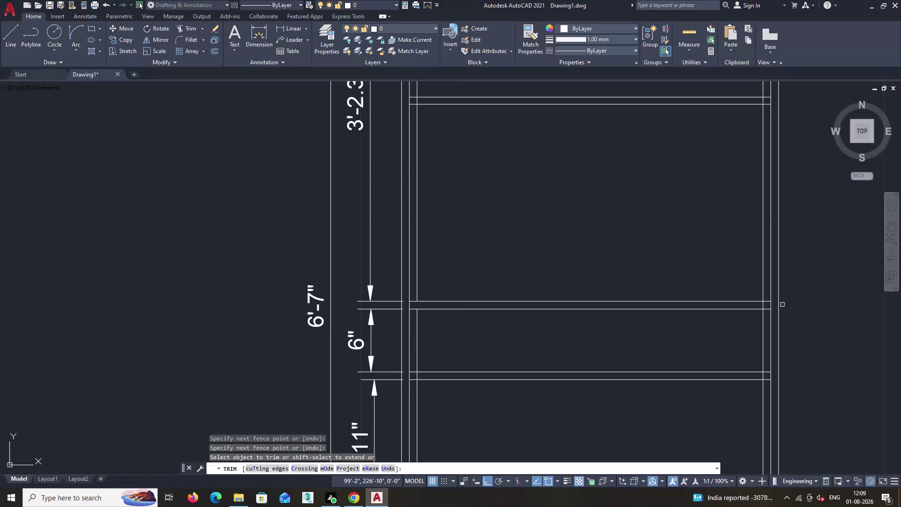
Trim the overshooting shelf line ends inside the 6-inch band.
scroll(up, 3)
click(758, 295)
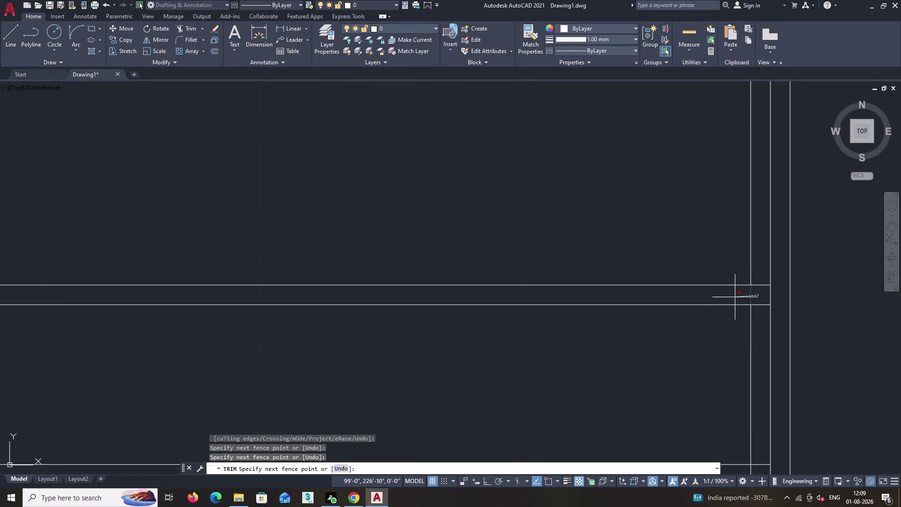
click(734, 297)
scroll(down, 3)
middle_drag(706, 394, 697, 298)
click(736, 335)
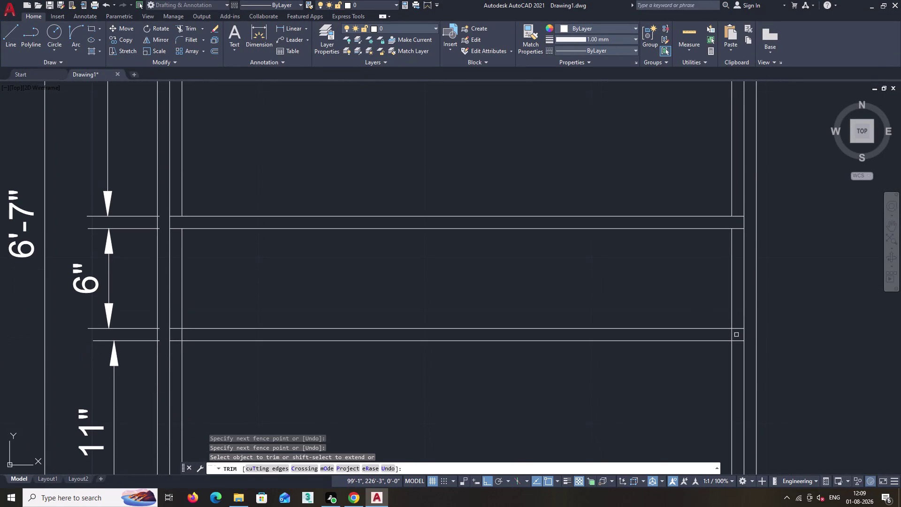
click(723, 335)
scroll(down, 3)
middle_drag(418, 365, 588, 356)
scroll(up, 3)
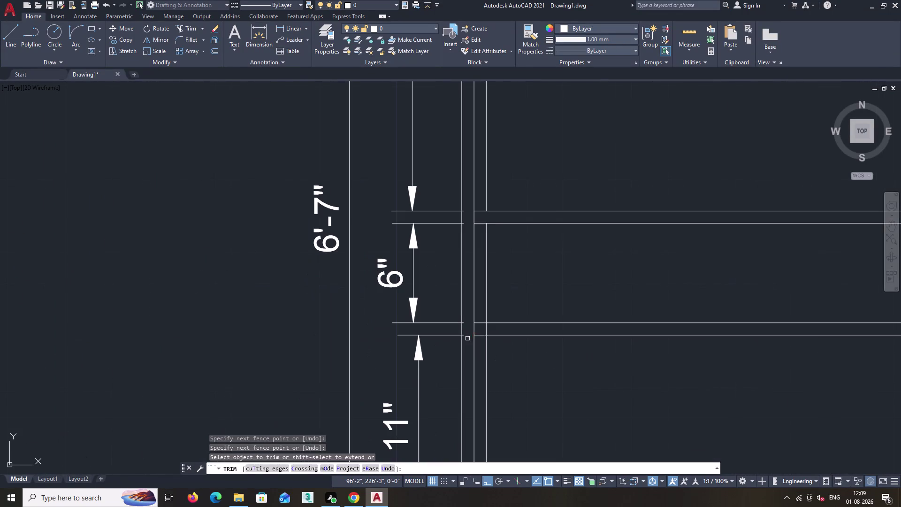
click(498, 327)
click(481, 328)
key(space)
Erase the four stray vertical line pieces left over around the band.
scroll(down, 3)
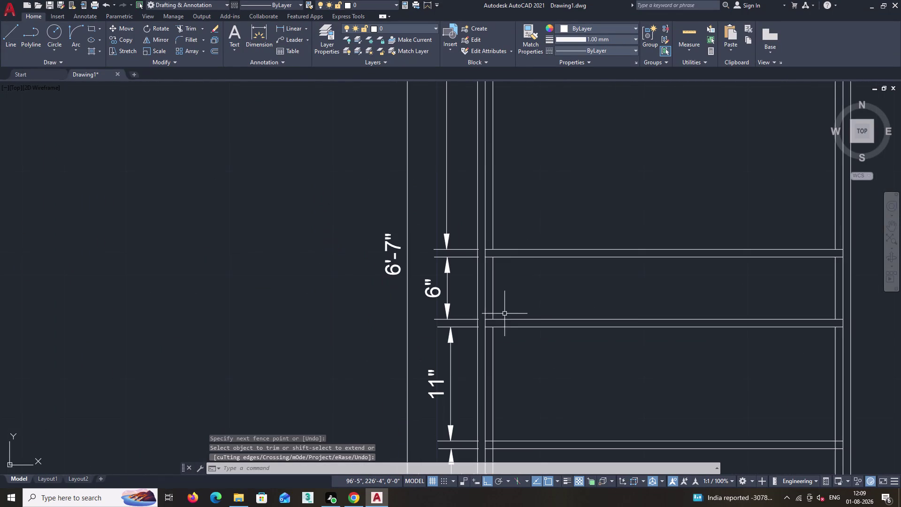
click(493, 231)
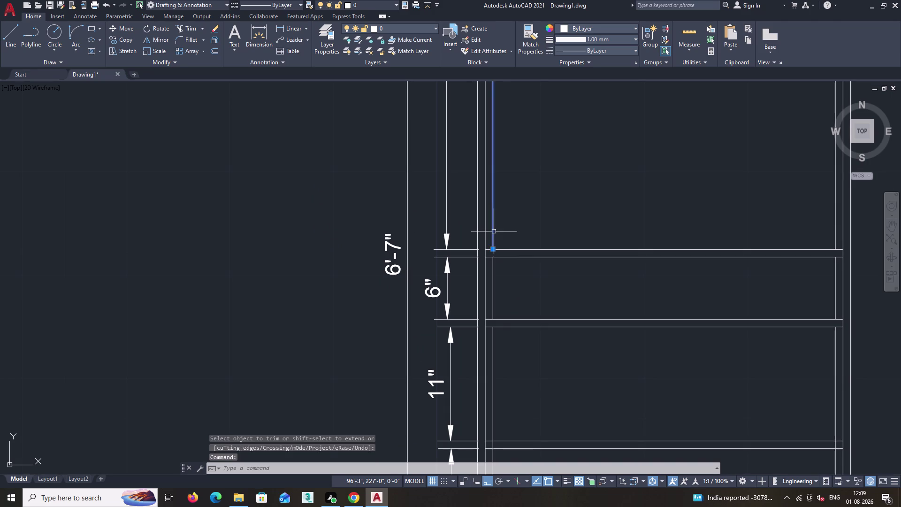
key(Delete)
click(492, 362)
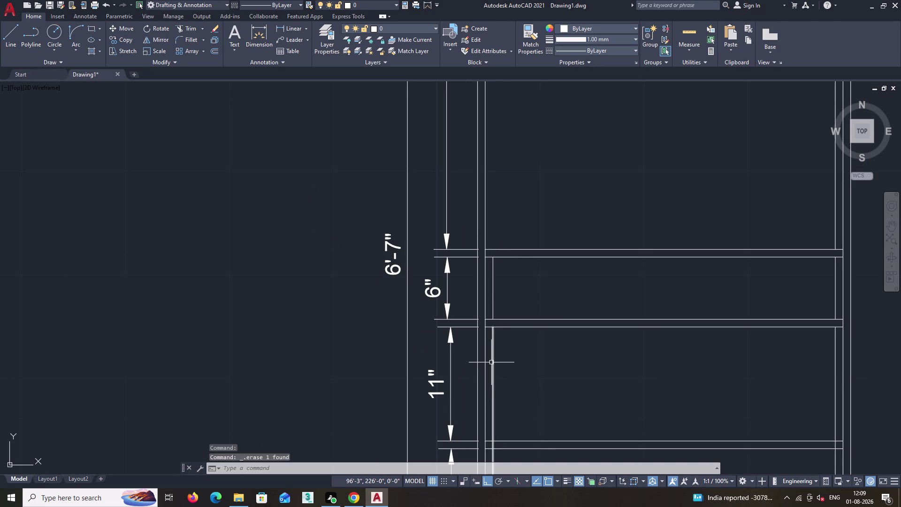
key(Delete)
click(834, 374)
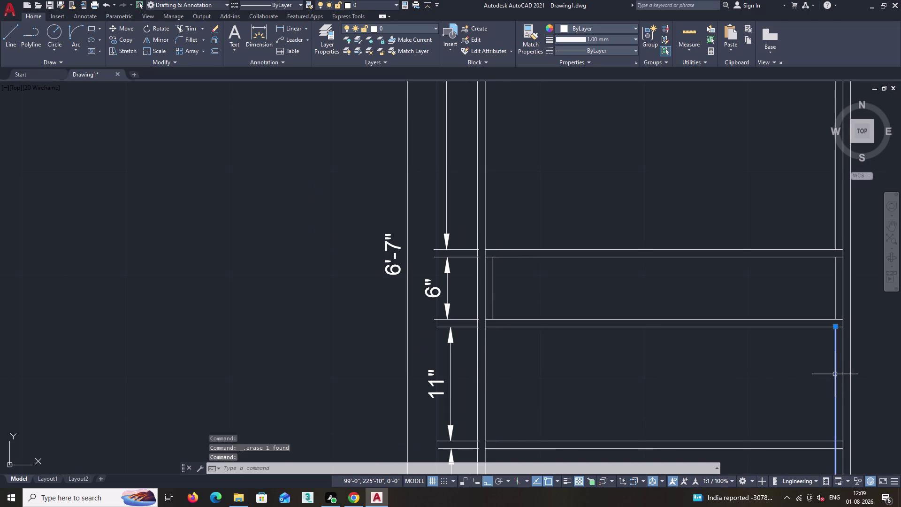
key(Delete)
click(836, 231)
key(Delete)
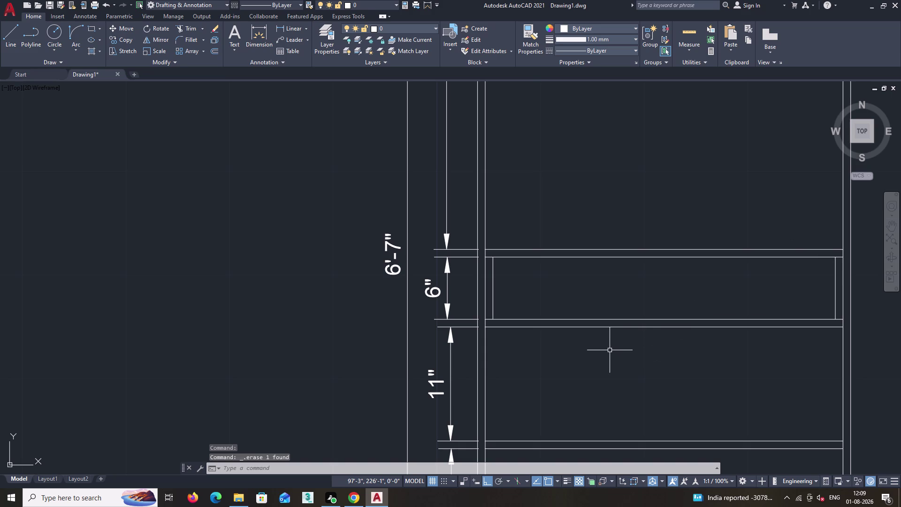
key(l)
key(Return)
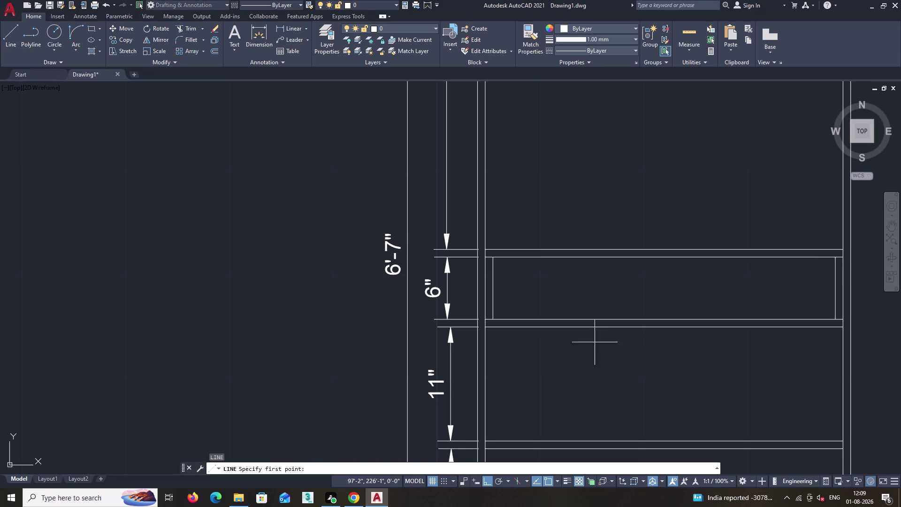
Draw a horizontal line across the band and a vertical divider at its midpoint.
click(493, 258)
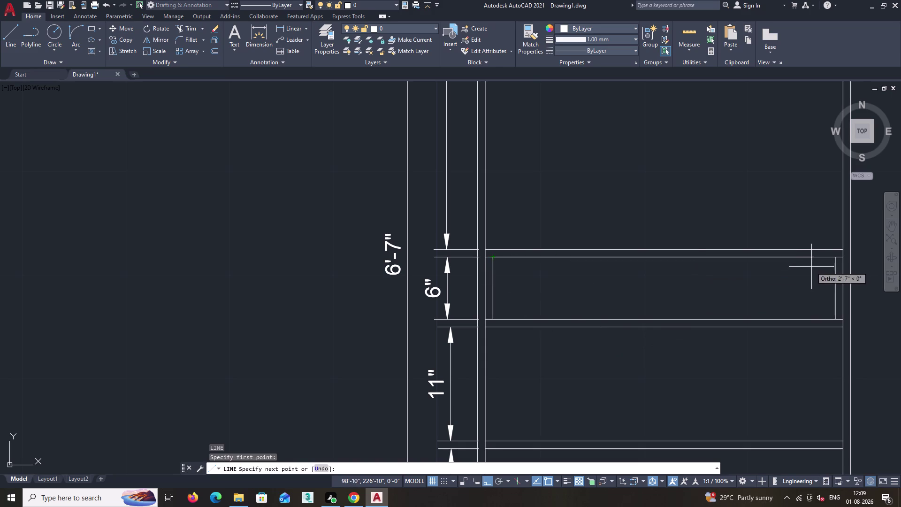
click(835, 258)
key(space)
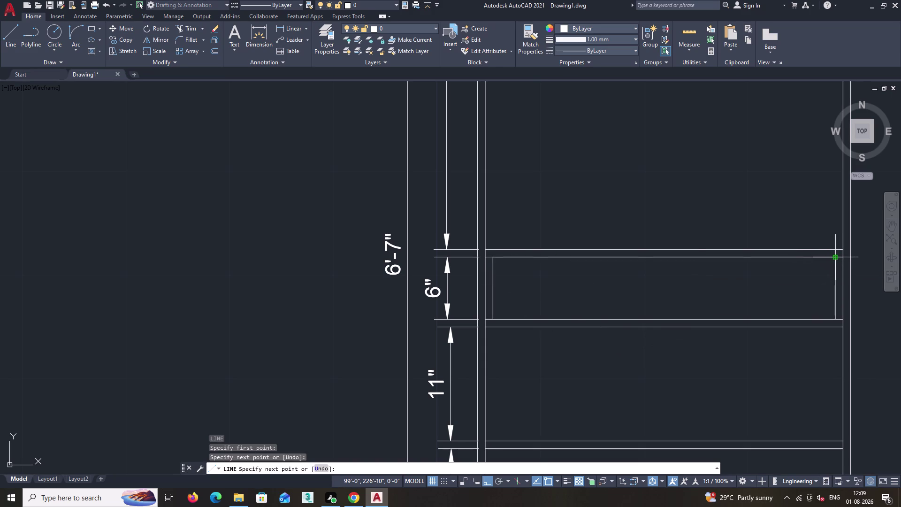
key(l)
key(Return)
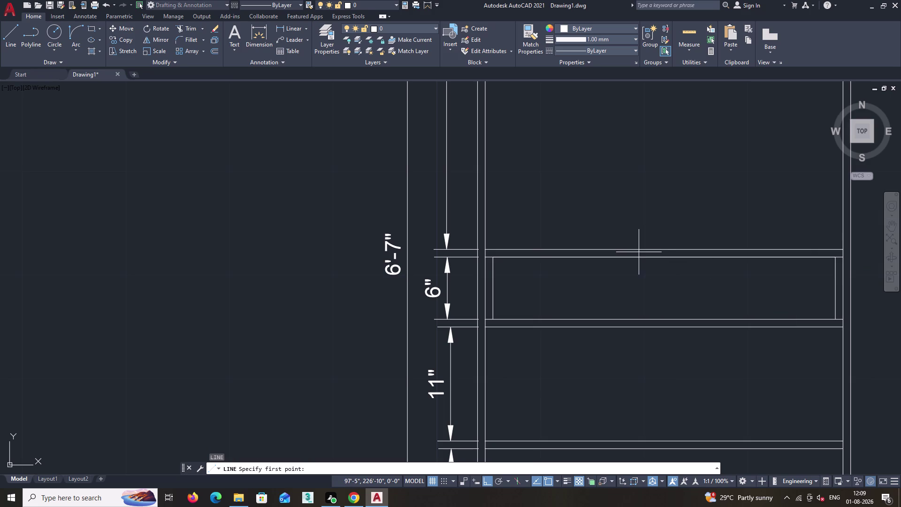
click(663, 256)
click(664, 319)
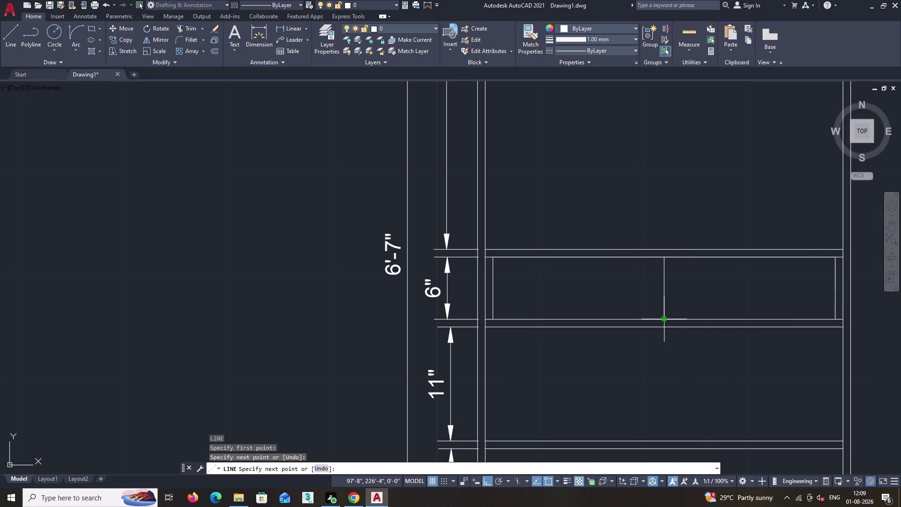
key(space)
Offset the vertical divider 0.34" to both sides.
text(o)
key(Return)
key(period)
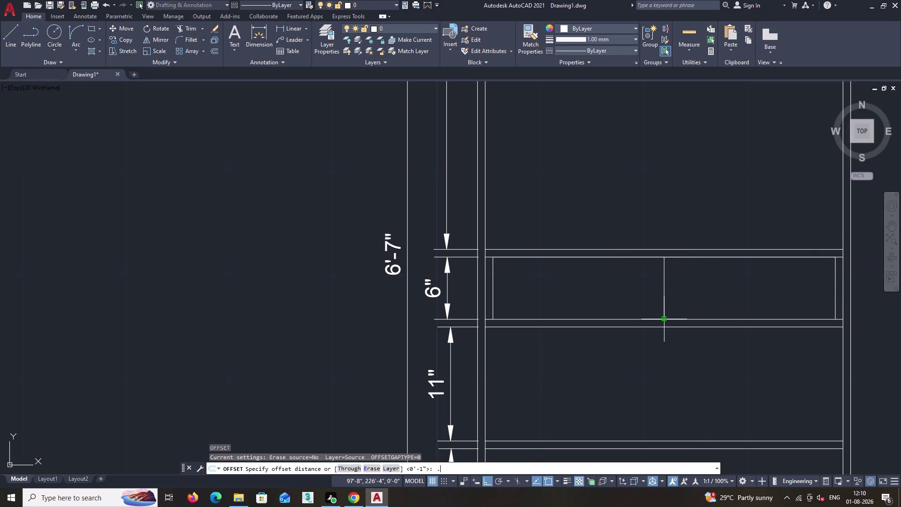
text(34)
text(")
key(Return)
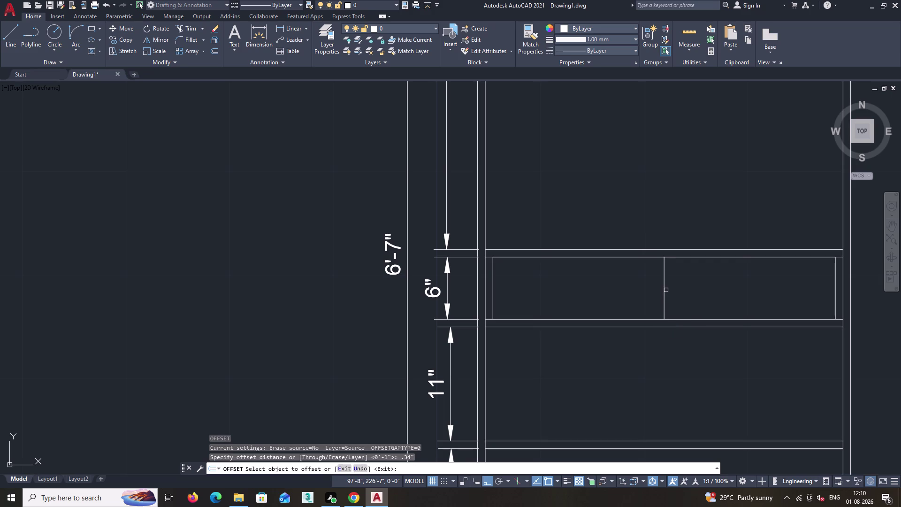
click(664, 289)
click(678, 290)
click(664, 286)
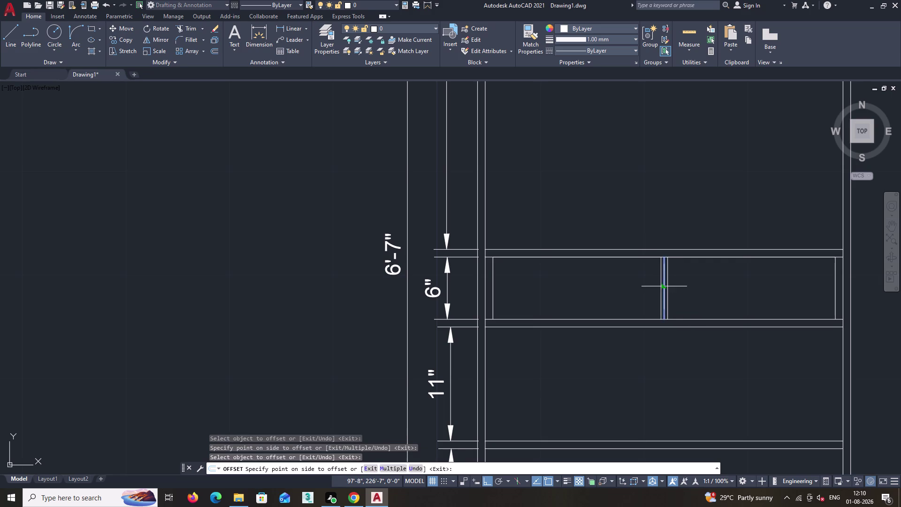
click(642, 286)
key(space)
Erase the original centre divider line, leaving the doubled divider.
scroll(up, 3)
click(664, 285)
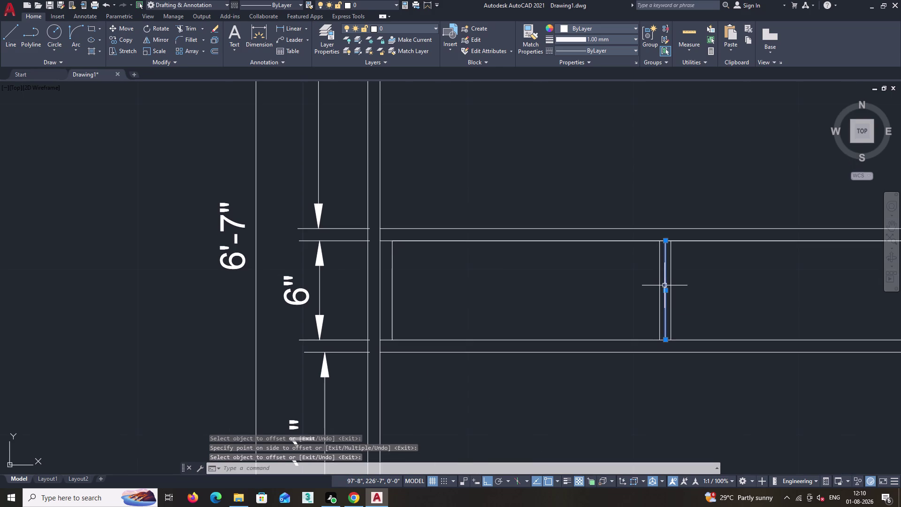
key(Delete)
scroll(down, 3)
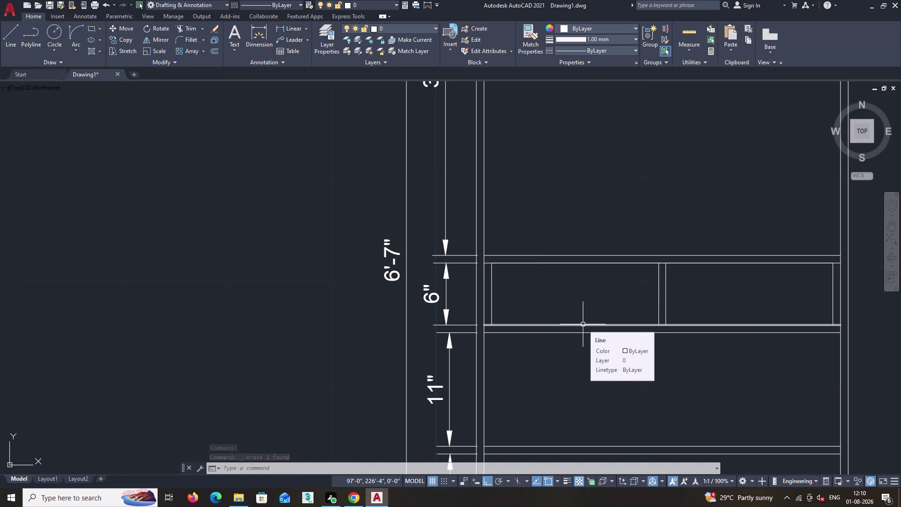
scroll(down, 3)
scroll(down, 3)
middle_drag(654, 240, 629, 249)
key(h)
key(Return)
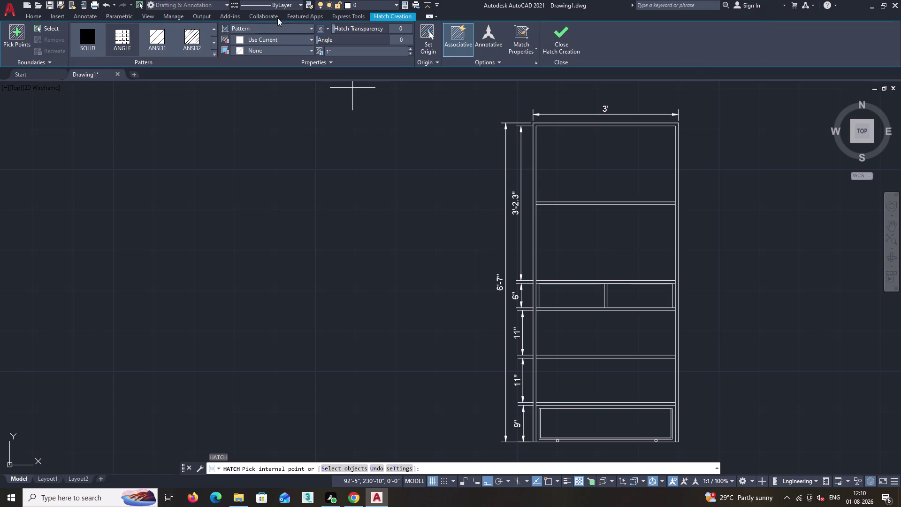
click(200, 40)
scroll(down, 3)
middle_drag(615, 434, 589, 390)
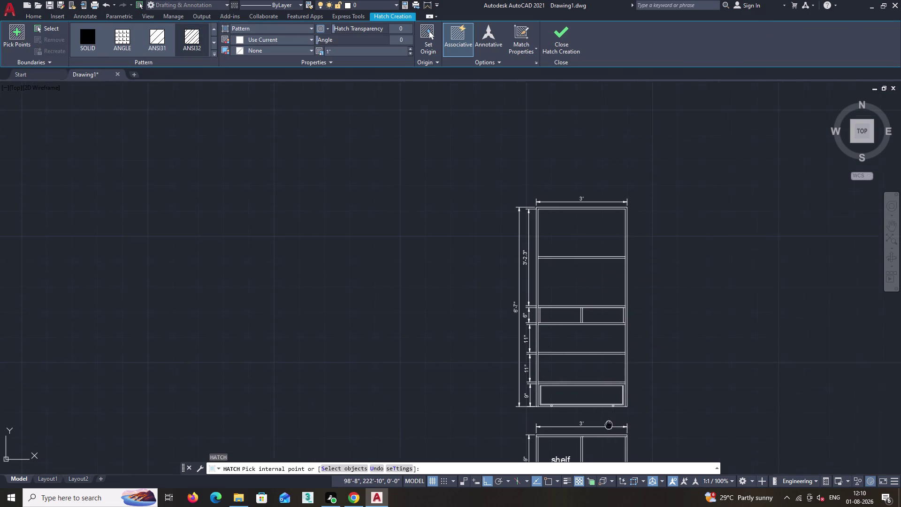
middle_drag(589, 390, 540, 269)
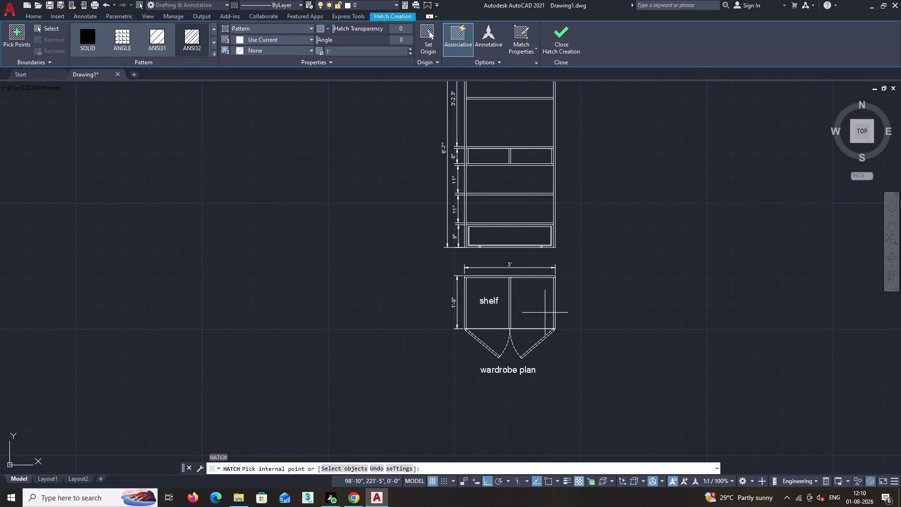
middle_drag(521, 281, 506, 337)
scroll(up, 3)
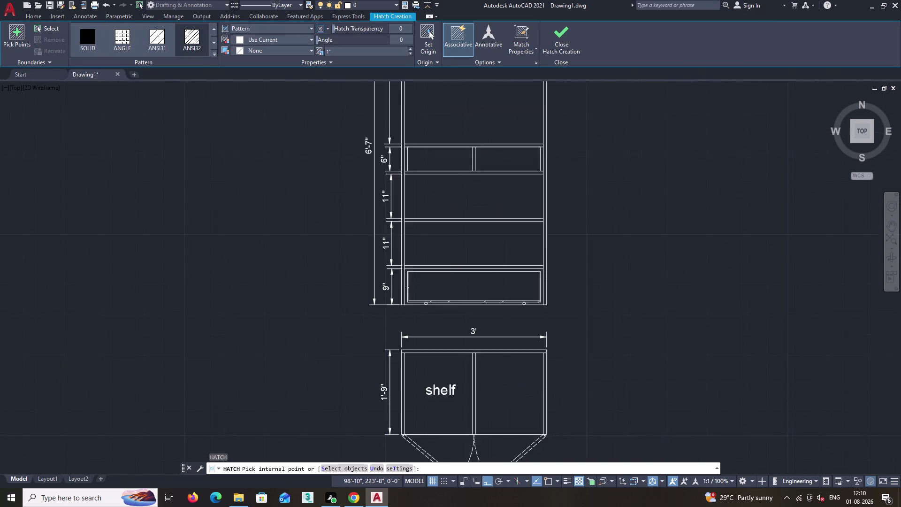
scroll(up, 3)
click(550, 283)
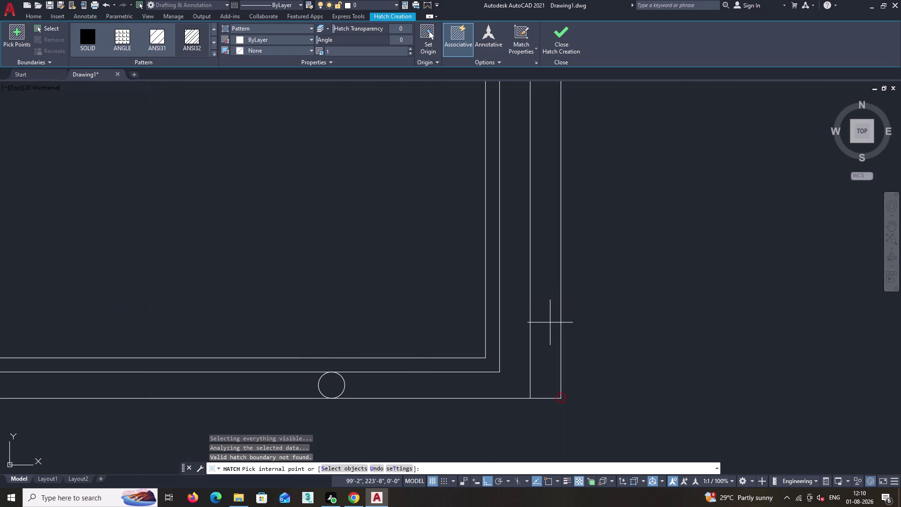
scroll(down, 3)
scroll(up, 3)
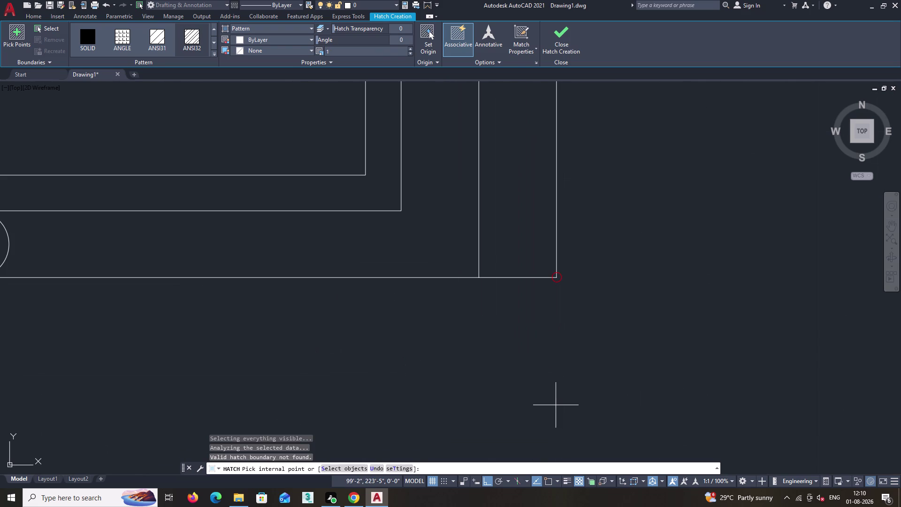
key(Escape)
text(bo)
key(Return)
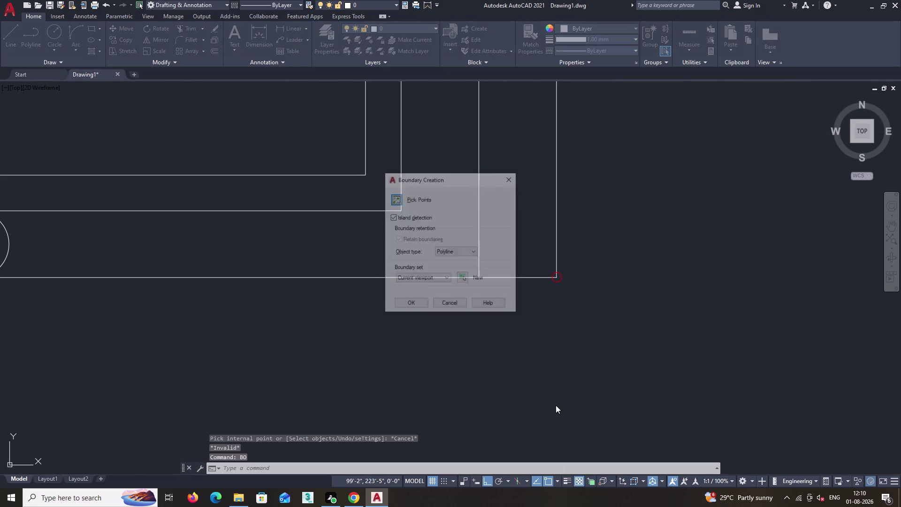
click(397, 200)
click(499, 194)
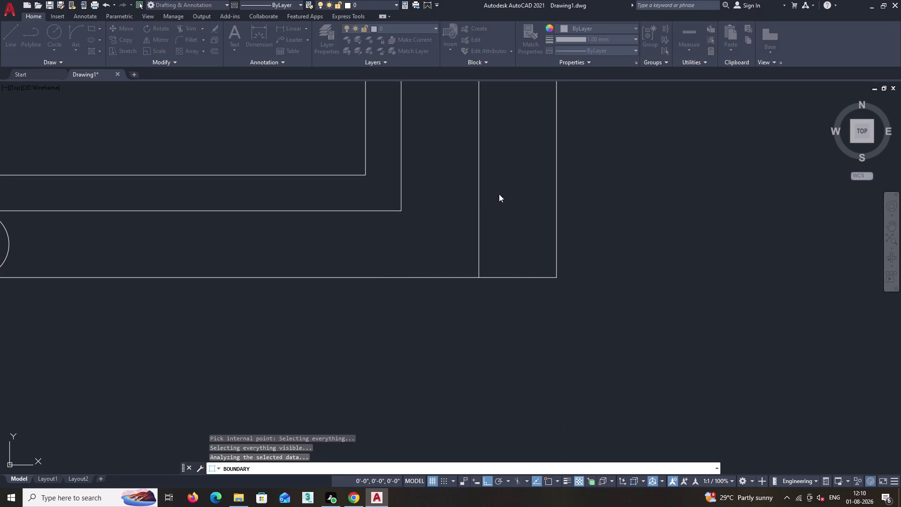
click(518, 255)
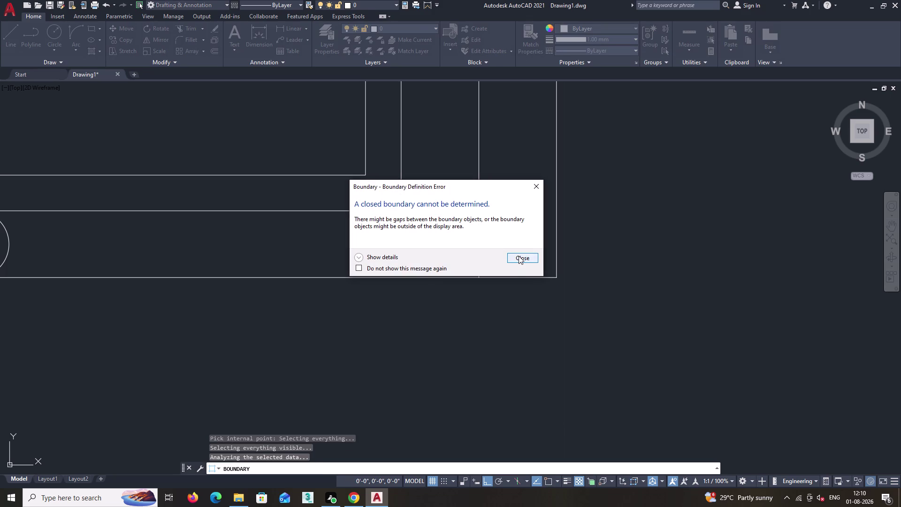
click(523, 220)
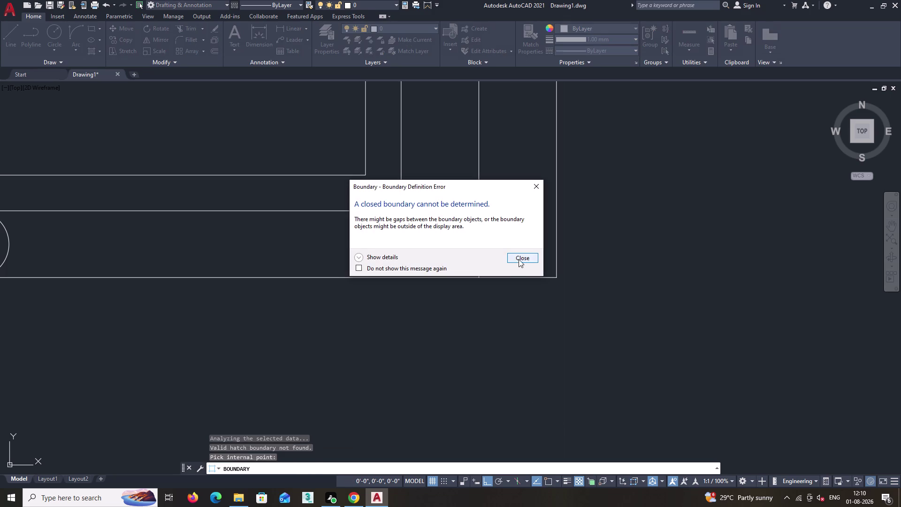
click(520, 258)
key(Escape)
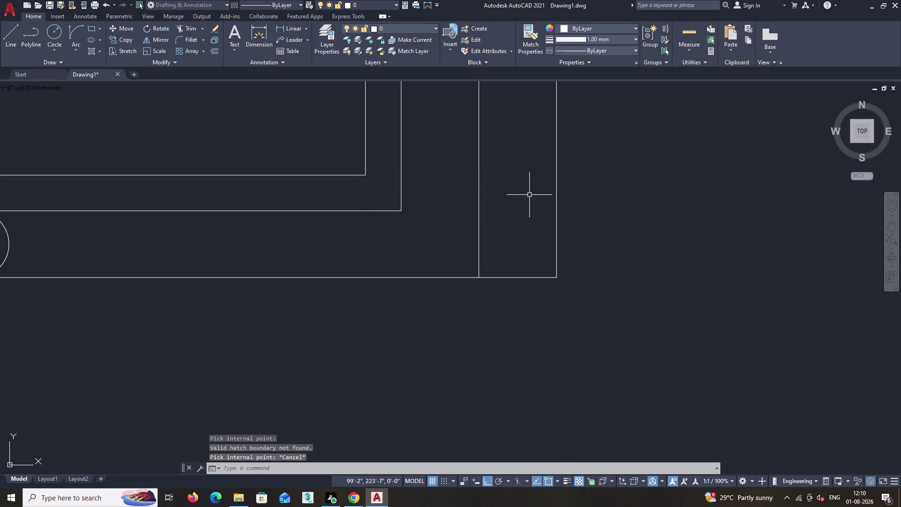
scroll(down, 3)
text(h)
Hatch the space inside the wardrobe elevation's outer frame boards.
key(space)
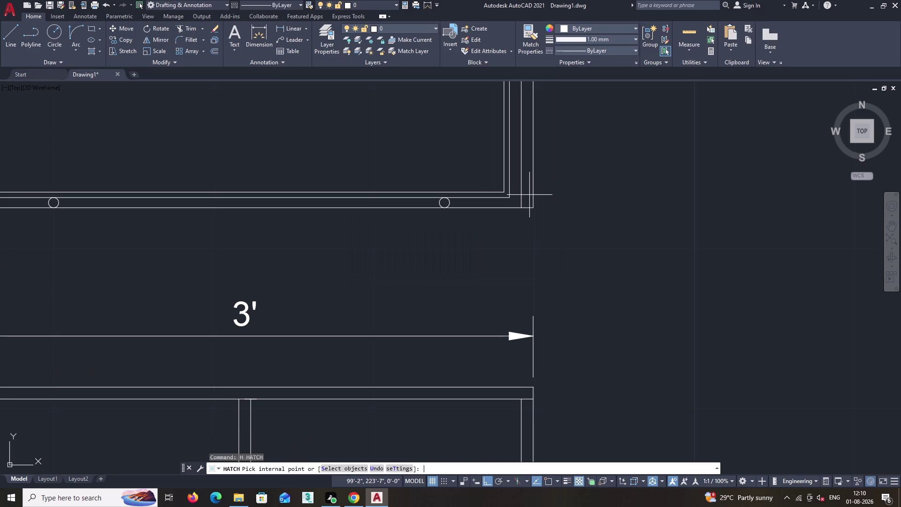
scroll(down, 3)
middle_drag(528, 183, 541, 368)
scroll(down, 3)
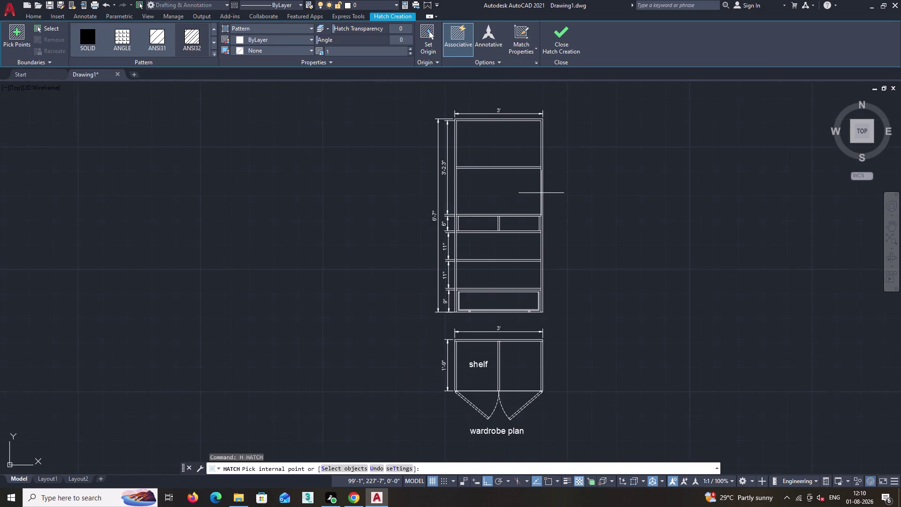
middle_drag(542, 189, 542, 220)
scroll(up, 3)
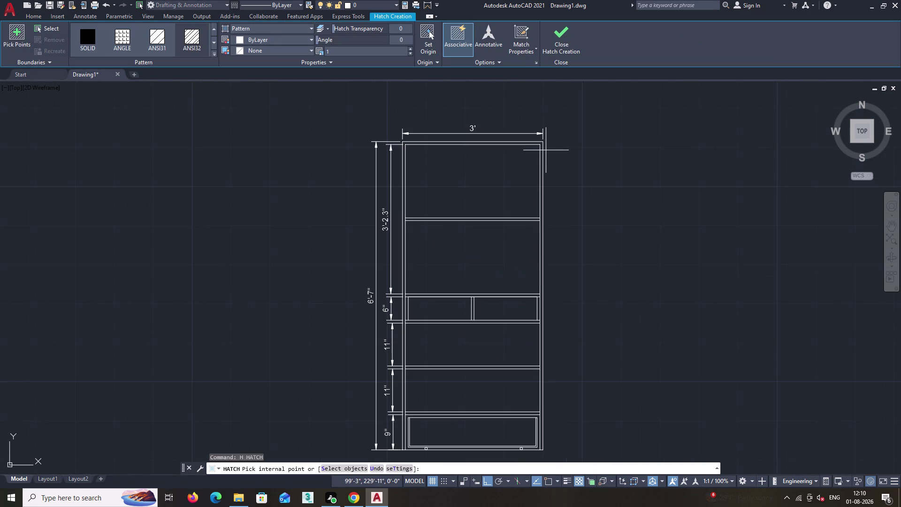
click(542, 146)
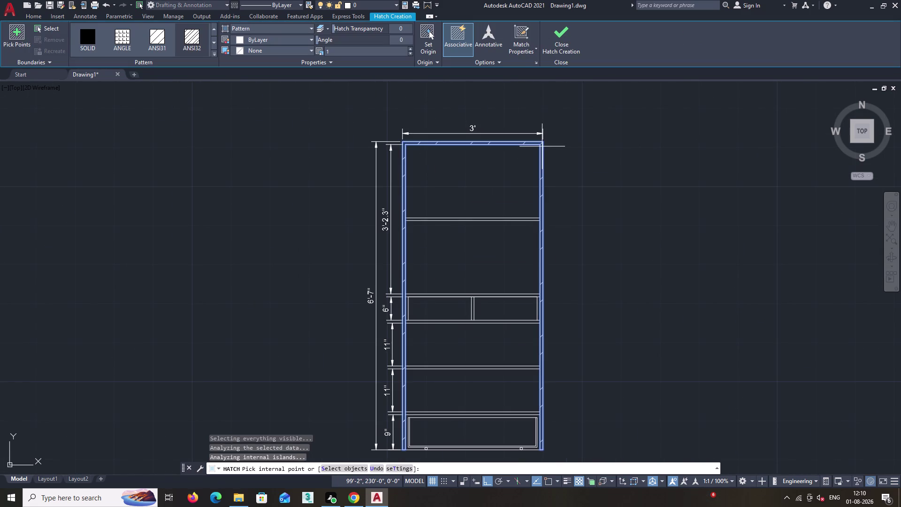
Adjust the Hatch Pattern Scale value for the frame hatch.
click(409, 46)
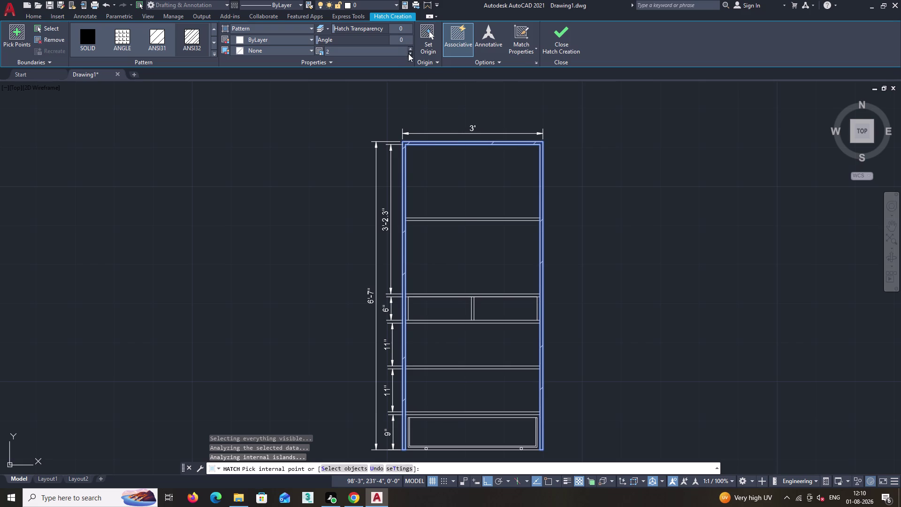
click(409, 52)
triple_click(409, 52)
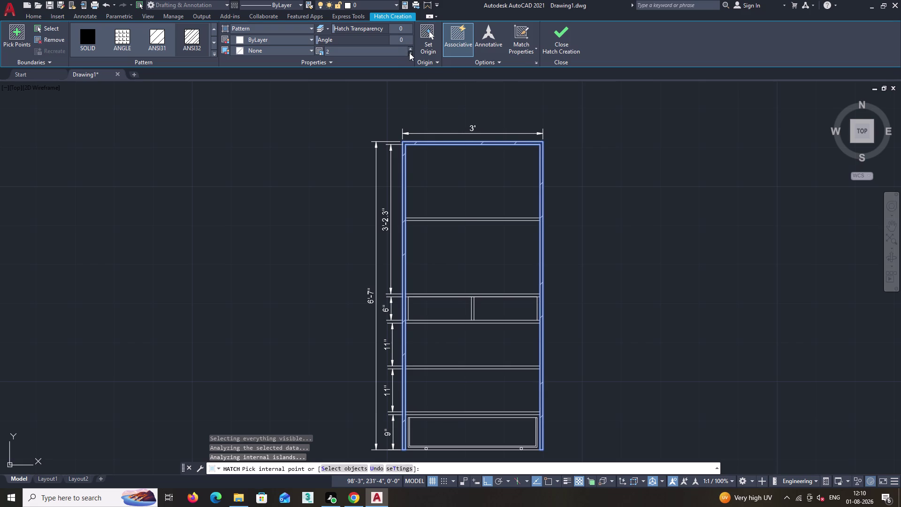
double_click(409, 53)
drag(409, 52, 414, 54)
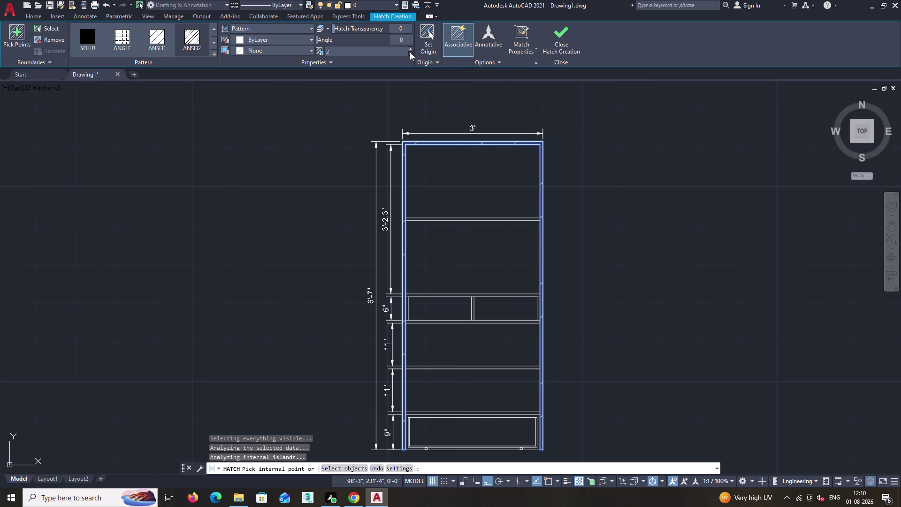
click(409, 52)
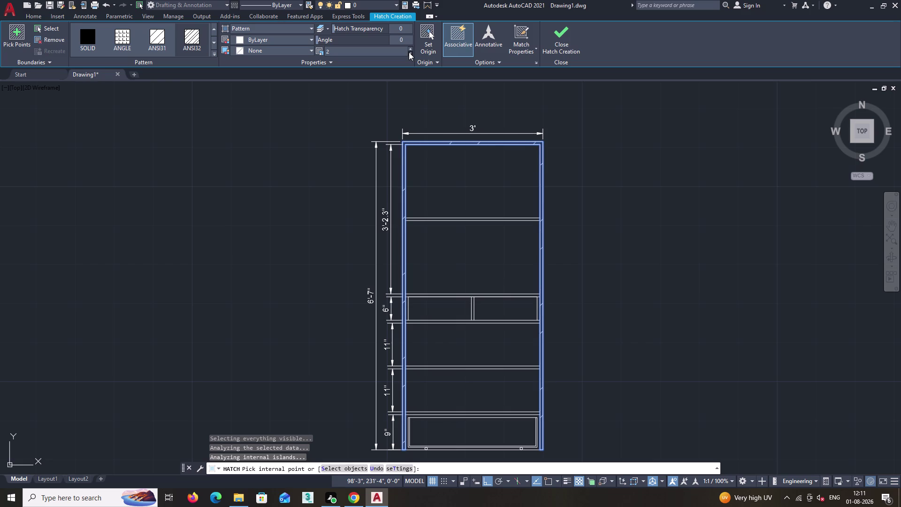
triple_click(408, 52)
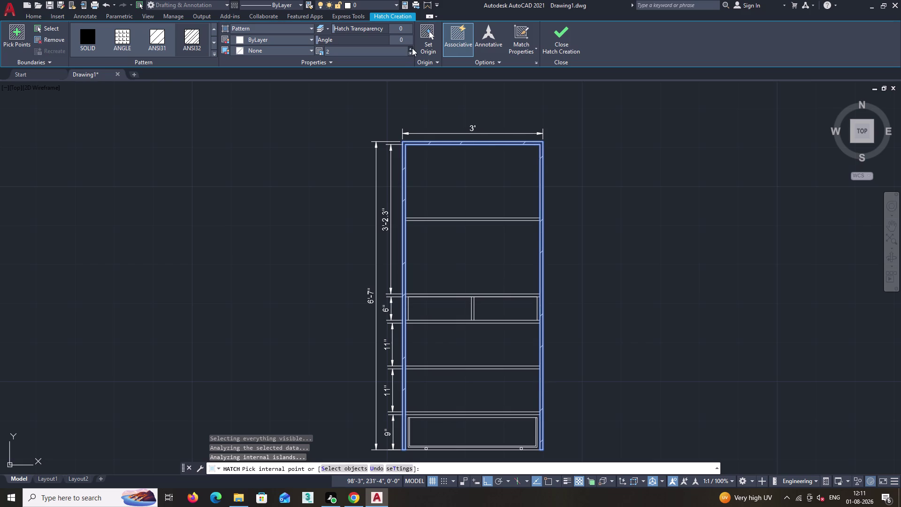
click(412, 47)
click(370, 52)
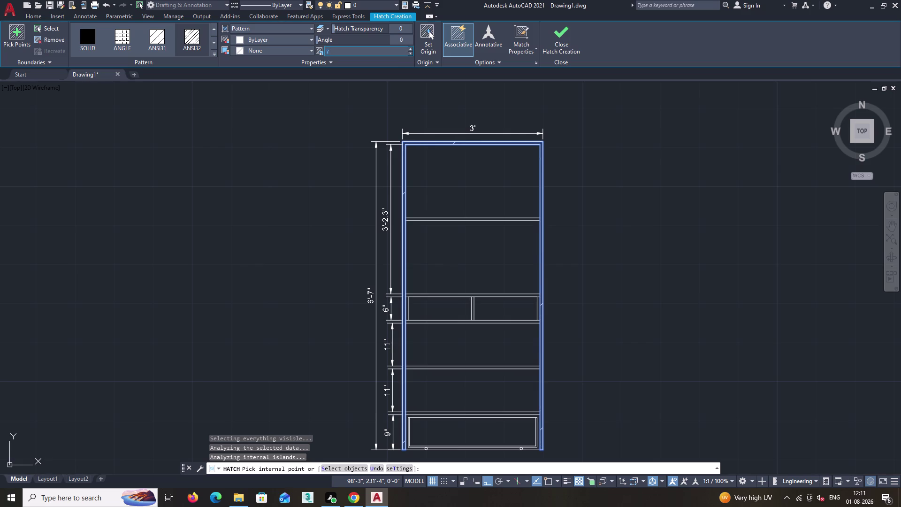
Set the hatch pattern scale to 0.2, after first trying 0.5.
key(BackSpace)
key(BackSpace)
text(0.)
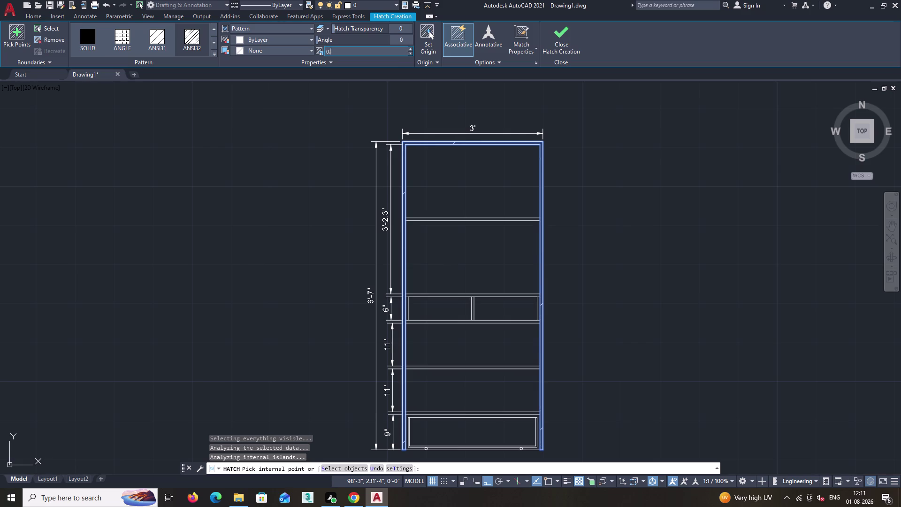
text(5)
key(Return)
click(371, 52)
key(Insert)
key(BackSpace)
text(0.2)
key(Return)
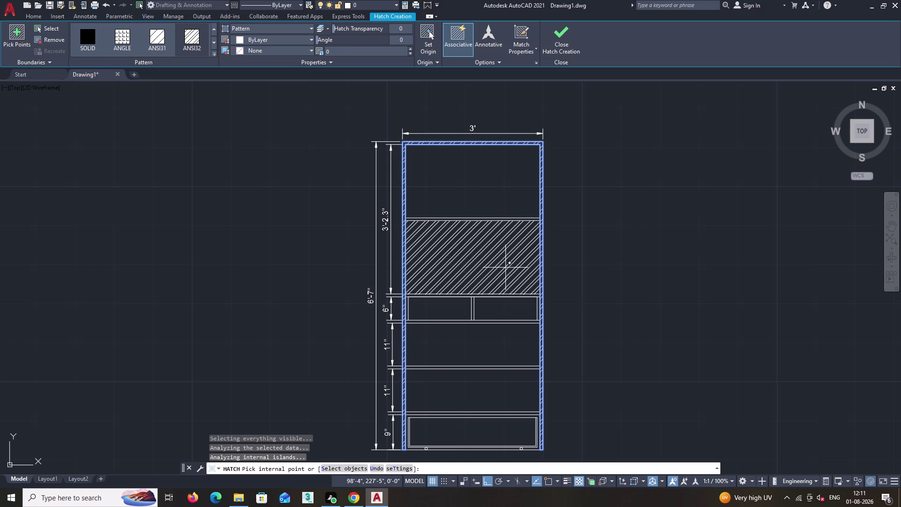
Hatch the bottom board and the shelf above the drawer, then close Hatch Creation.
middle_drag(474, 384, 490, 237)
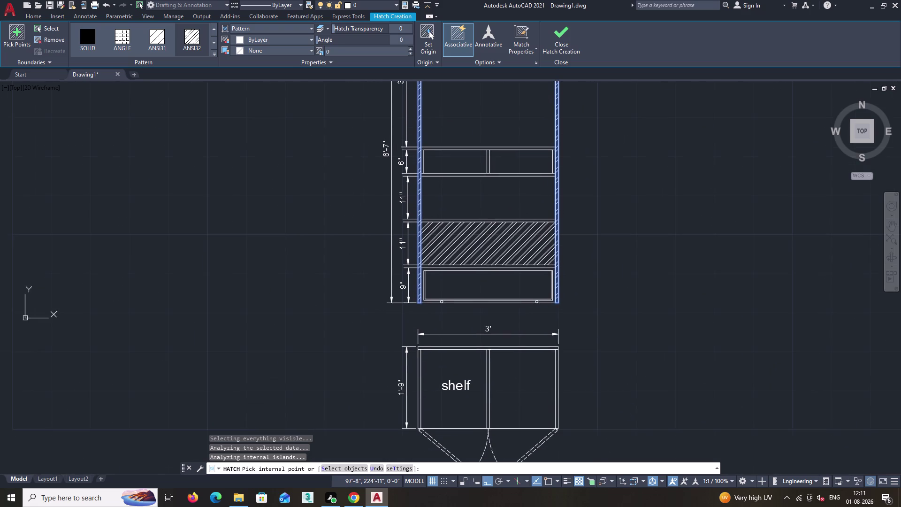
scroll(up, 3)
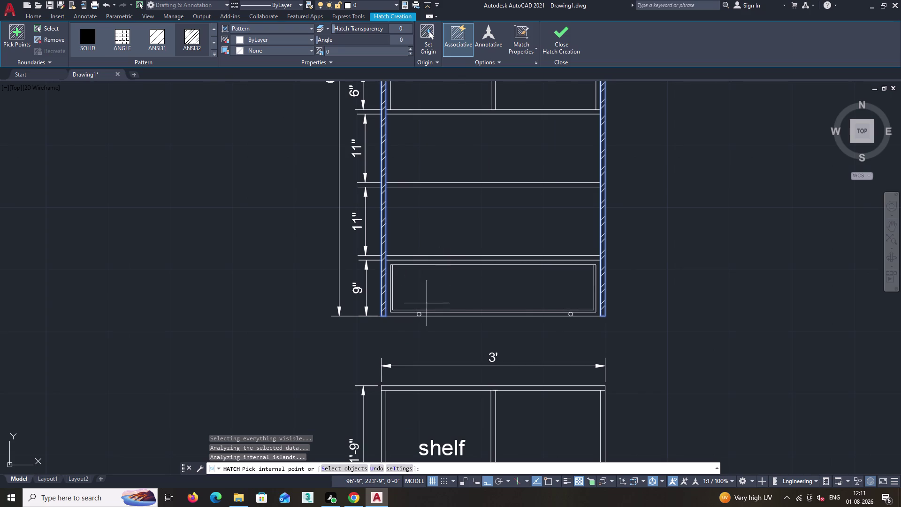
scroll(up, 3)
click(430, 307)
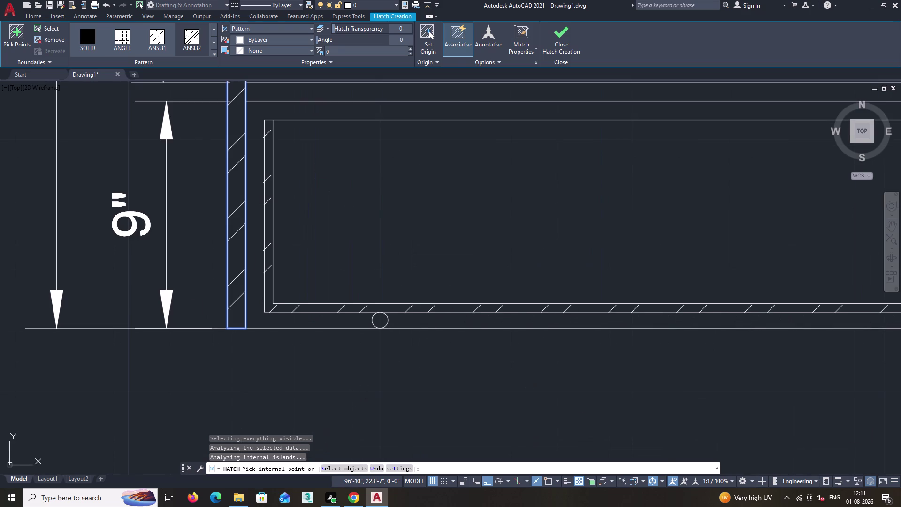
scroll(down, 3)
middle_drag(454, 255, 453, 300)
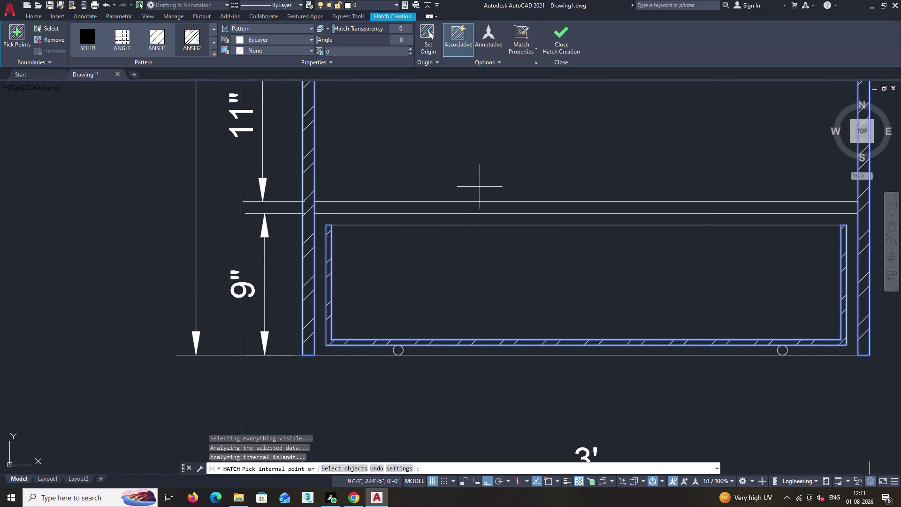
click(478, 205)
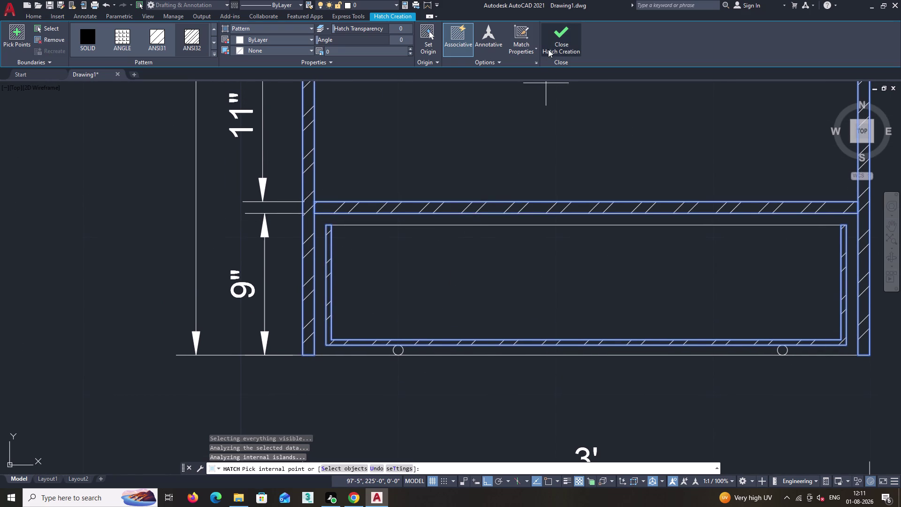
click(552, 36)
scroll(down, 3)
middle_drag(618, 158, 591, 199)
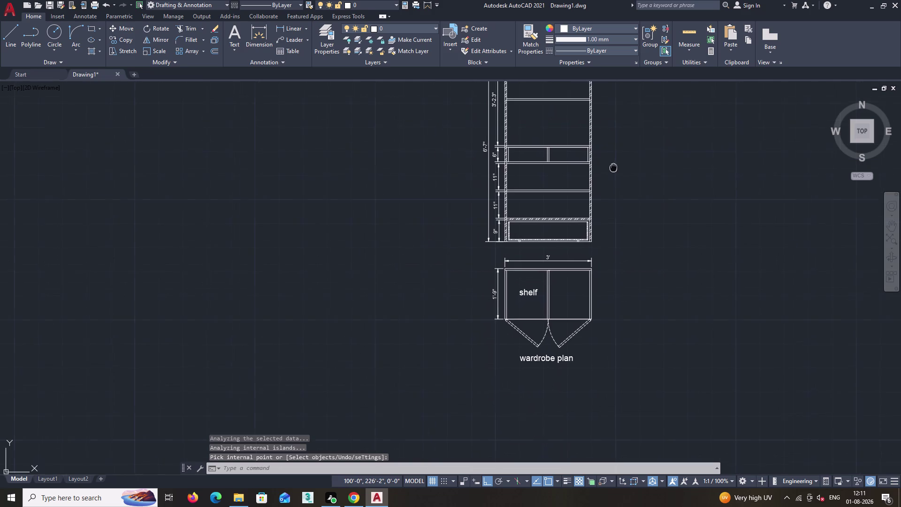
Copy the plan's shelf label into the bottom drawer.
middle_drag(590, 200, 546, 249)
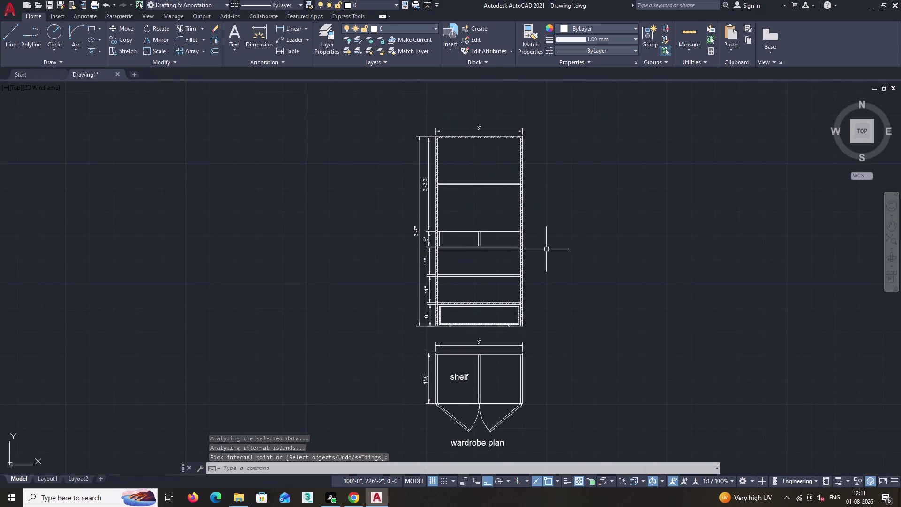
key(Escape)
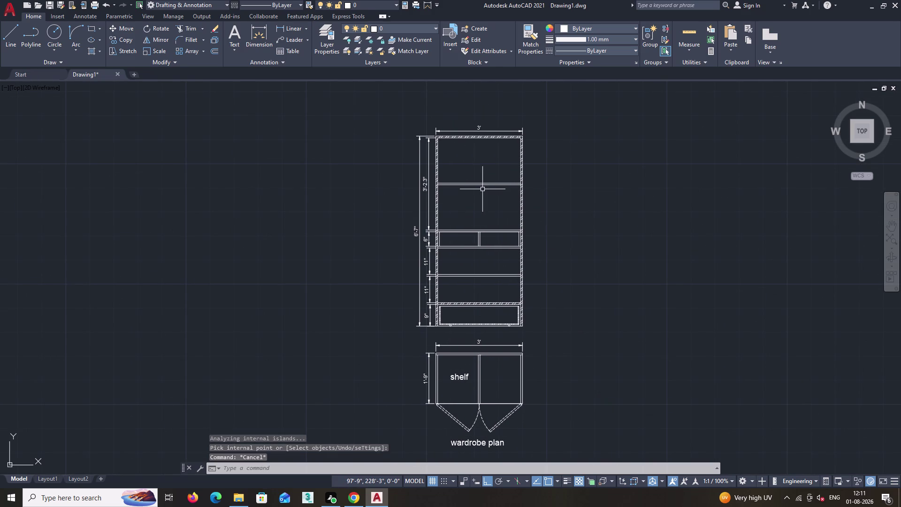
text(mt)
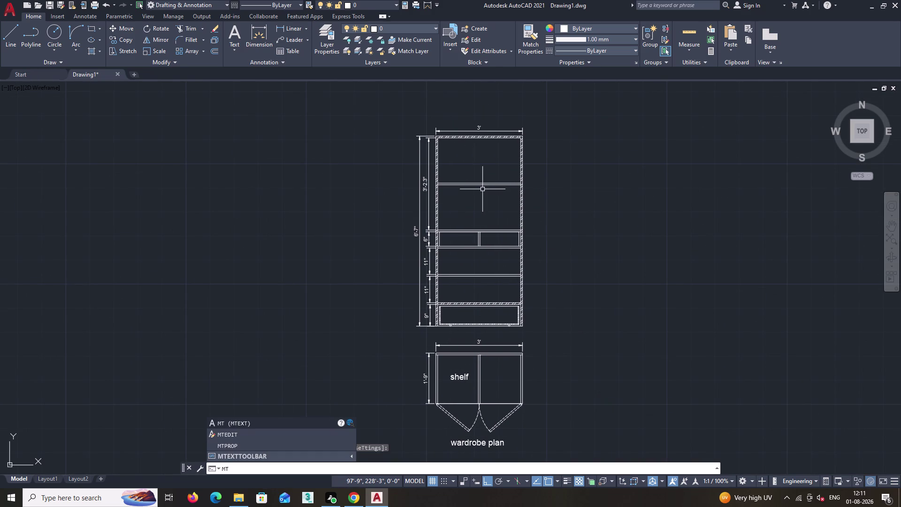
key(Escape)
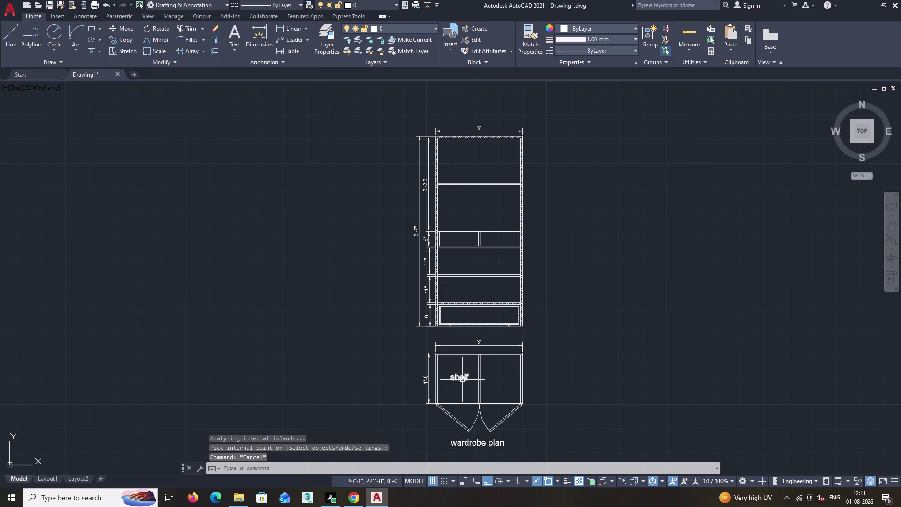
click(462, 379)
text(co)
key(Return)
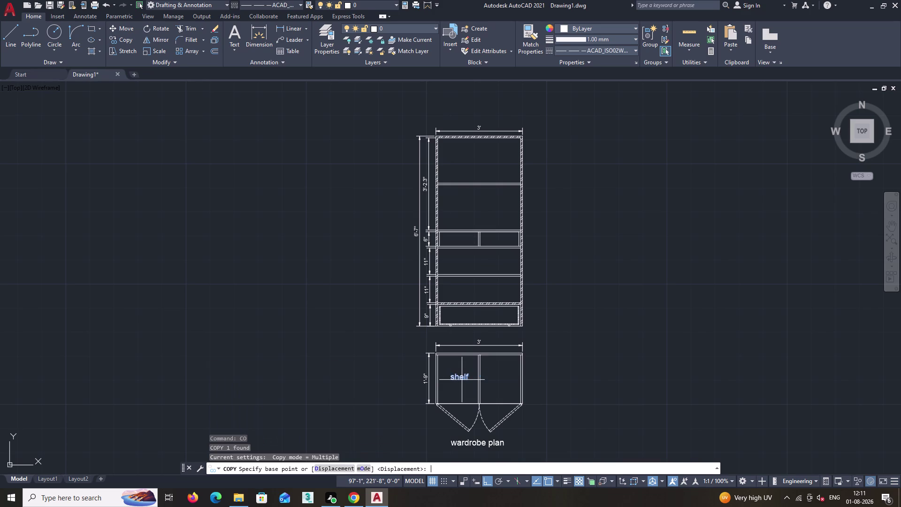
scroll(up, 3)
click(447, 381)
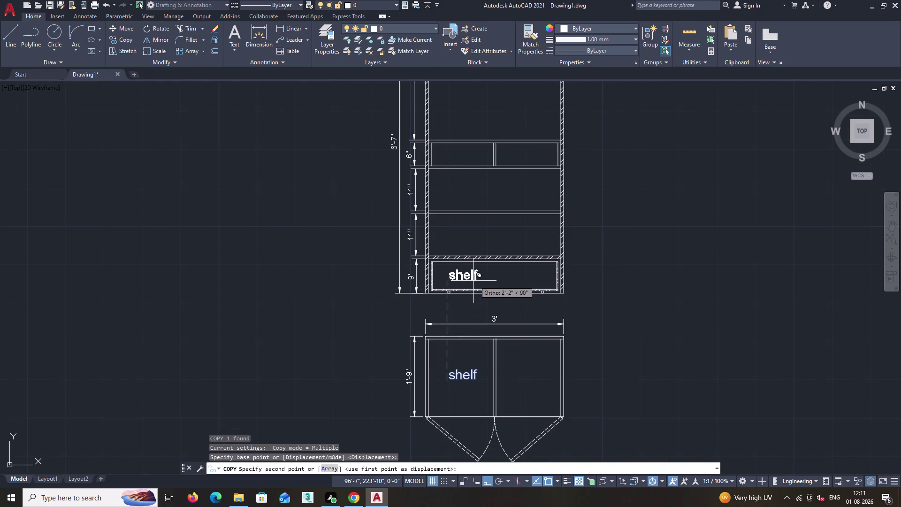
key(F8)
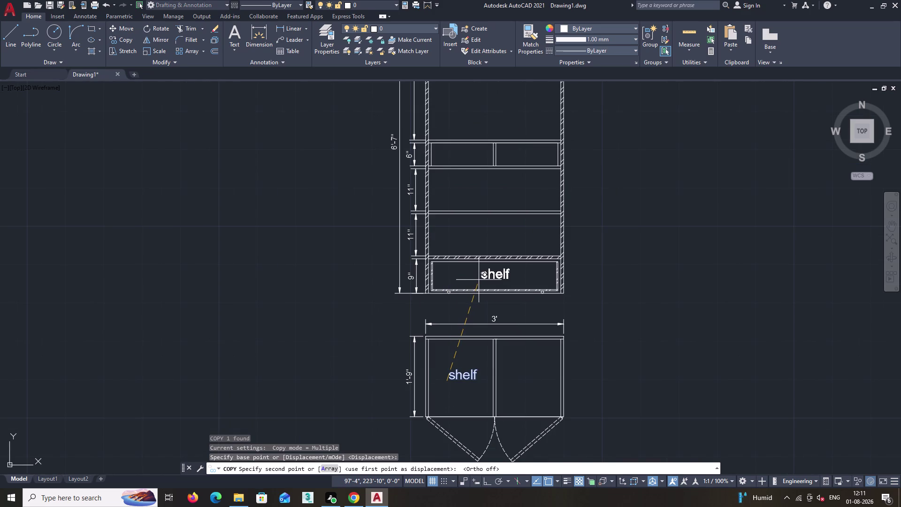
click(479, 280)
key(space)
Copy the drawer label into the 11" compartment and both 6" boxes.
click(481, 279)
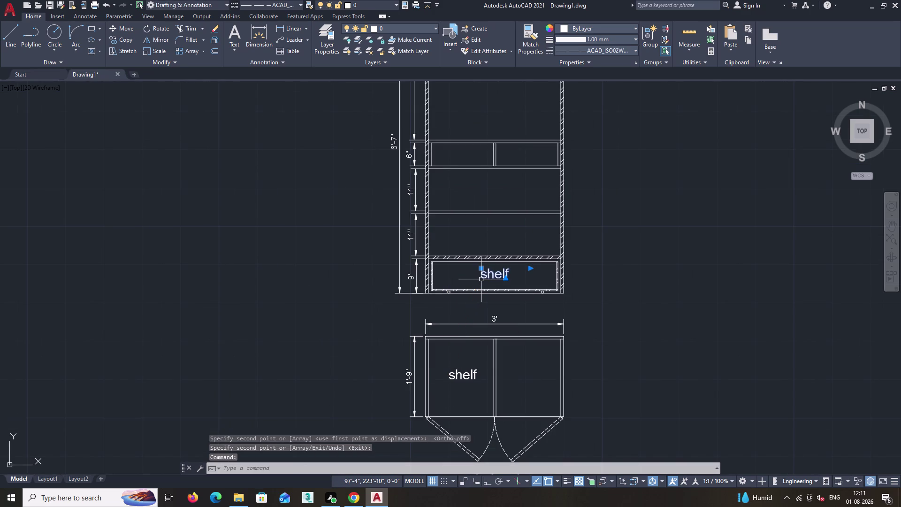
key(c)
key(o)
key(Return)
click(479, 279)
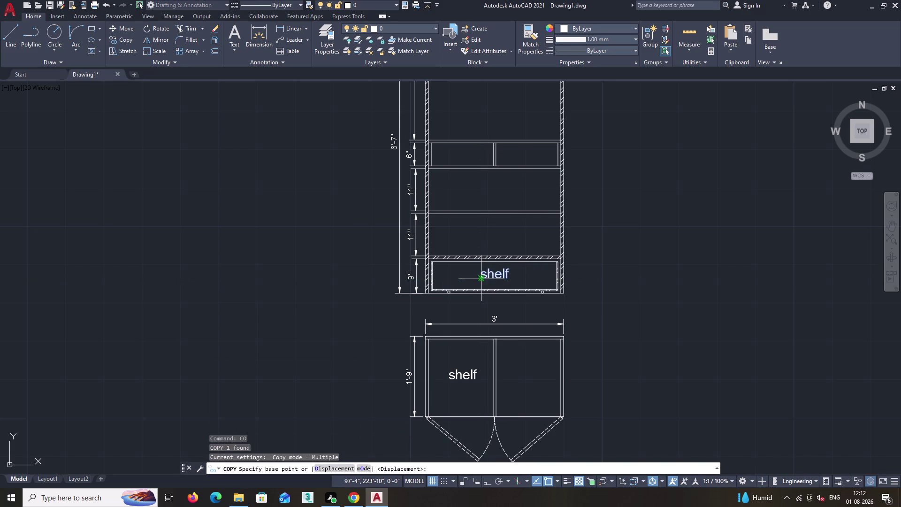
click(481, 279)
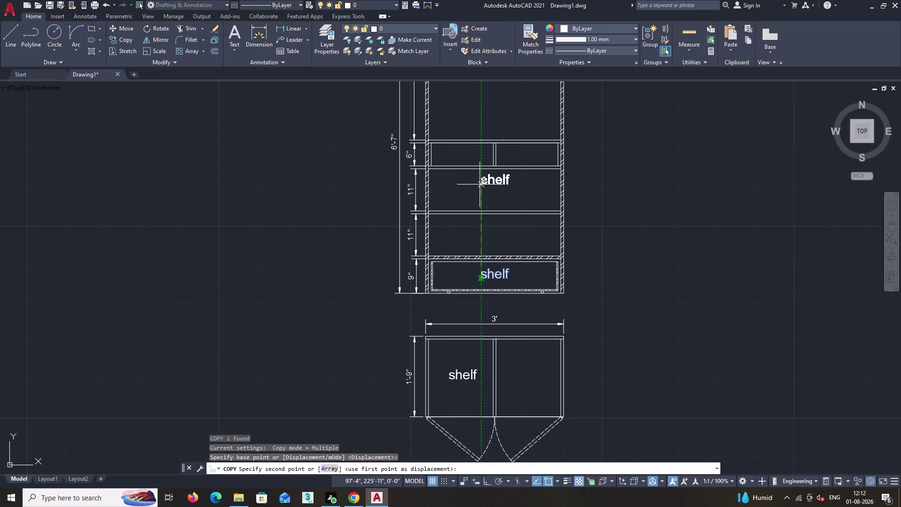
click(480, 199)
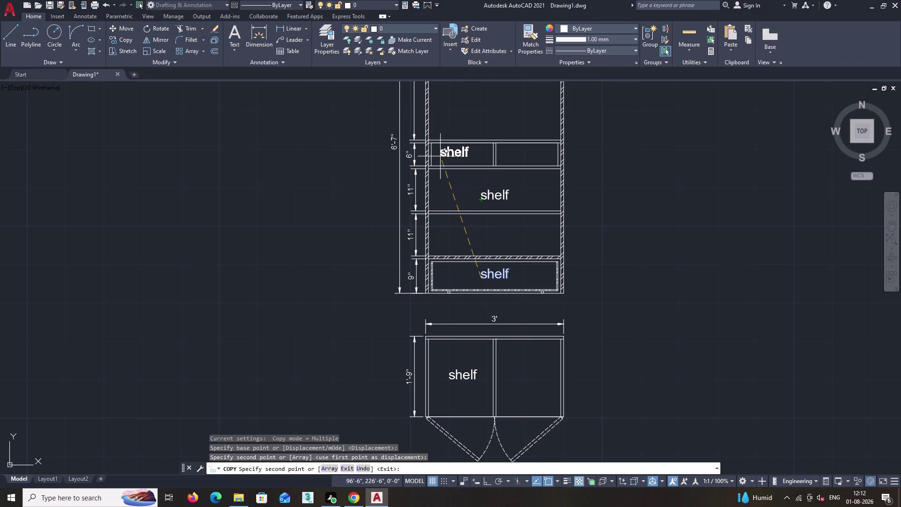
click(437, 156)
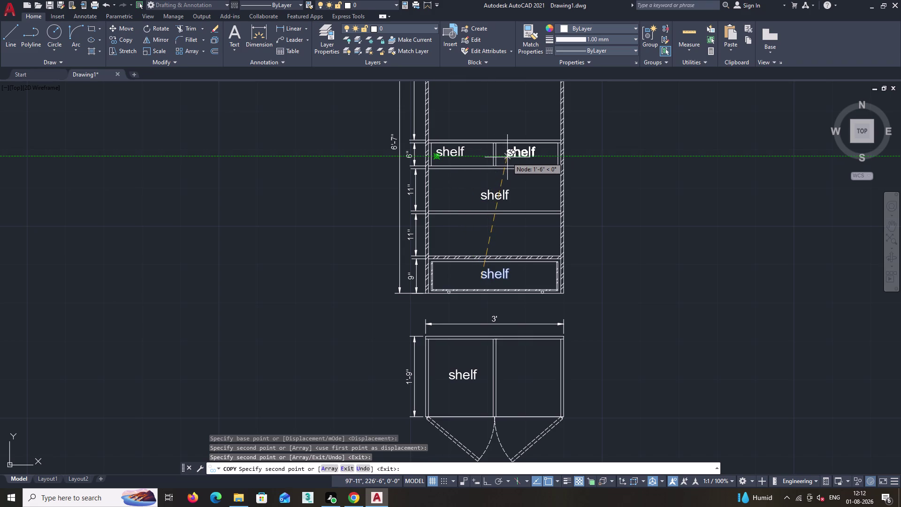
click(508, 157)
middle_drag(481, 127, 494, 260)
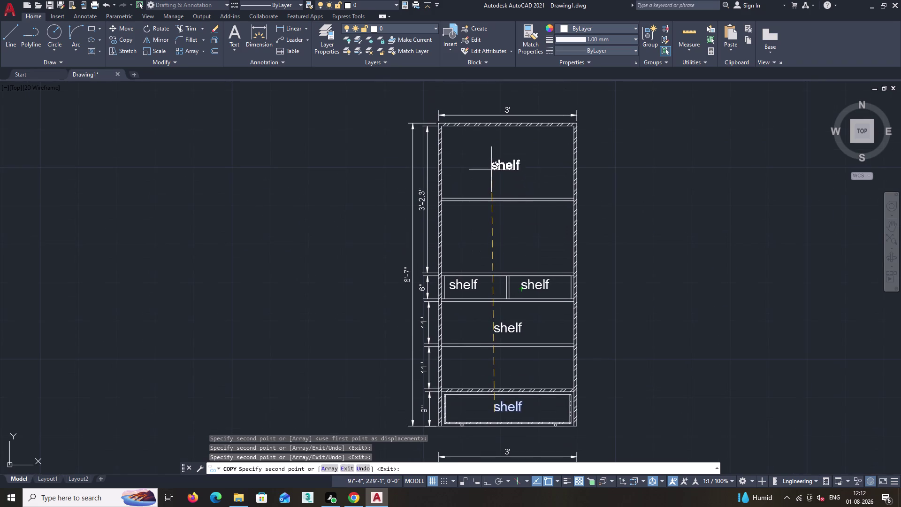
Copy a label into the top compartment and change its text to 'removable shelf'.
click(477, 179)
key(space)
double_click(490, 175)
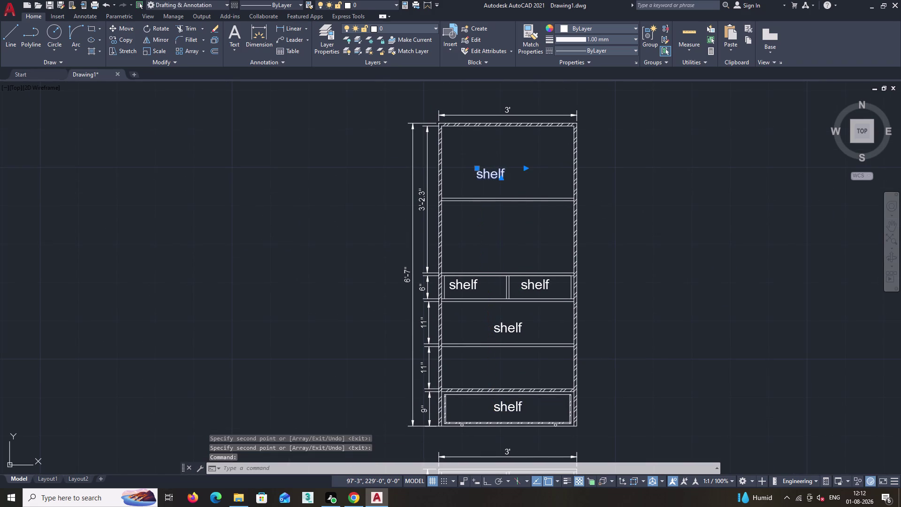
click(509, 173)
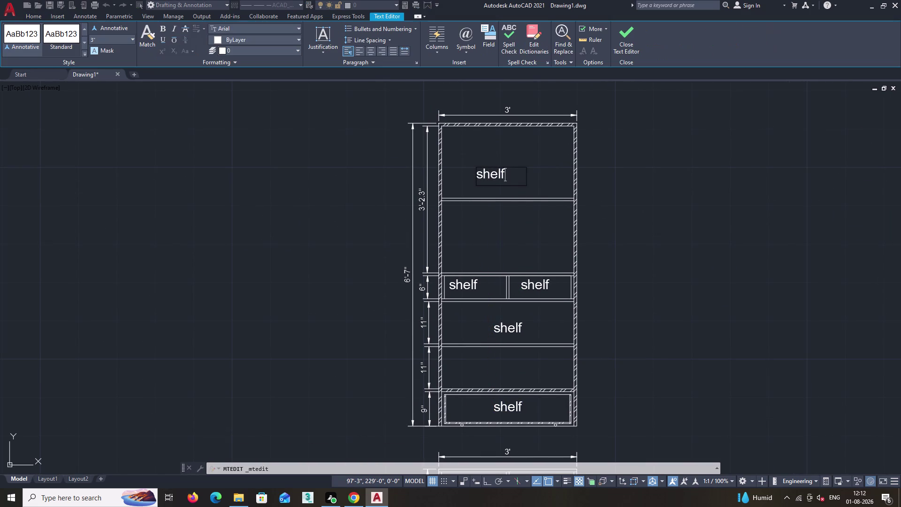
key(BackSpace)
key(BackSpace)
key(BackSpace)
key(BackSpace)
key(BackSpace)
text(remo)
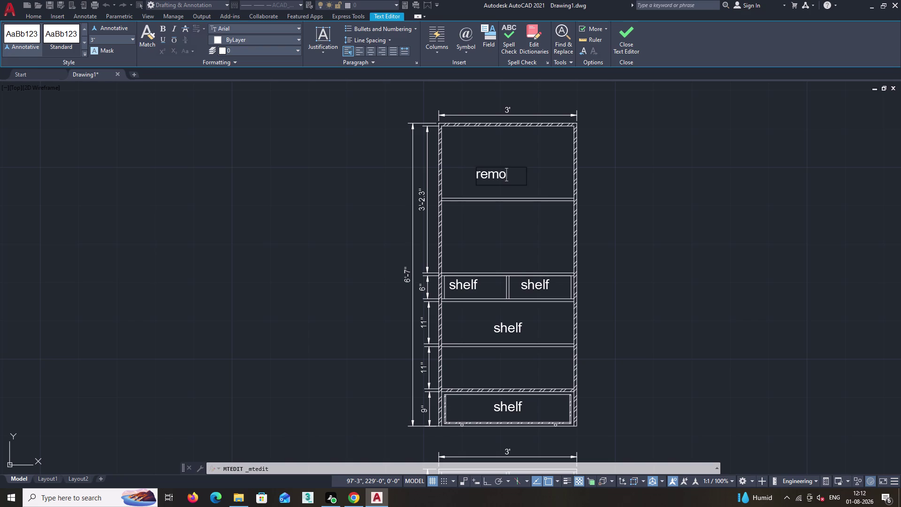
text(vabl)
text(e she)
text(lf)
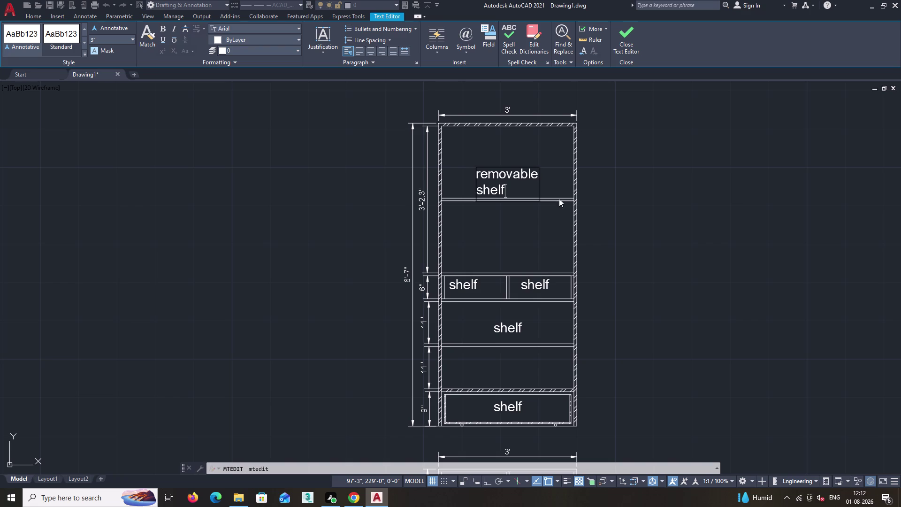
click(536, 182)
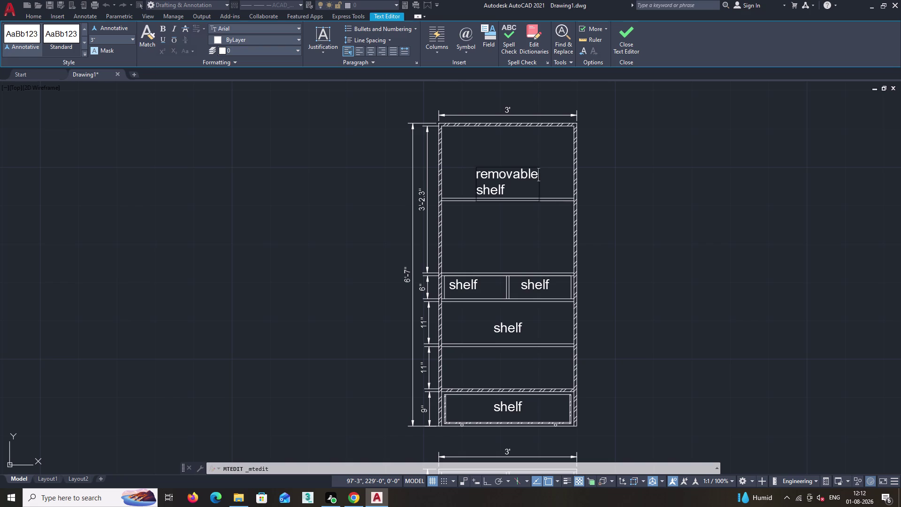
click(520, 187)
Widen the label box to one line and move it down above the shelf line.
click(627, 31)
click(516, 174)
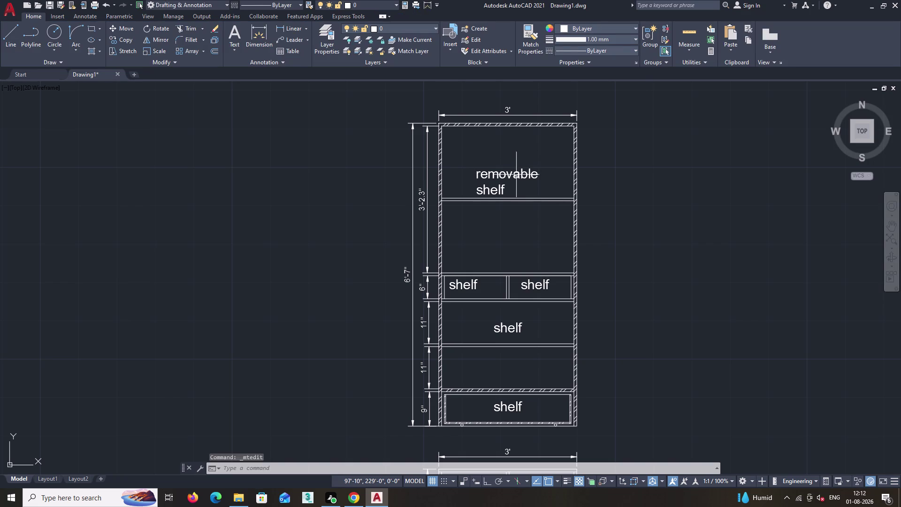
drag(525, 168, 585, 172)
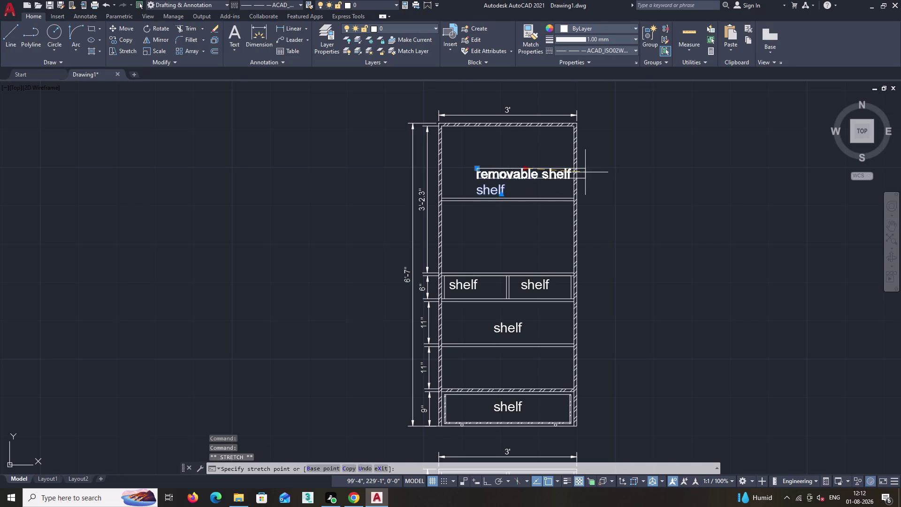
drag(585, 172, 588, 172)
click(588, 172)
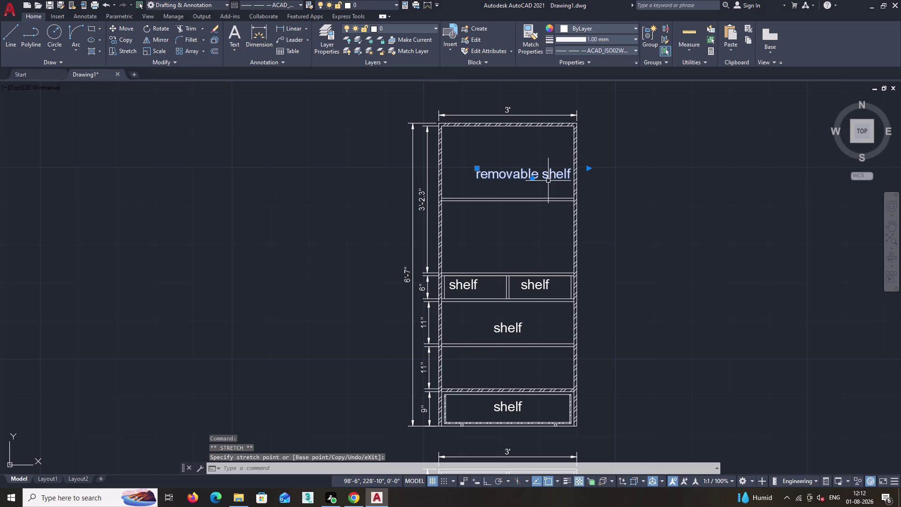
text(m)
key(space)
click(480, 178)
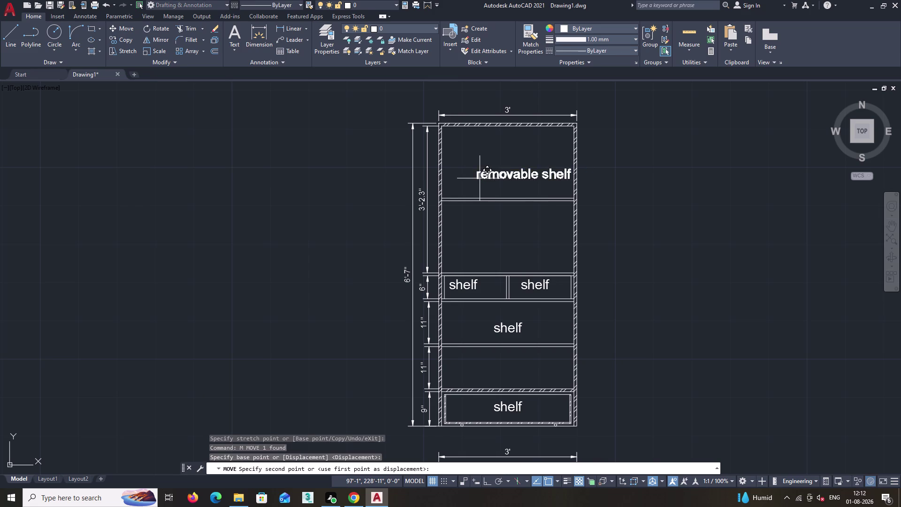
click(458, 191)
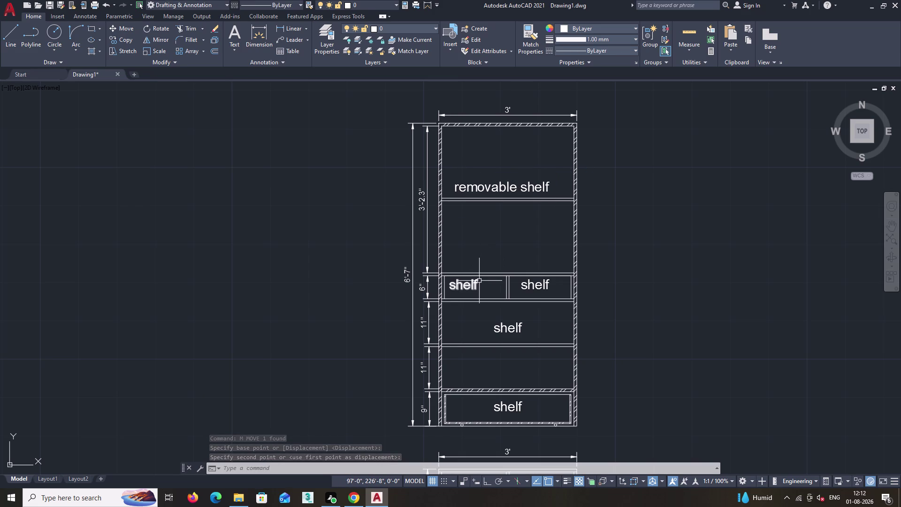
Change the left small compartment's label from 'shelf' to 'drawer'.
scroll(up, 3)
double_click(471, 289)
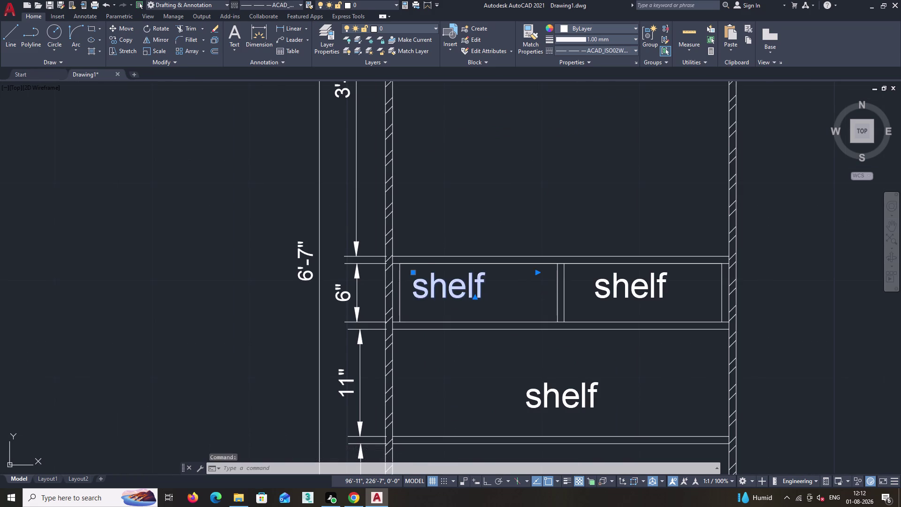
click(489, 287)
key(BackSpace)
key(BackSpace)
key(BackSpace)
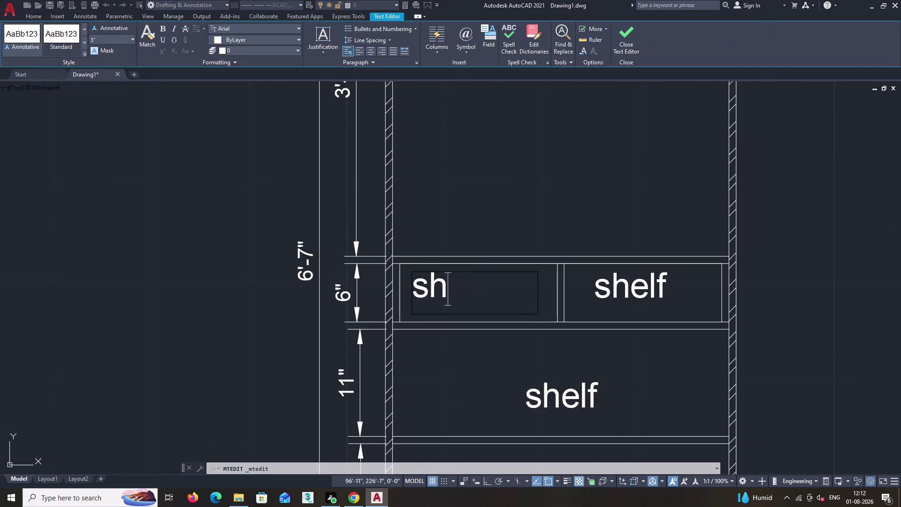
key(BackSpace)
key(BackSpace)
text(dra)
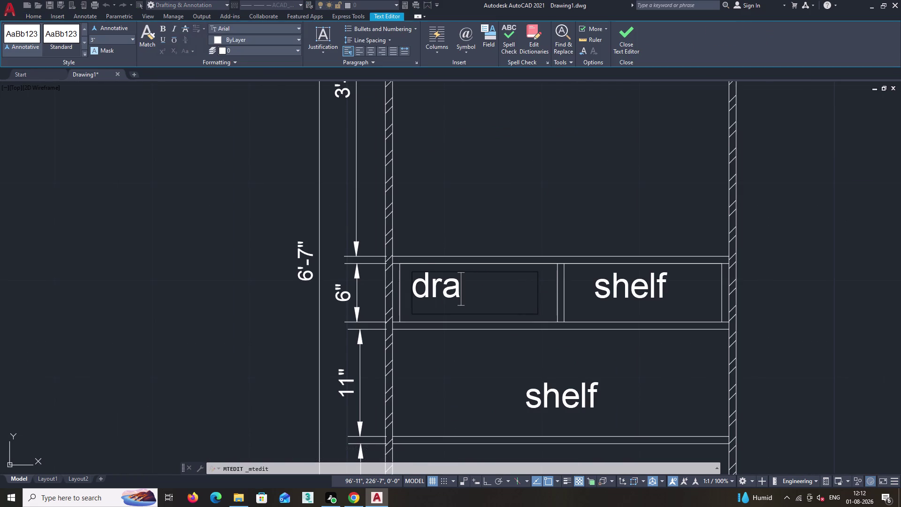
text(wer)
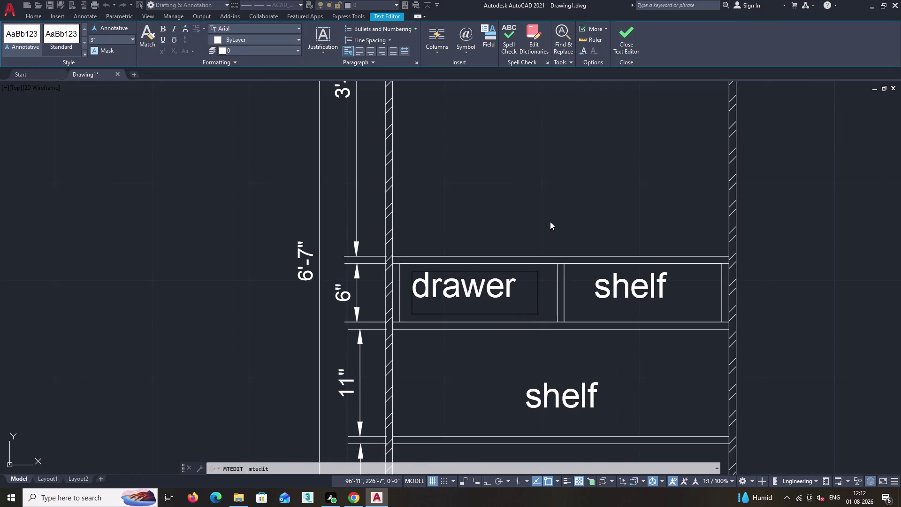
click(626, 34)
Delete the right-hand shelf label and copy the drawer label into the right compartment.
click(606, 292)
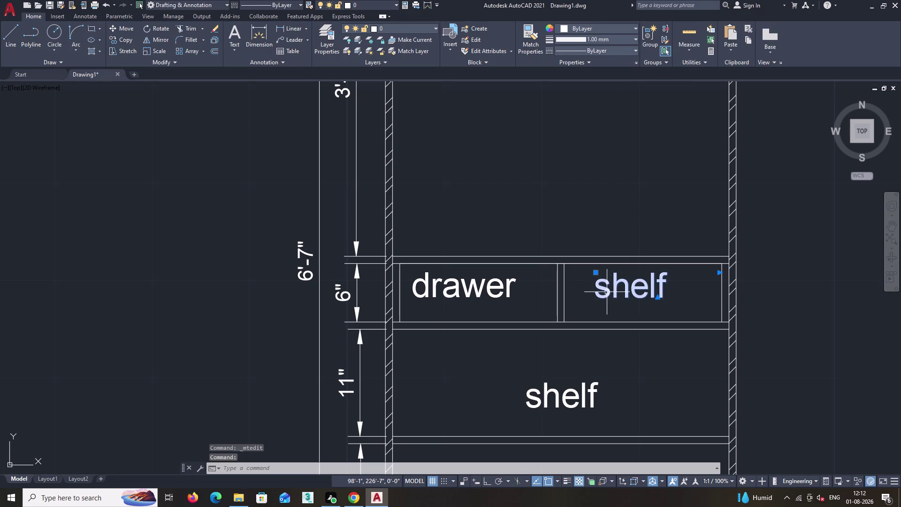
key(Delete)
click(505, 288)
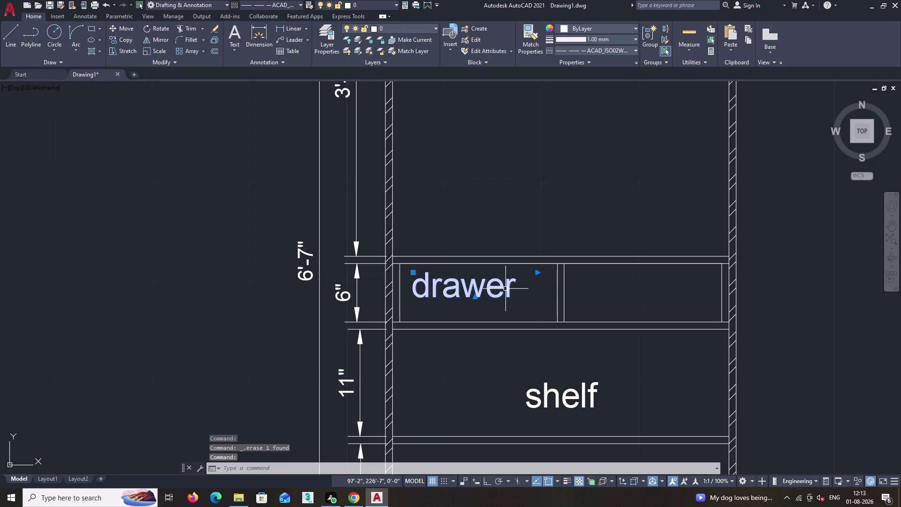
text(co)
key(Return)
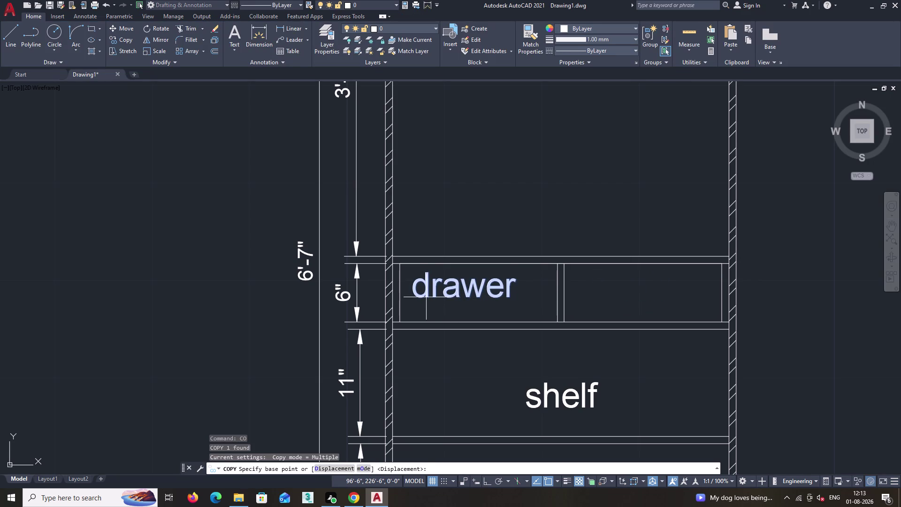
key(Return)
key(Escape)
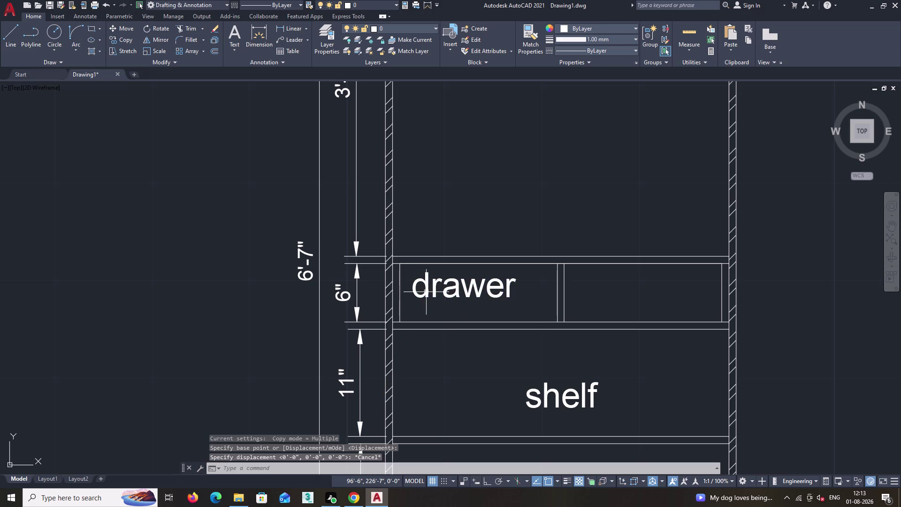
click(423, 297)
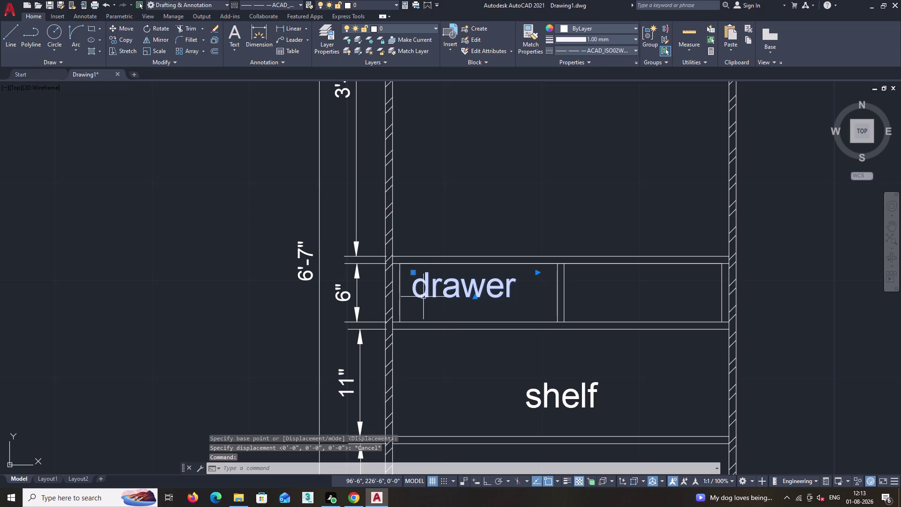
text(co)
key(Return)
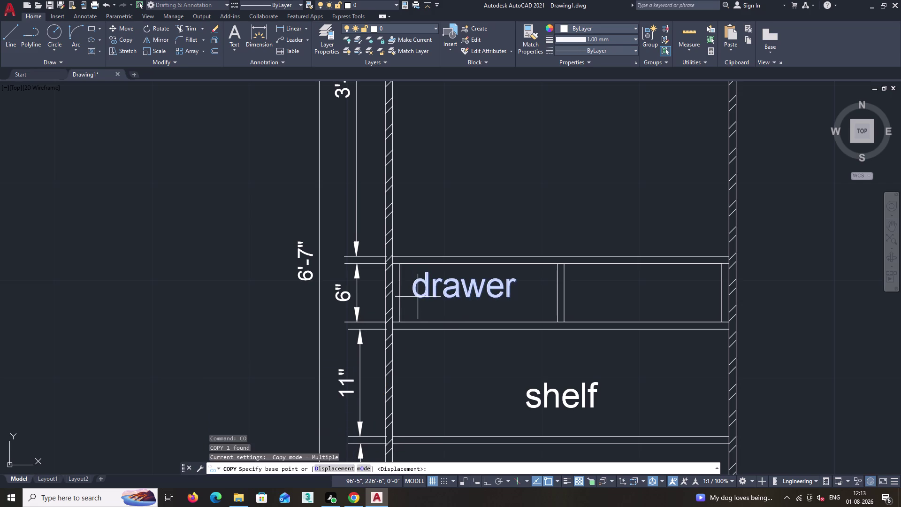
click(416, 297)
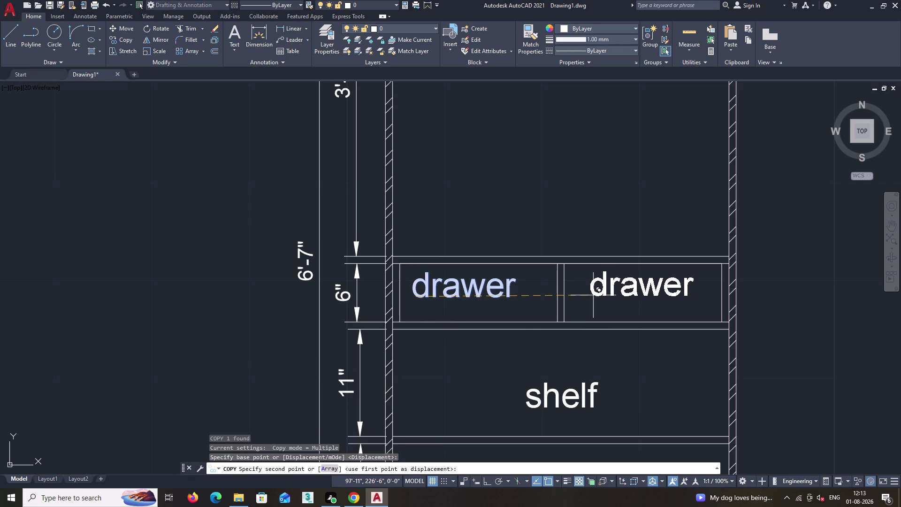
click(594, 296)
key(space)
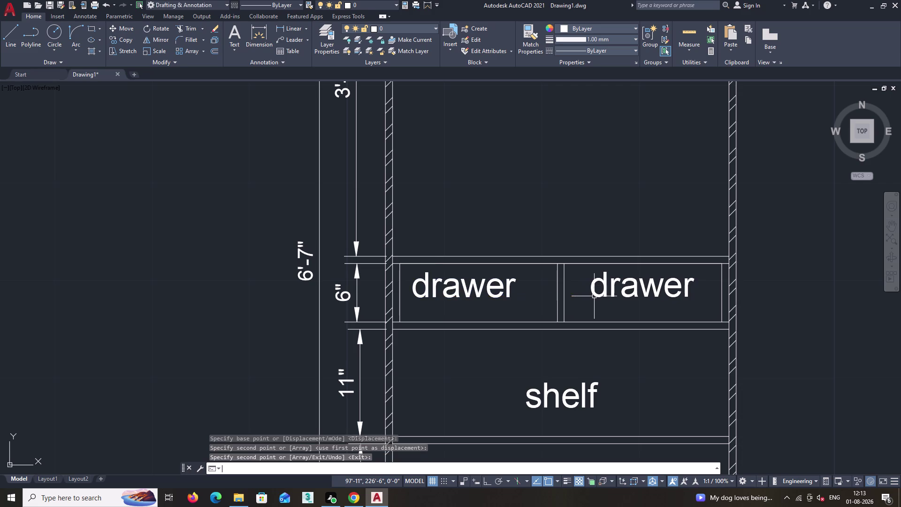
Replace the shelf label below the drawers with a copy of 'removable shelf', moved straight down with Ortho.
scroll(down, 3)
click(572, 367)
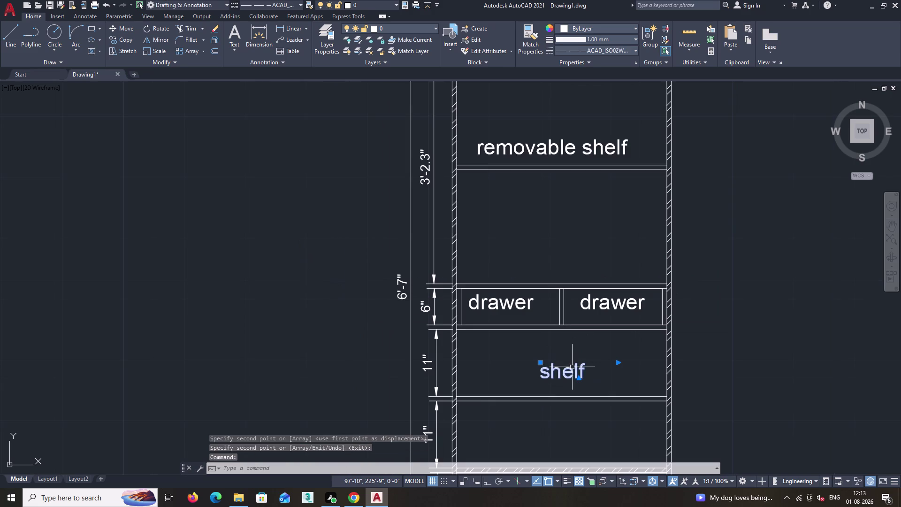
key(Delete)
click(543, 144)
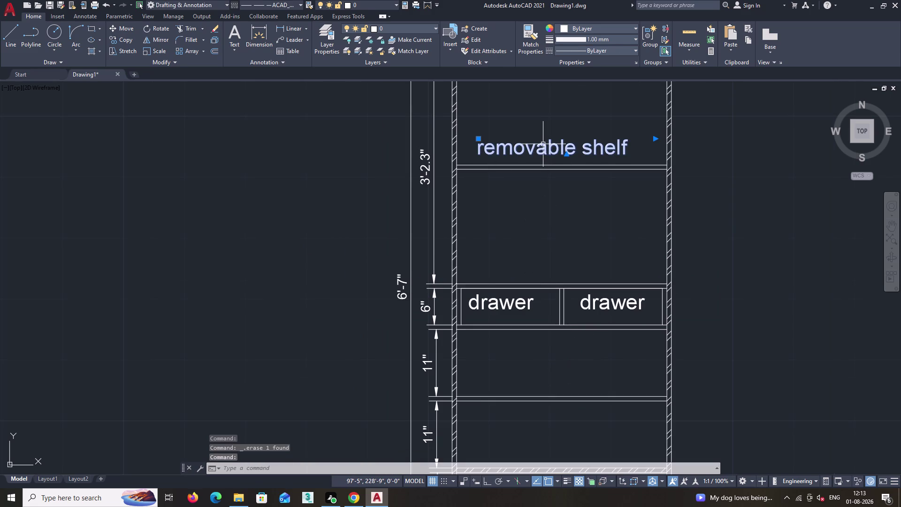
text(co)
key(Return)
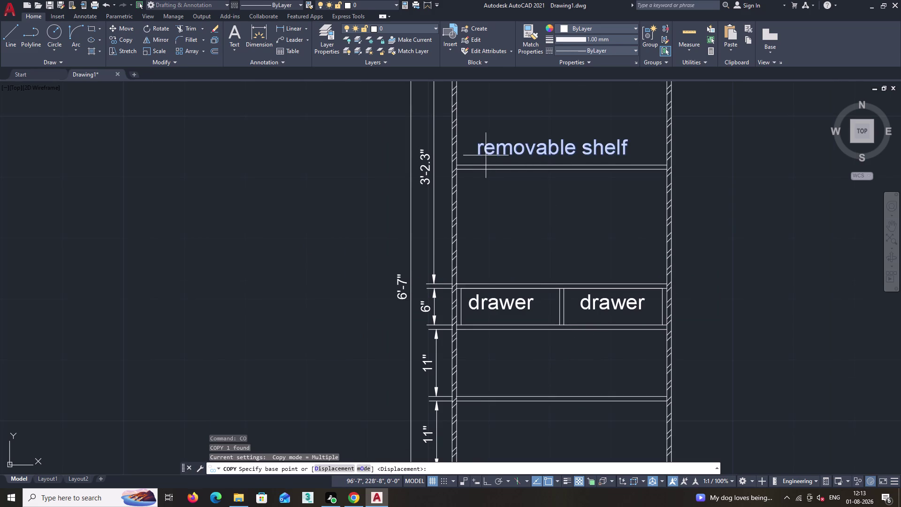
drag(479, 154, 478, 159)
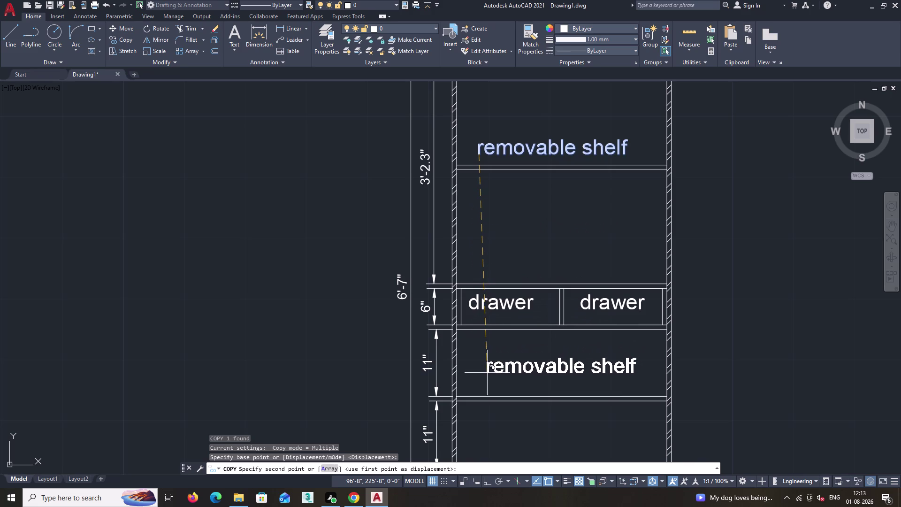
key(F8)
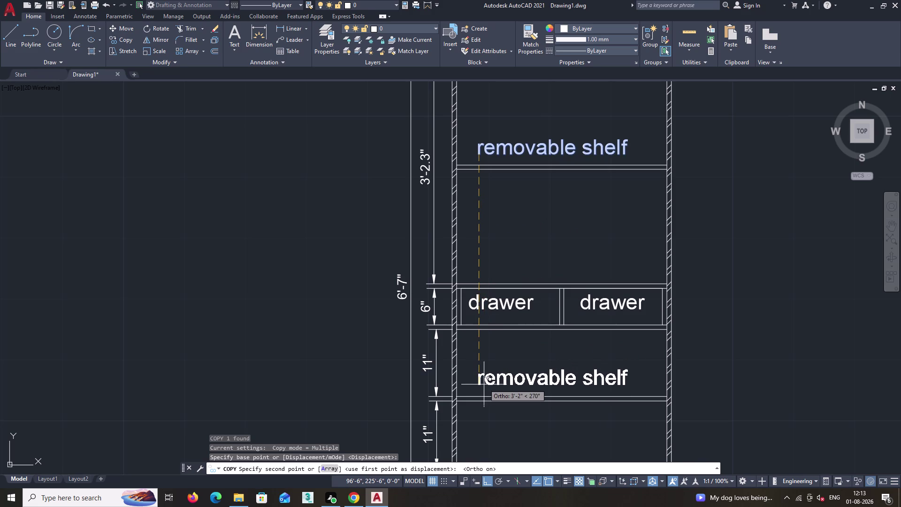
click(480, 390)
key(space)
scroll(down, 3)
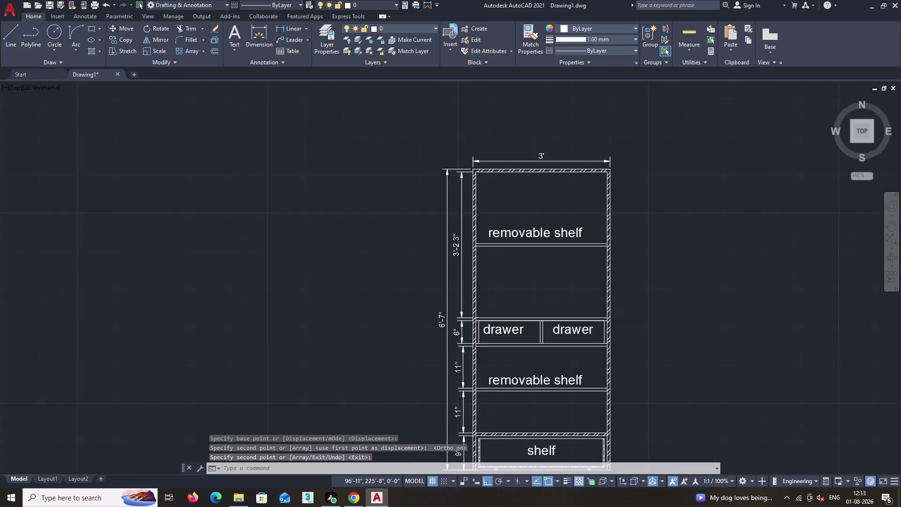
middle_drag(538, 386, 505, 298)
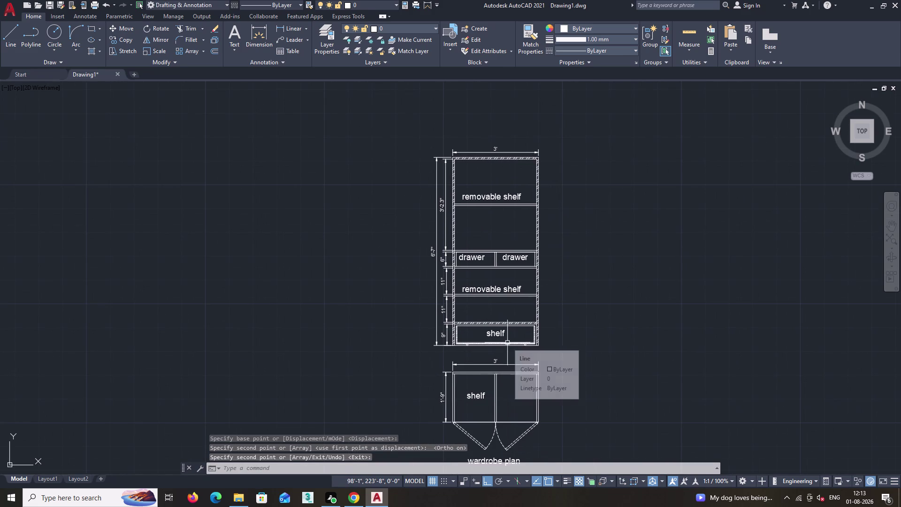
scroll(up, 3)
middle_drag(496, 360, 511, 320)
Retype the bottom compartment's 'shelf' label as 'trolly'.
double_click(494, 267)
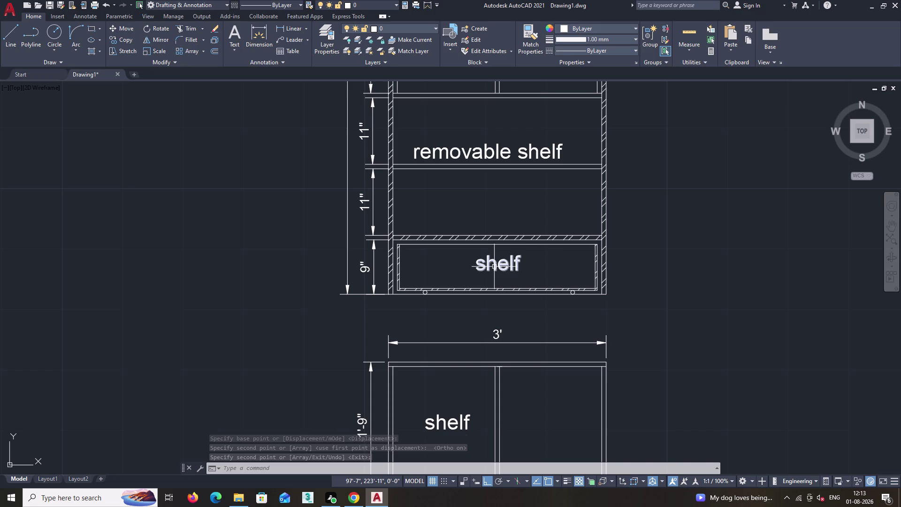
click(527, 263)
key(BackSpace)
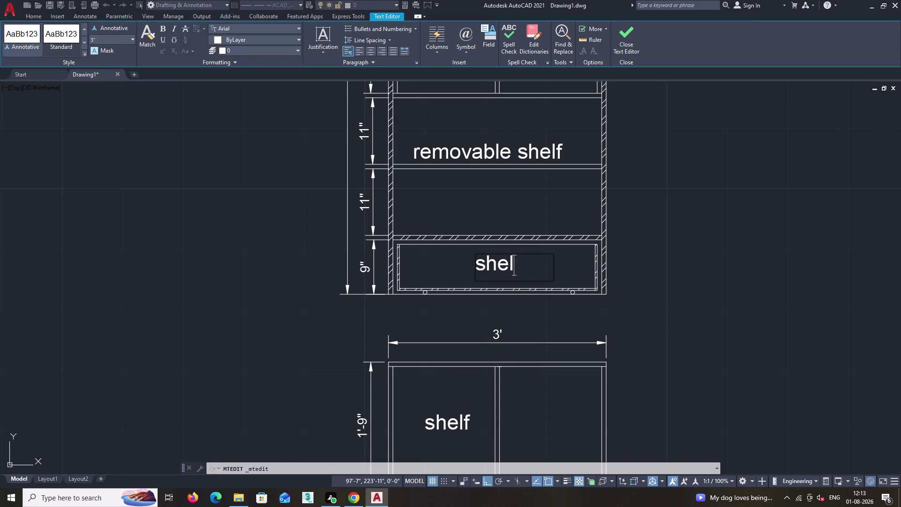
key(BackSpace)
key(BackSpace)
key(BackSpace)
key(BackSpace)
key(t)
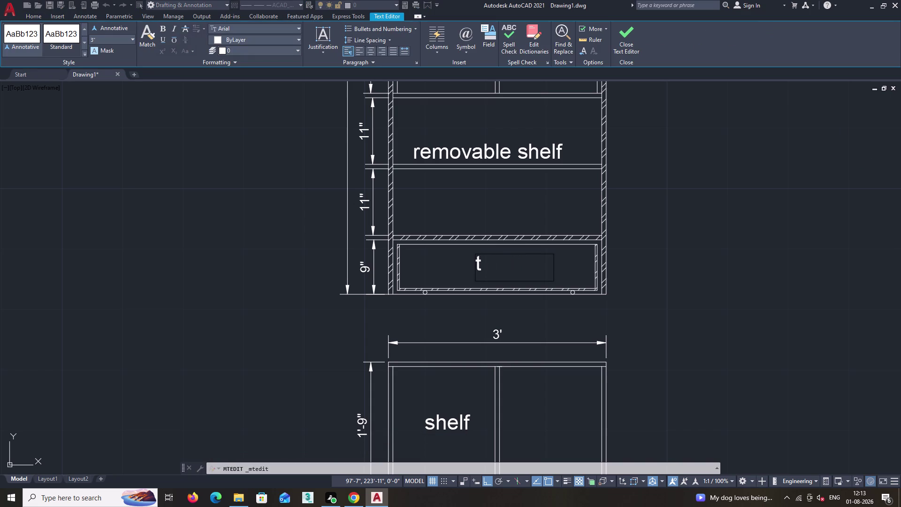
text(ro)
text(lly)
click(621, 32)
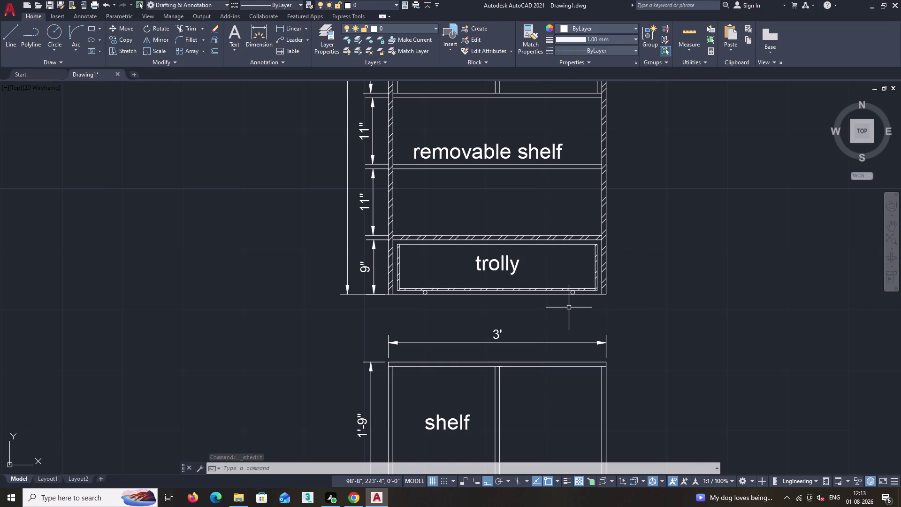
scroll(up, 3)
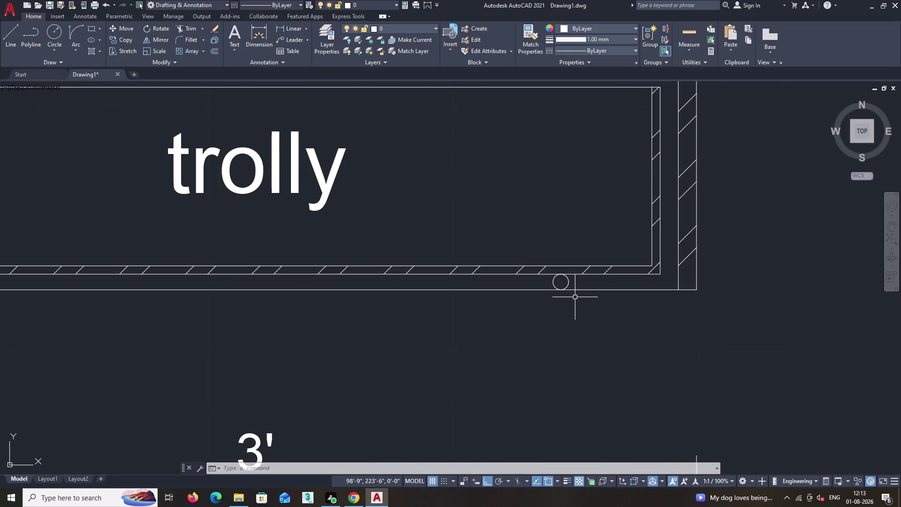
Start a hatch with the SOLID pattern and black colour.
key(h)
key(Return)
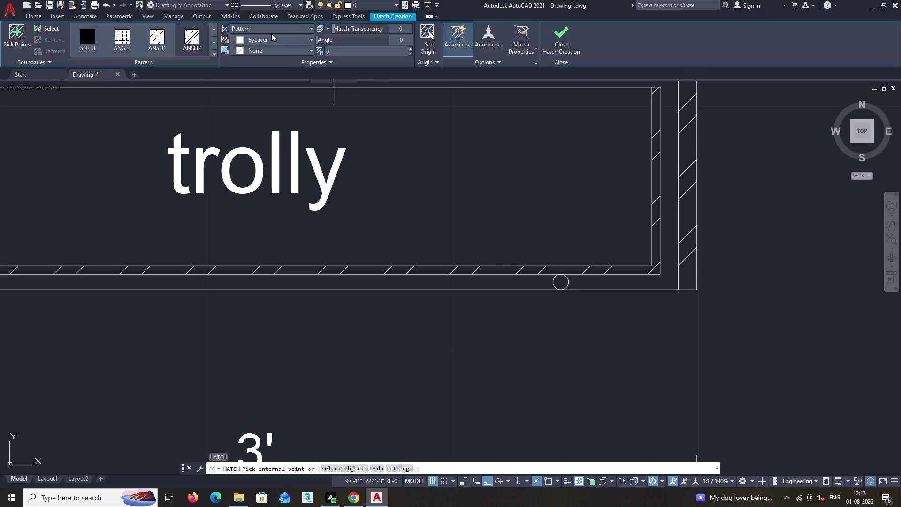
click(280, 29)
click(263, 42)
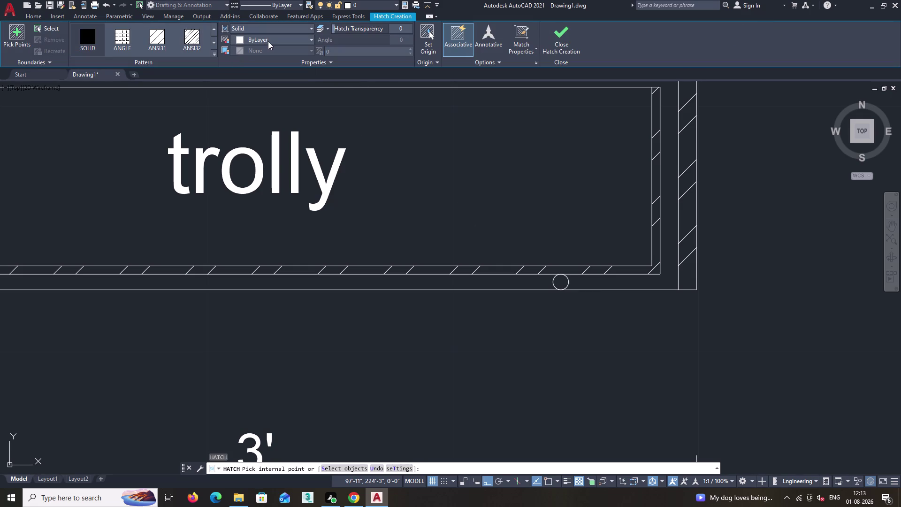
click(269, 41)
click(237, 88)
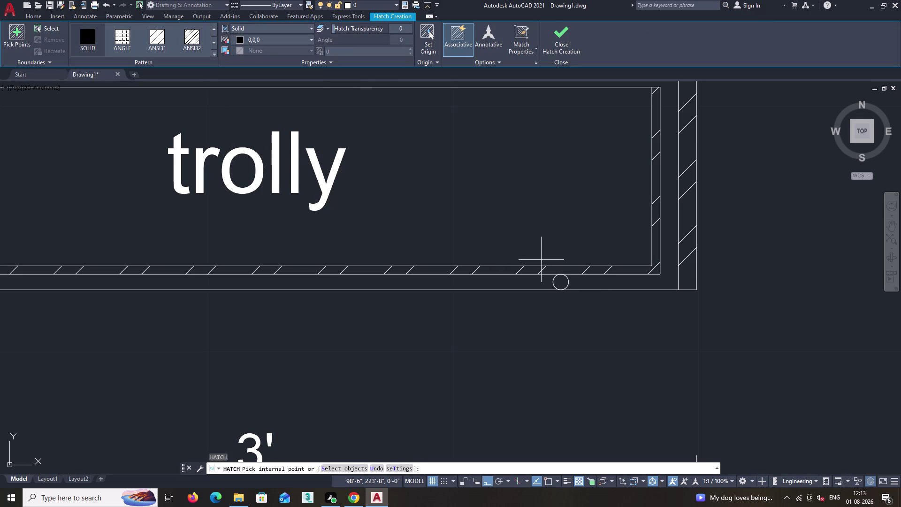
Fill the right and left handle circles solid, then close Hatch Creation.
scroll(up, 3)
click(534, 261)
scroll(down, 3)
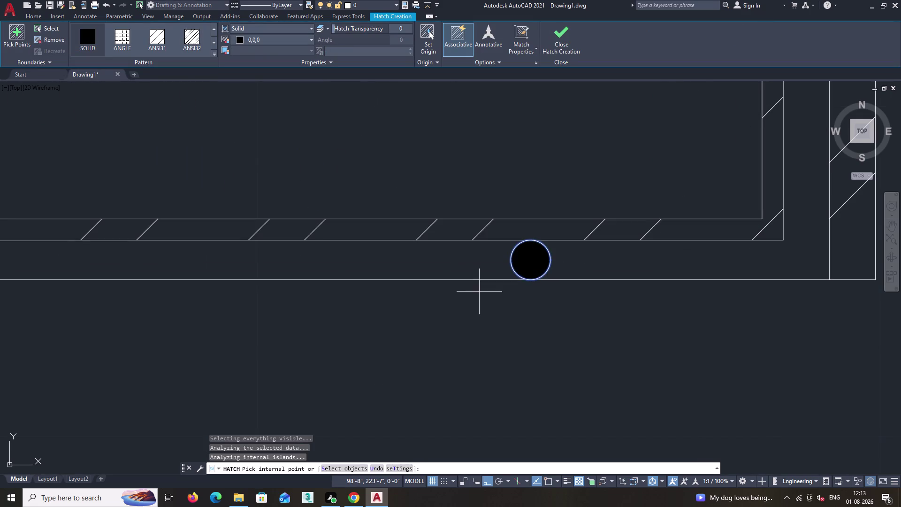
scroll(down, 3)
middle_drag(402, 304, 715, 292)
middle_drag(443, 305, 653, 292)
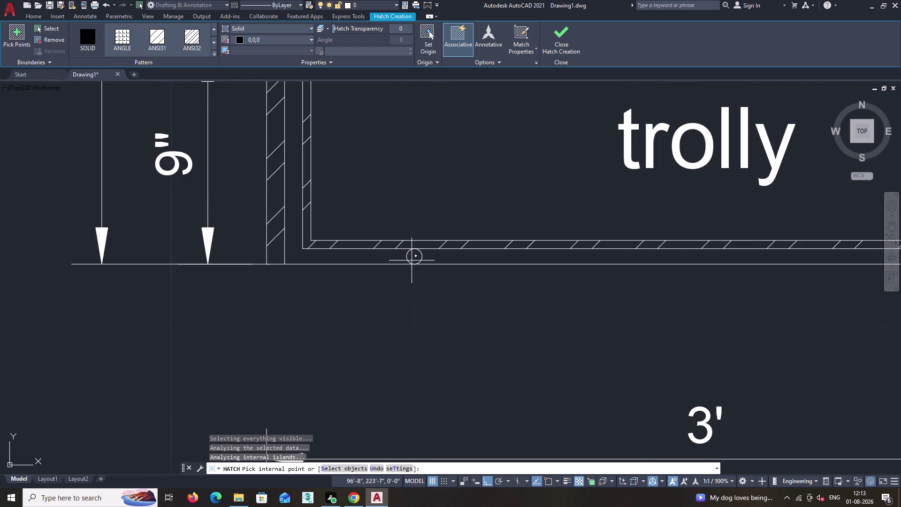
scroll(up, 3)
click(414, 253)
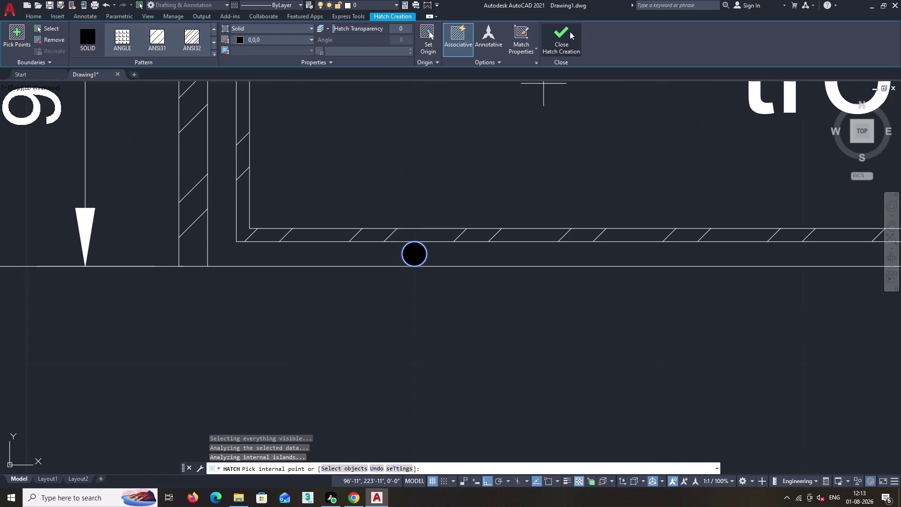
click(565, 32)
scroll(down, 3)
scroll(down, 3)
middle_drag(632, 226, 520, 291)
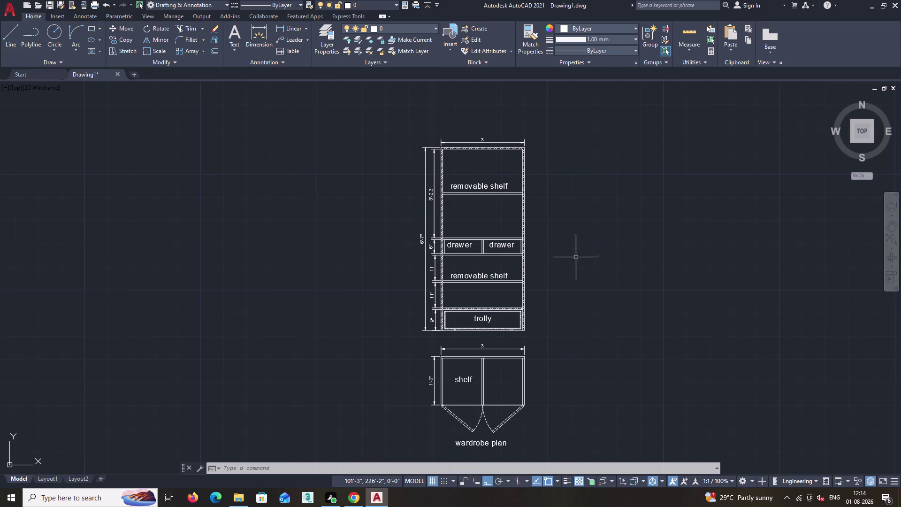
Start a rectangle with REC, then cancel it without drawing.
scroll(up, 3)
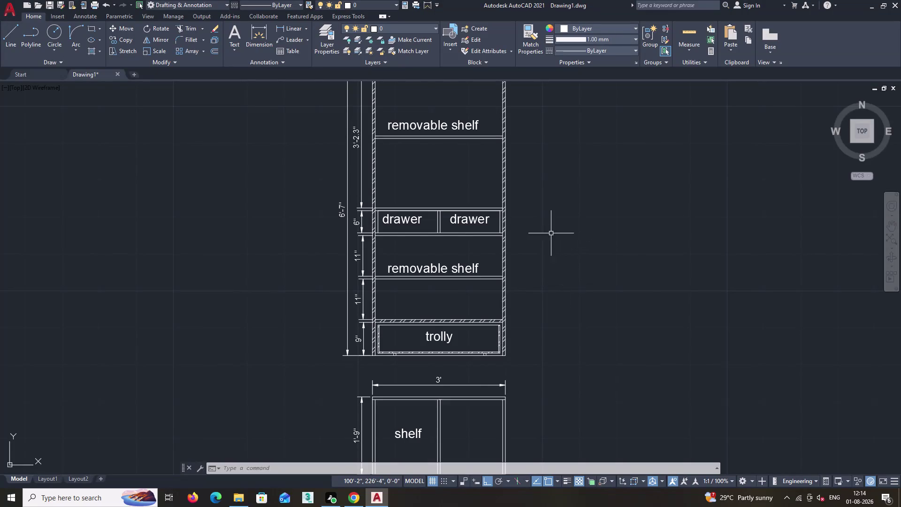
scroll(down, 3)
middle_drag(578, 235, 514, 273)
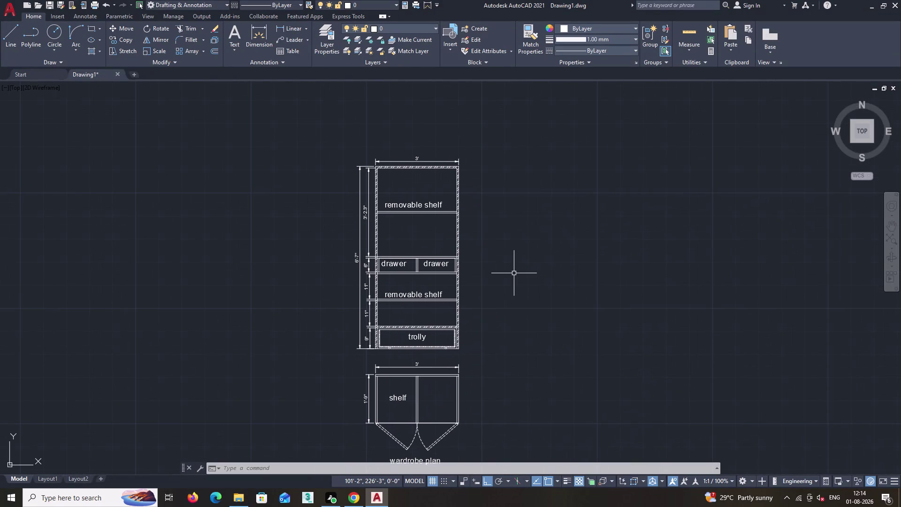
text(rec)
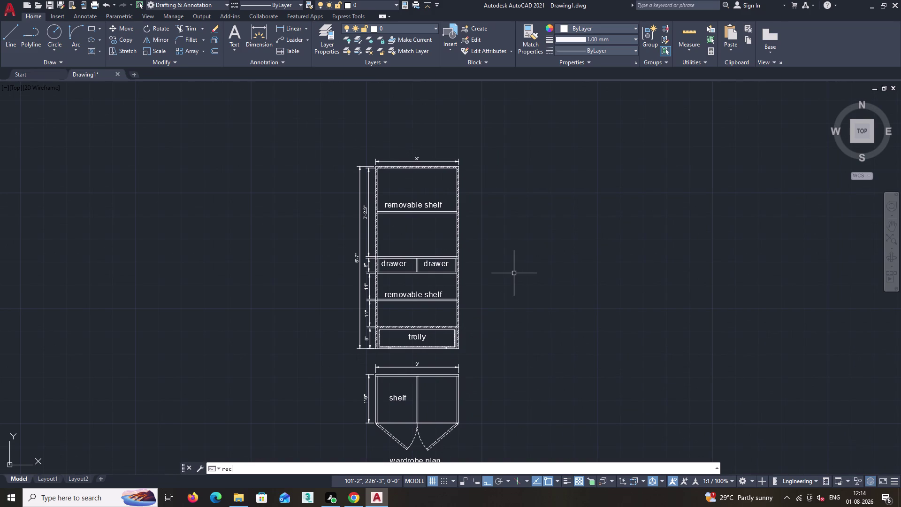
key(space)
scroll(up, 3)
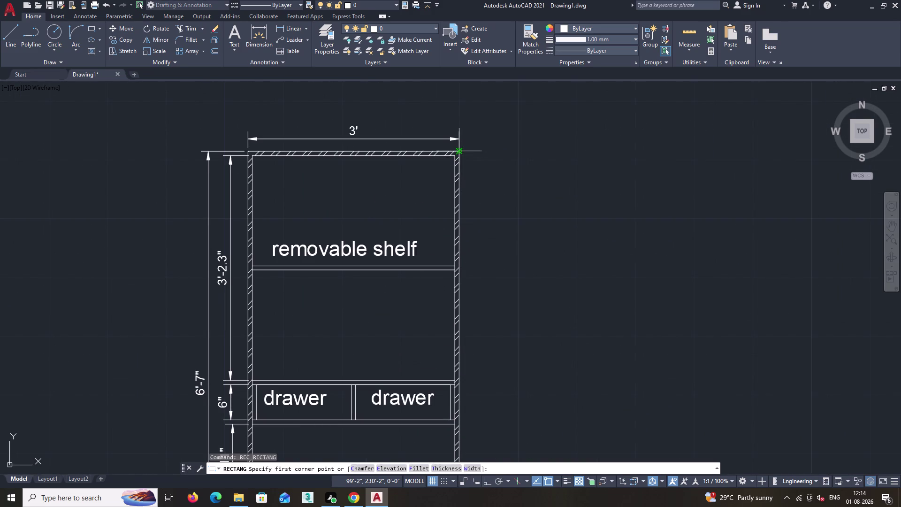
scroll(down, 3)
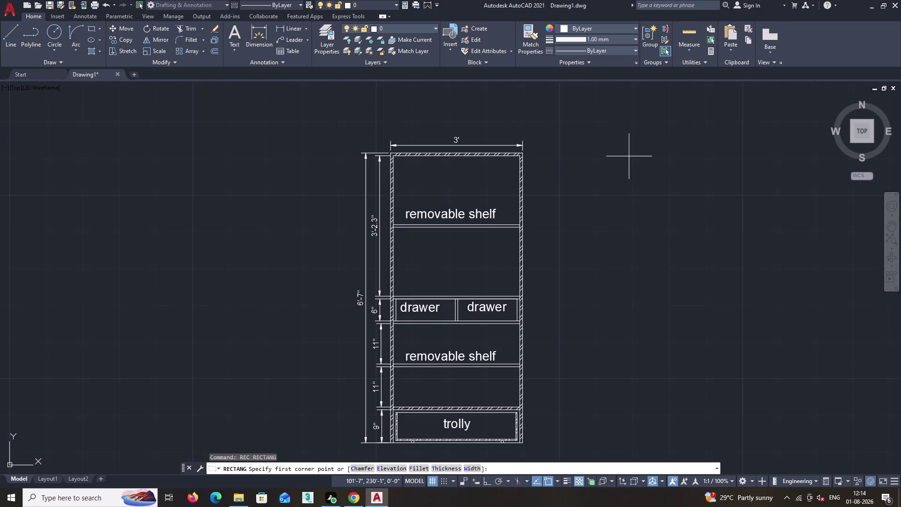
middle_drag(641, 153, 526, 146)
scroll(down, 3)
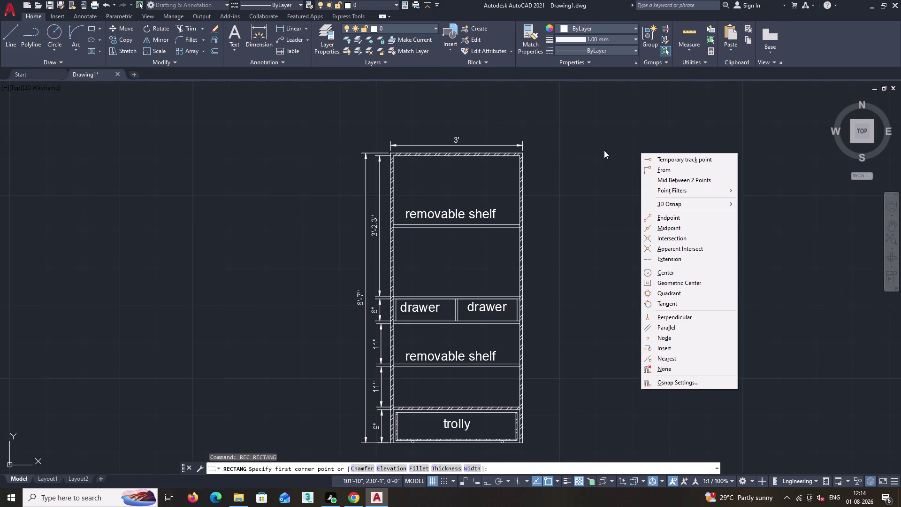
click(604, 150)
middle_drag(638, 159, 634, 158)
key(Escape)
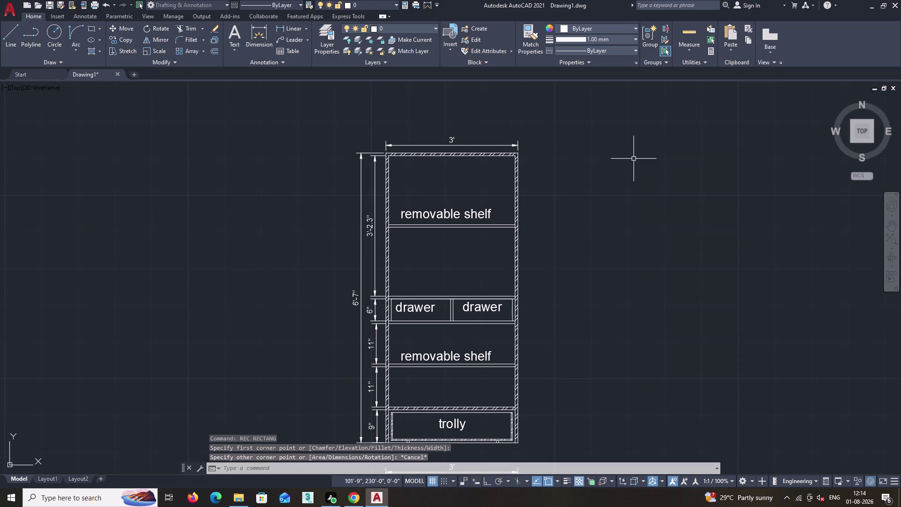
Restart the rectangle command with REC beside the wardrobe elevation.
scroll(down, 3)
middle_drag(633, 158, 494, 162)
text(r)
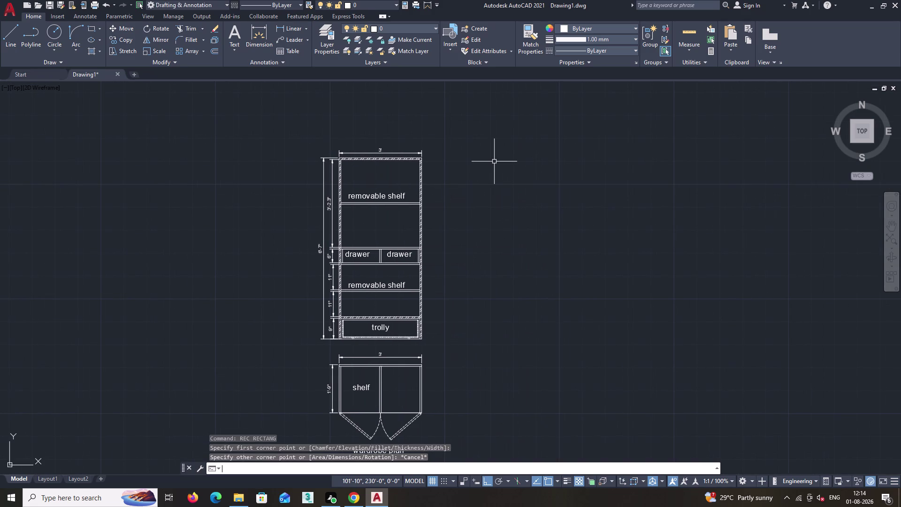
text(ec)
key(space)
scroll(up, 3)
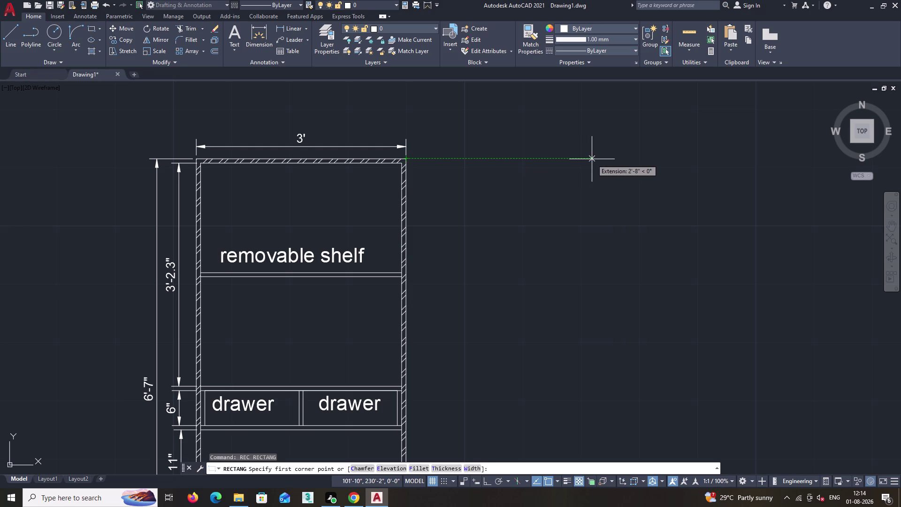
Draw a 3' by 6'7" rectangle right of the elevation, level with its top.
click(591, 159)
scroll(down, 3)
middle_drag(739, 350, 640, 267)
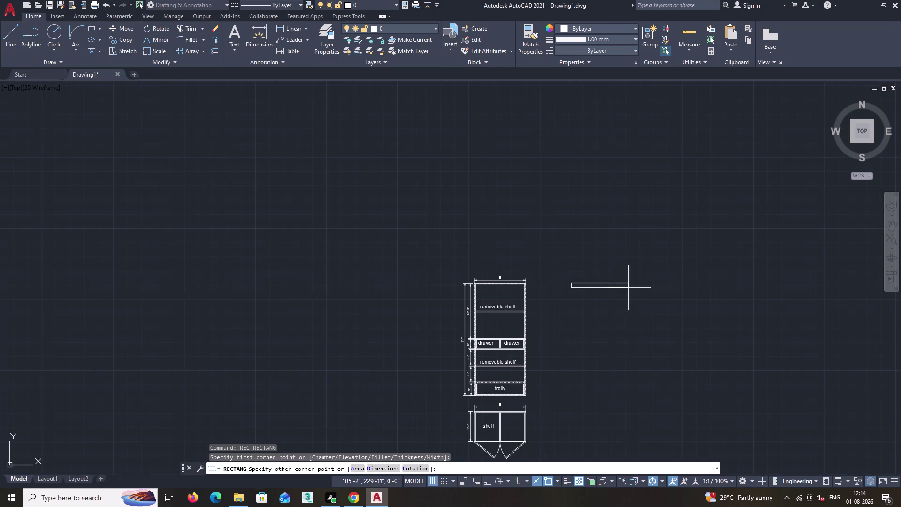
middle_drag(623, 391, 629, 270)
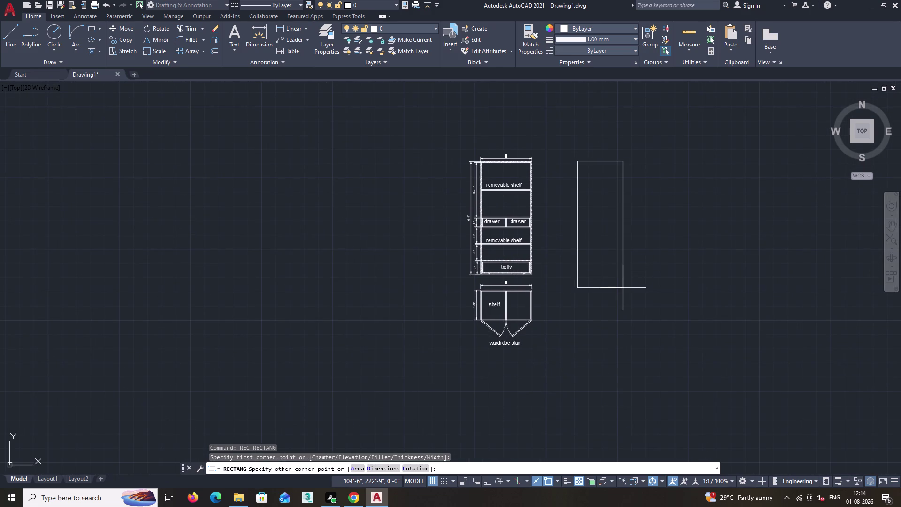
key(d)
key(Return)
text(3)
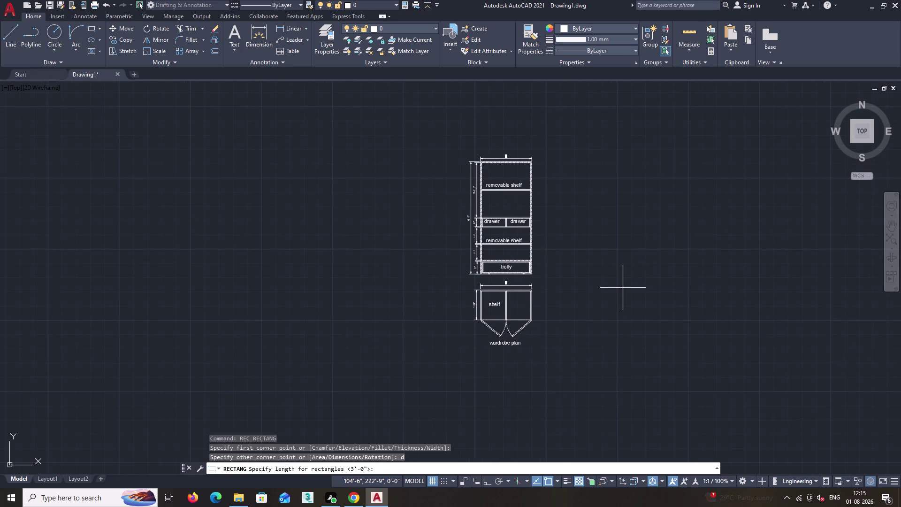
text(')
key(Return)
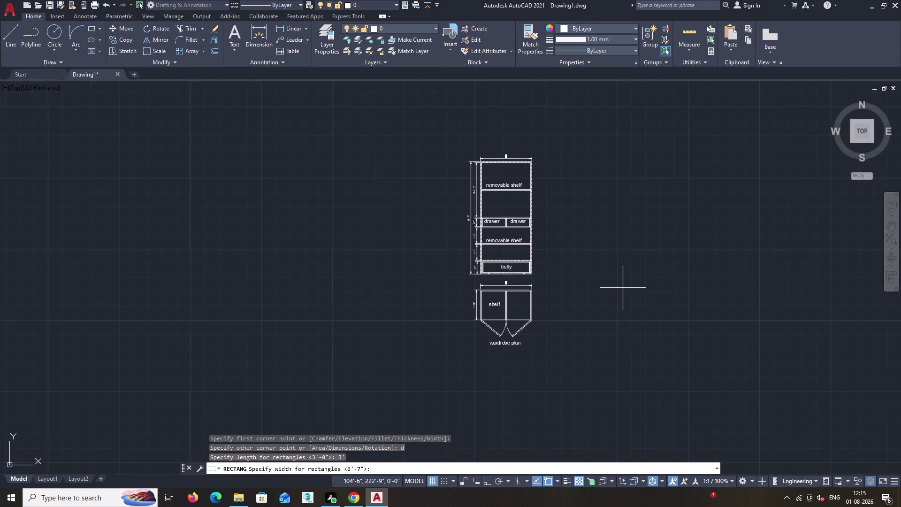
key(6)
text('7)
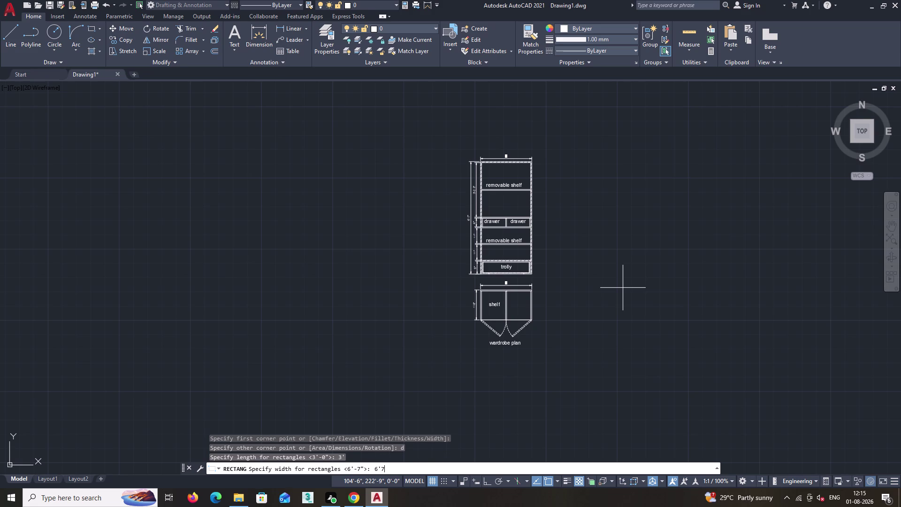
key(shift+quotedbl)
key(Return)
click(622, 287)
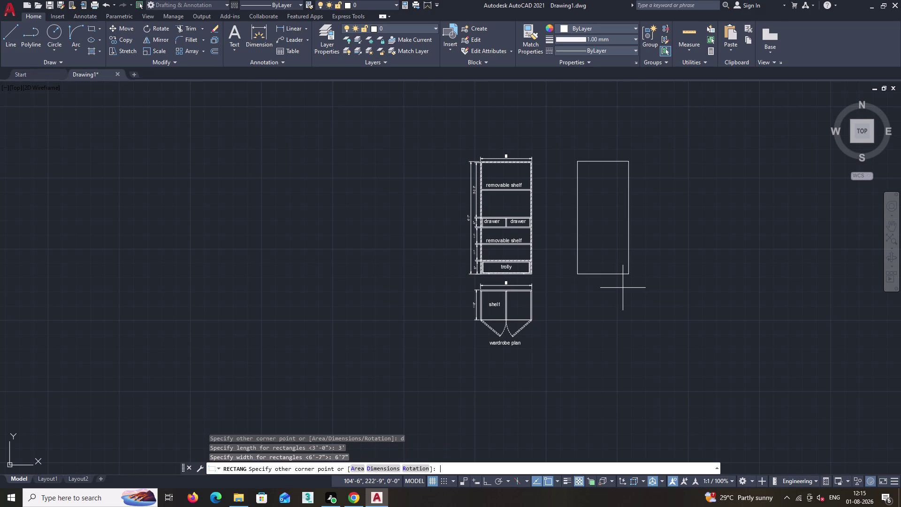
click(596, 273)
click(591, 274)
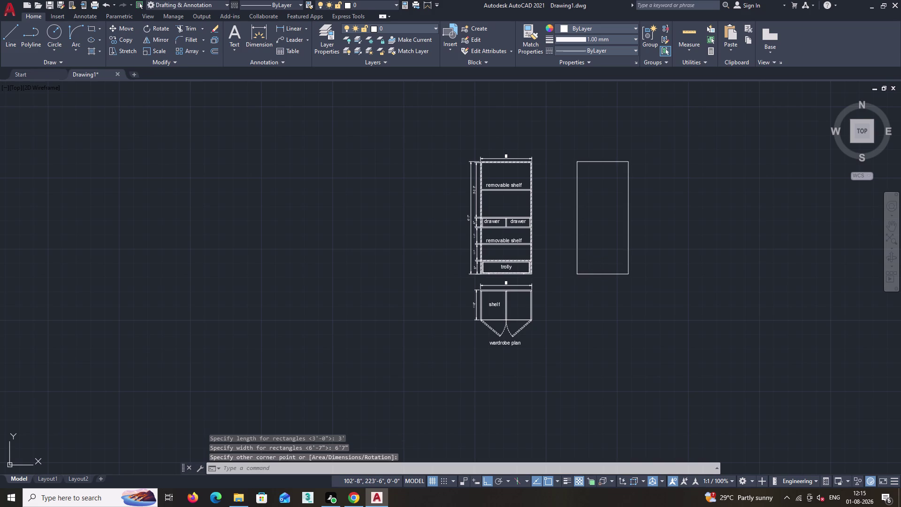
Explode the new rectangle into separate lines with X.
text(x)
key(space)
scroll(up, 3)
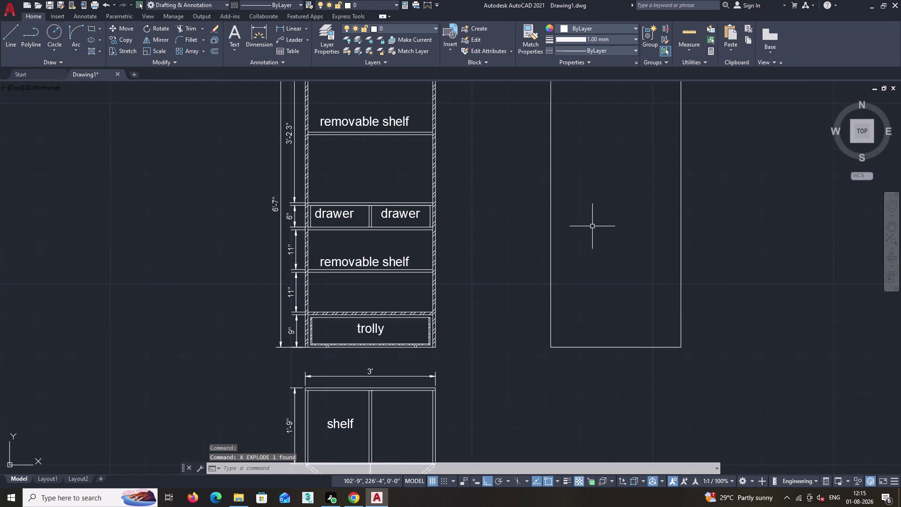
middle_drag(609, 204, 529, 286)
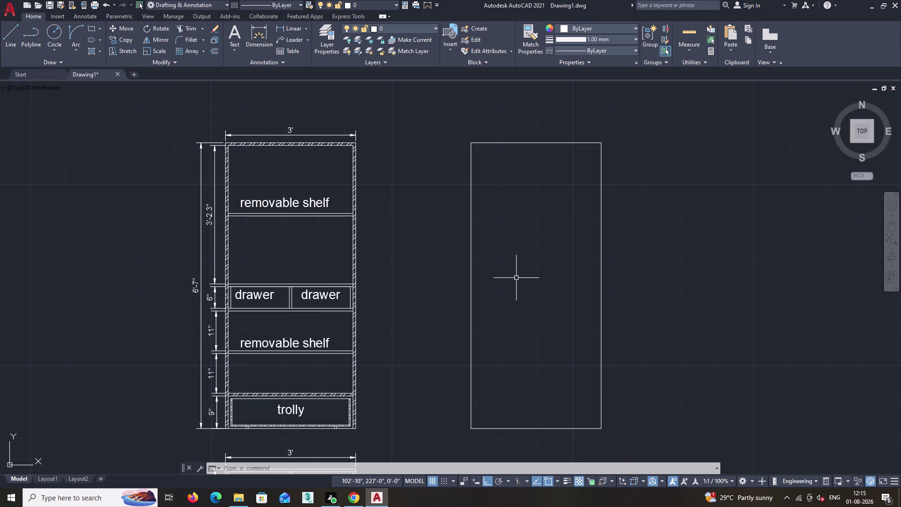
key(space)
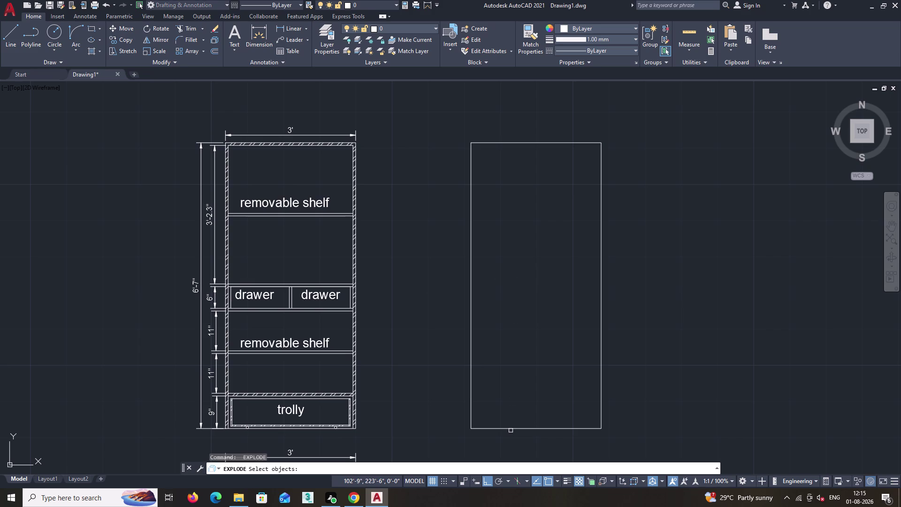
Offset the rectangle's top and both side edges 0.74" inward.
key(Escape)
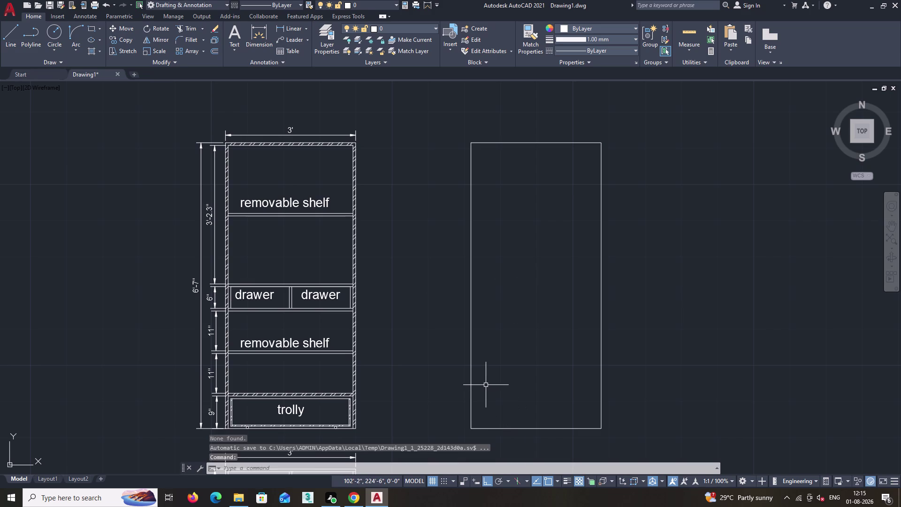
key(o)
key(Return)
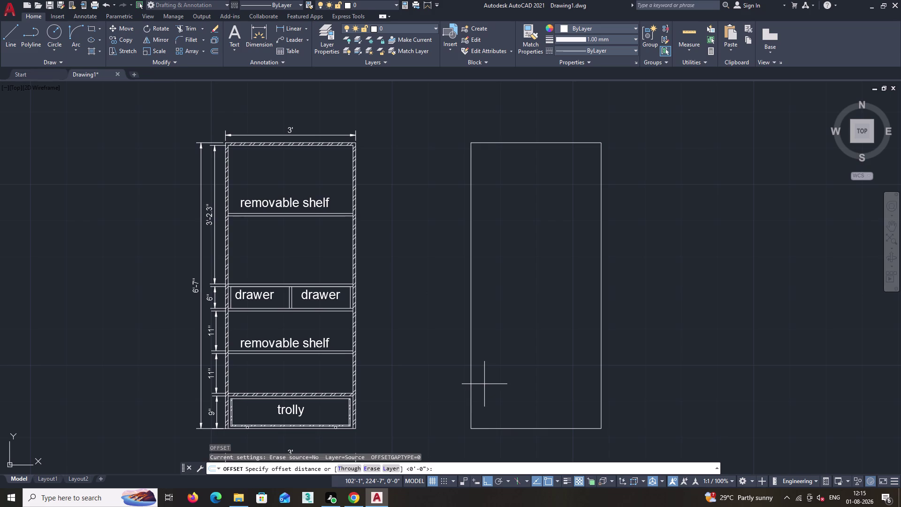
text(0)
text(.74")
key(Return)
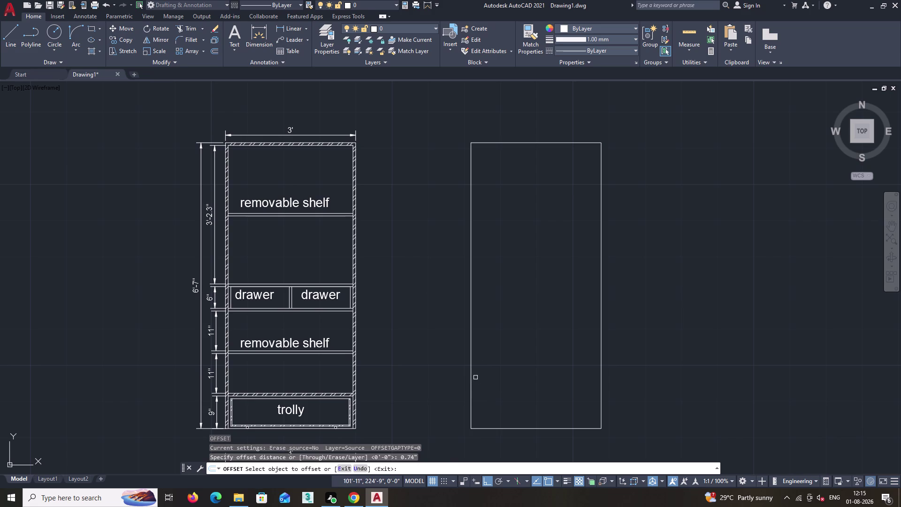
click(548, 142)
click(548, 167)
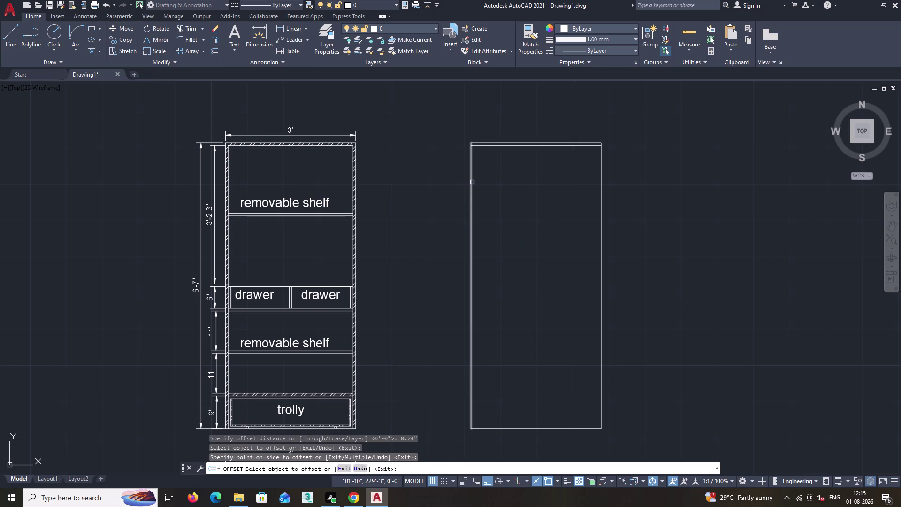
click(471, 182)
click(488, 187)
click(601, 187)
click(581, 190)
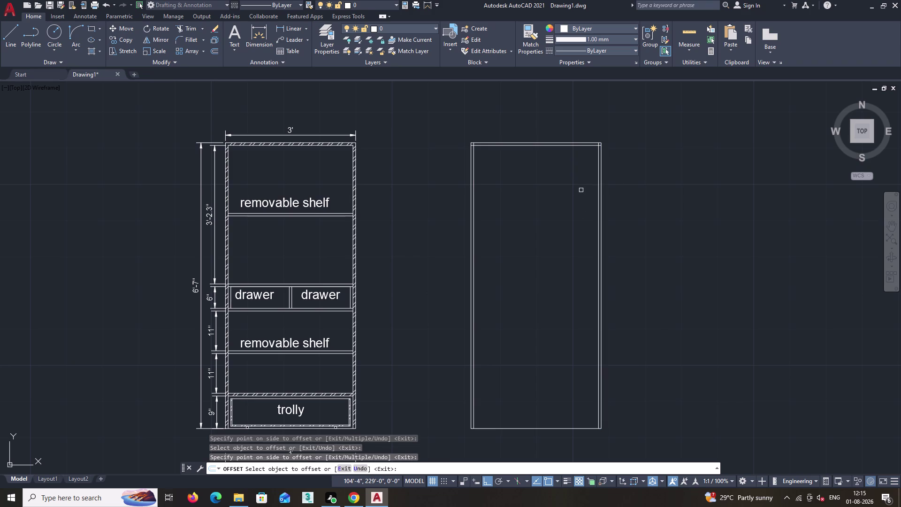
key(space)
Start trimming at the frame's top-left corner.
text(tr)
key(space)
scroll(up, 3)
click(435, 129)
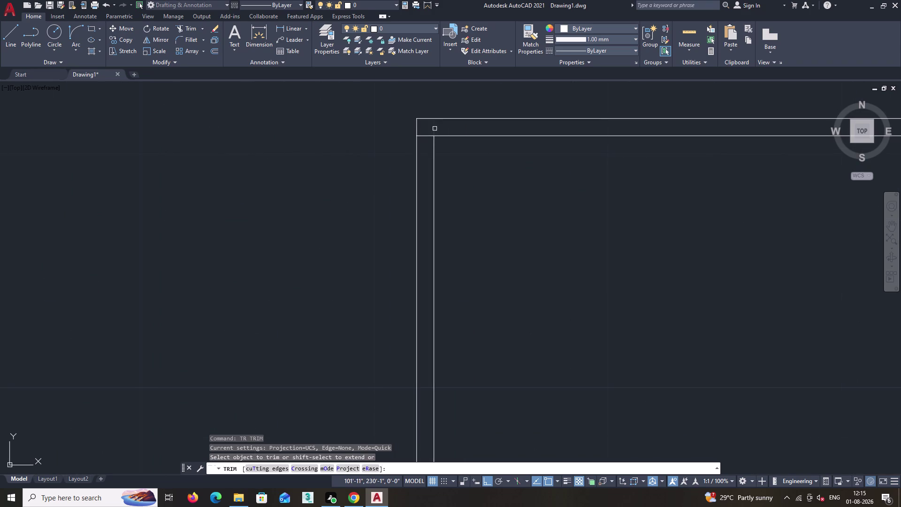
Trim the overhanging line segments at the frame's top corners.
click(426, 135)
scroll(down, 3)
middle_drag(643, 189, 455, 244)
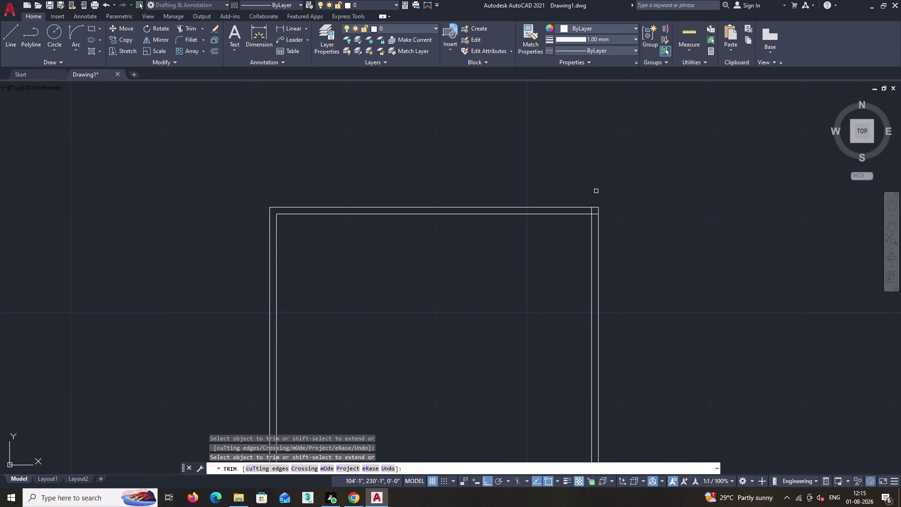
scroll(up, 3)
click(608, 225)
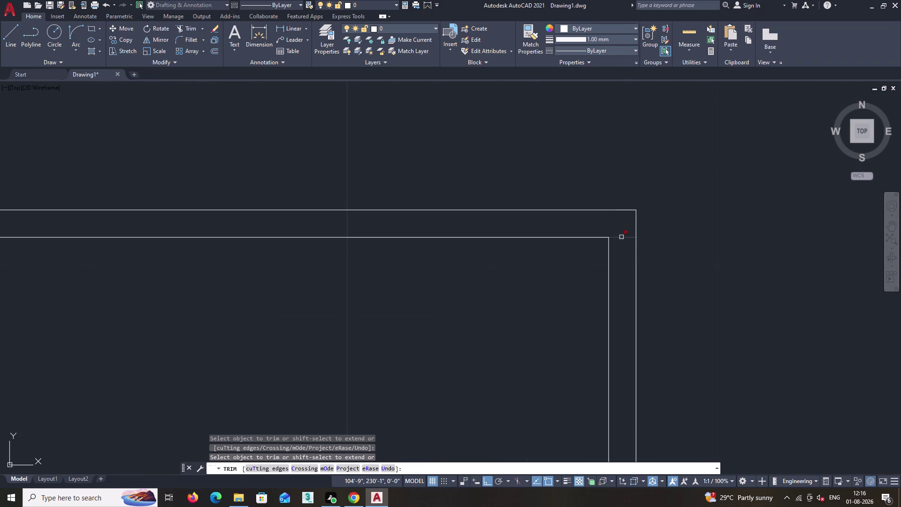
click(621, 236)
key(space)
Pan along the frame sides and start another offset.
scroll(down, 3)
middle_drag(511, 359, 630, 172)
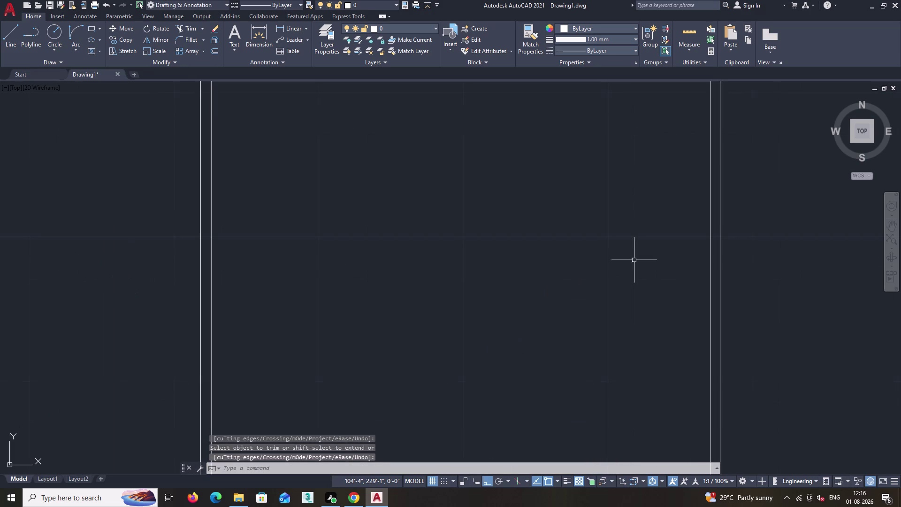
key(o)
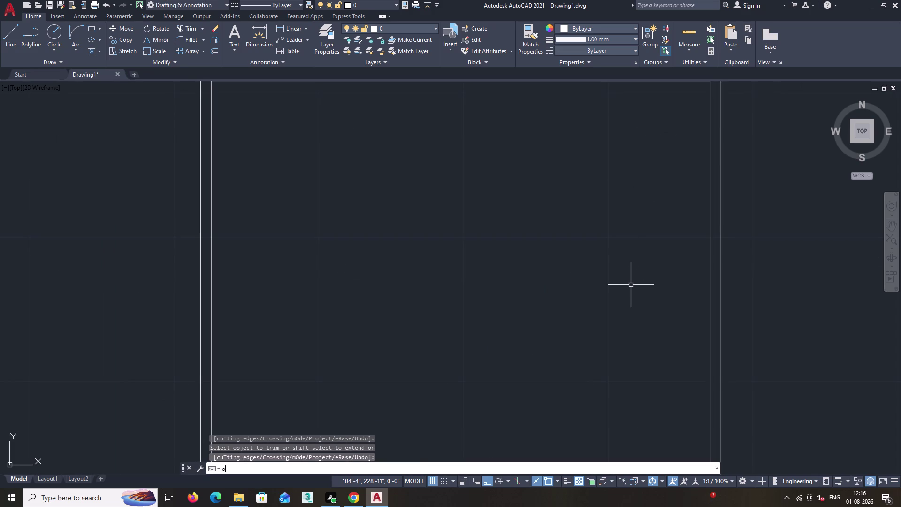
key(Return)
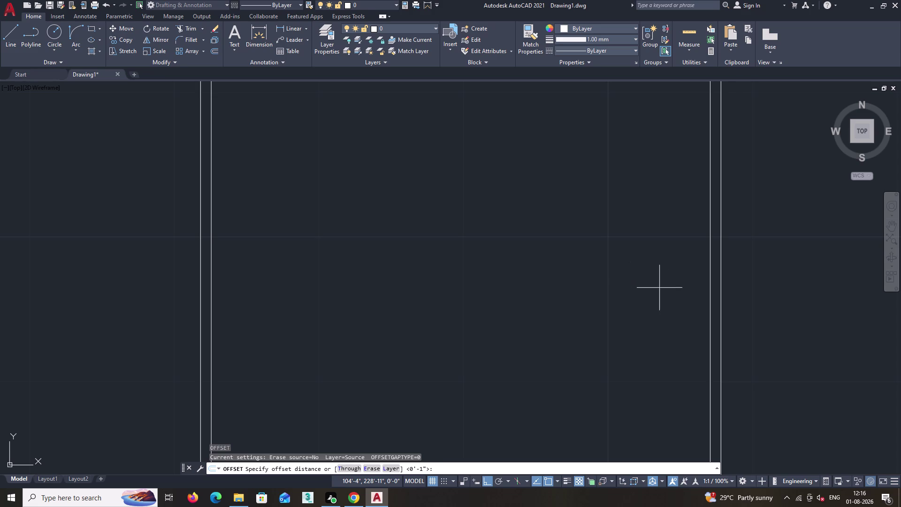
Offset the closed elevation's bottom edge 9 inches upward.
scroll(down, 3)
middle_drag(646, 343, 577, 221)
middle_drag(569, 339, 574, 255)
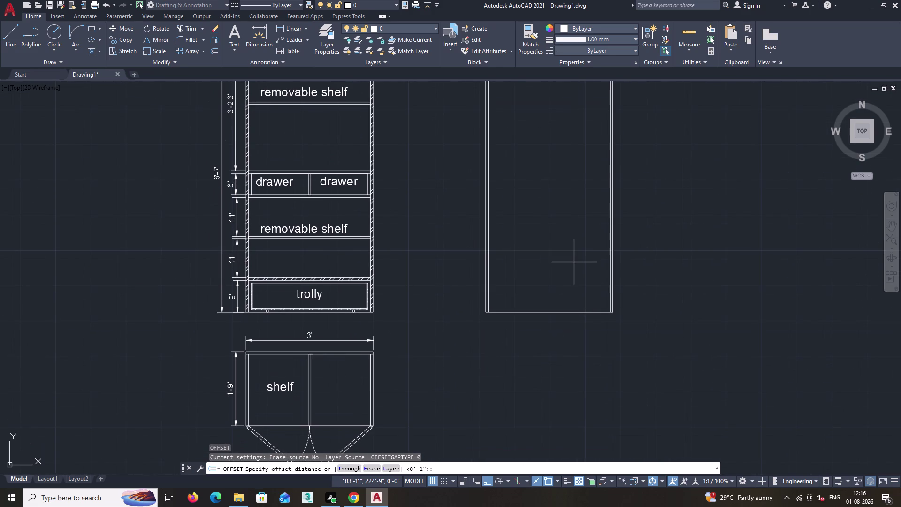
key(9)
key(shift+quotedbl)
key(Return)
scroll(up, 3)
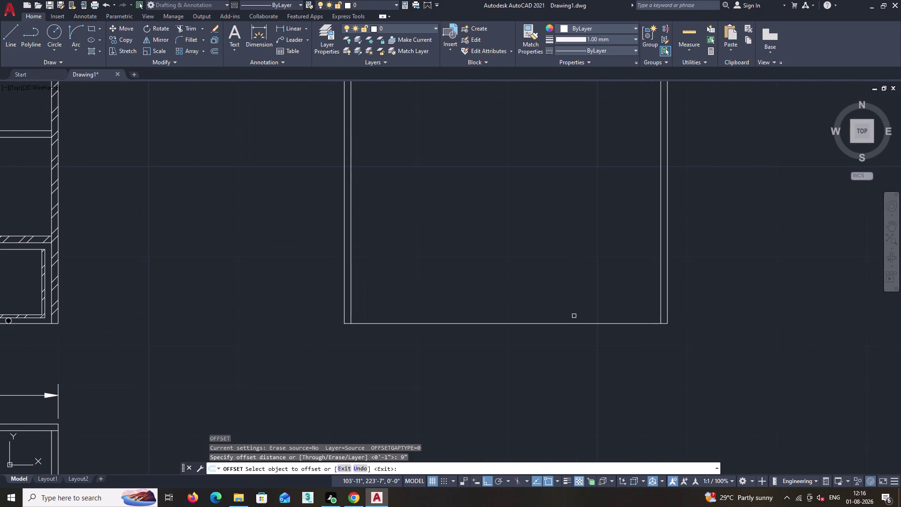
click(573, 322)
click(578, 275)
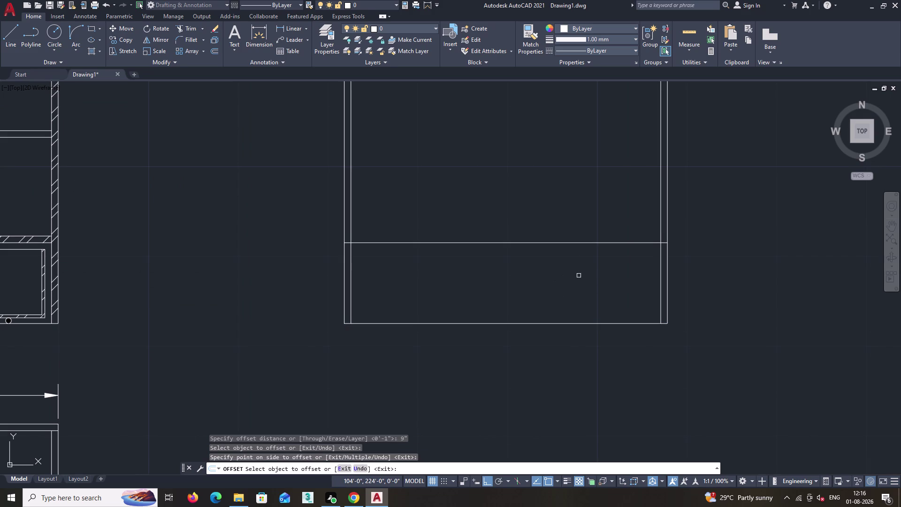
key(space)
Trim both overhanging ends of the new 9-inch line with TR.
text(tr)
key(space)
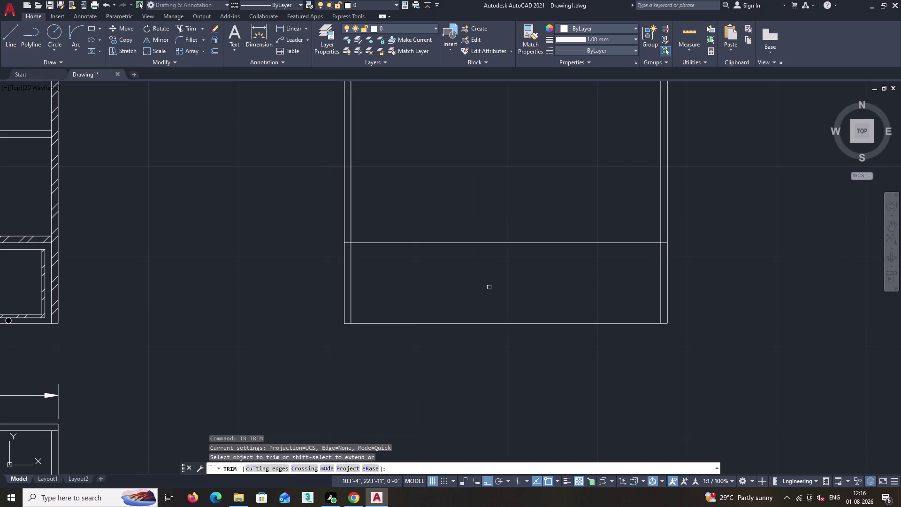
scroll(up, 3)
click(353, 230)
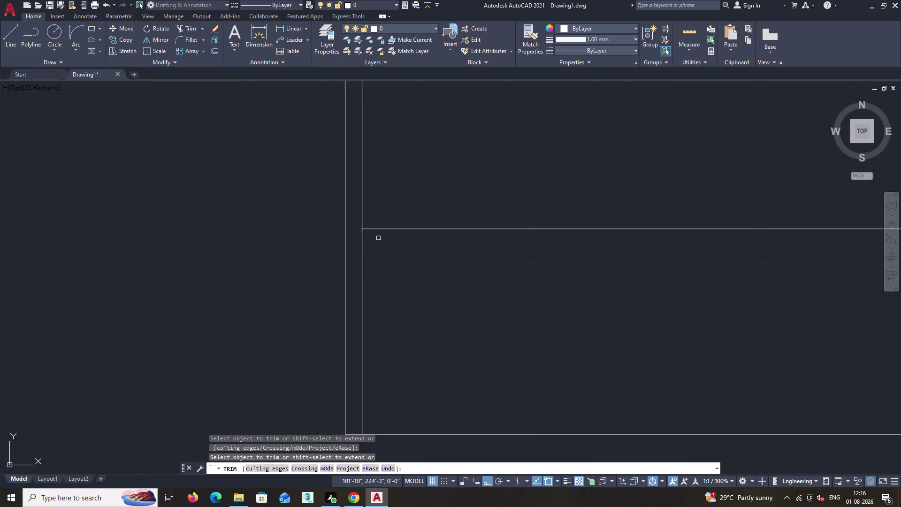
scroll(down, 3)
middle_drag(748, 284, 640, 289)
scroll(up, 3)
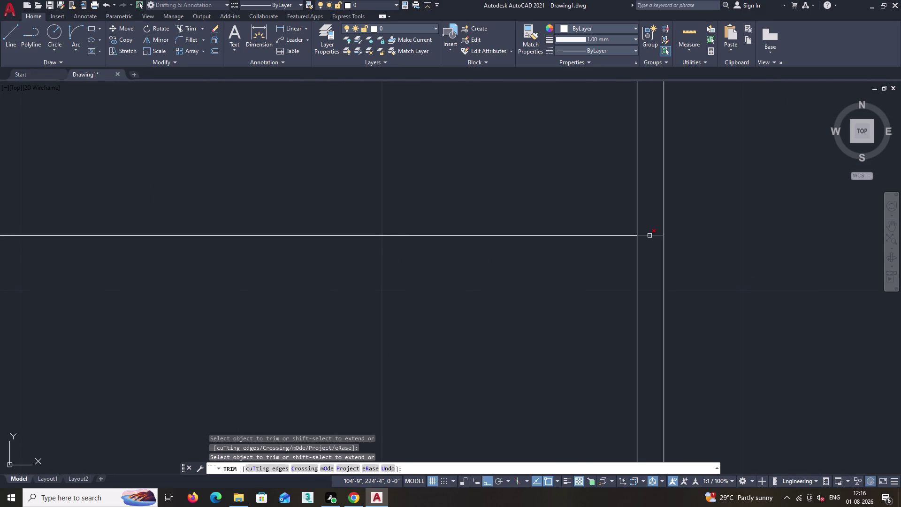
click(649, 235)
key(space)
scroll(down, 3)
middle_drag(521, 291, 542, 320)
Offset the new shelf line 0.74 inches to give the board thickness.
key(o)
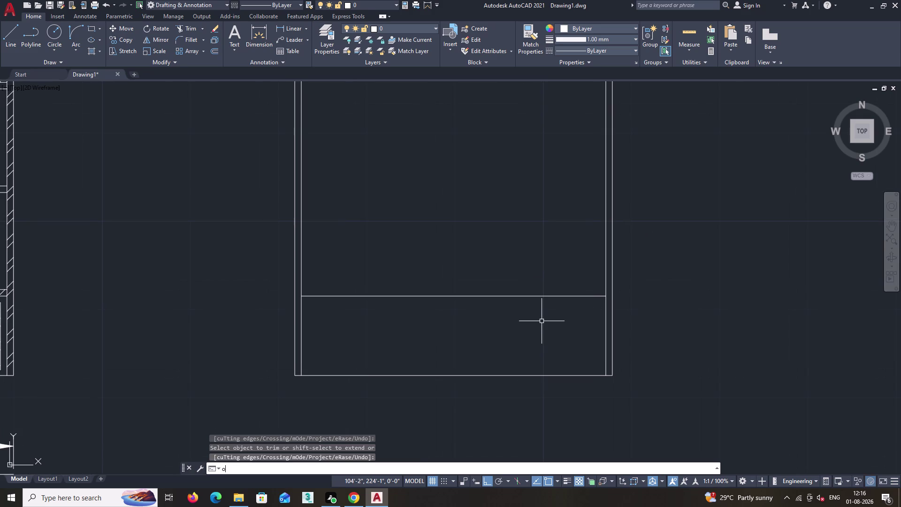
key(Return)
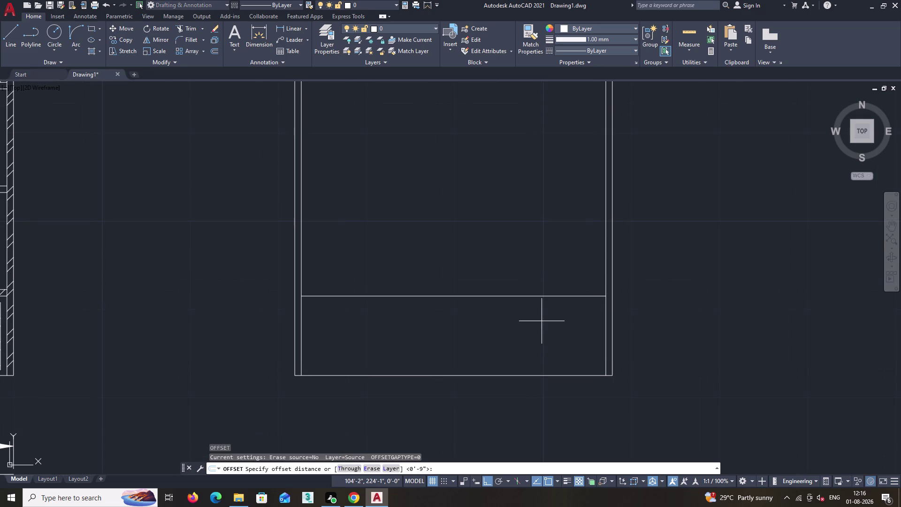
text(0.)
text(74")
key(Return)
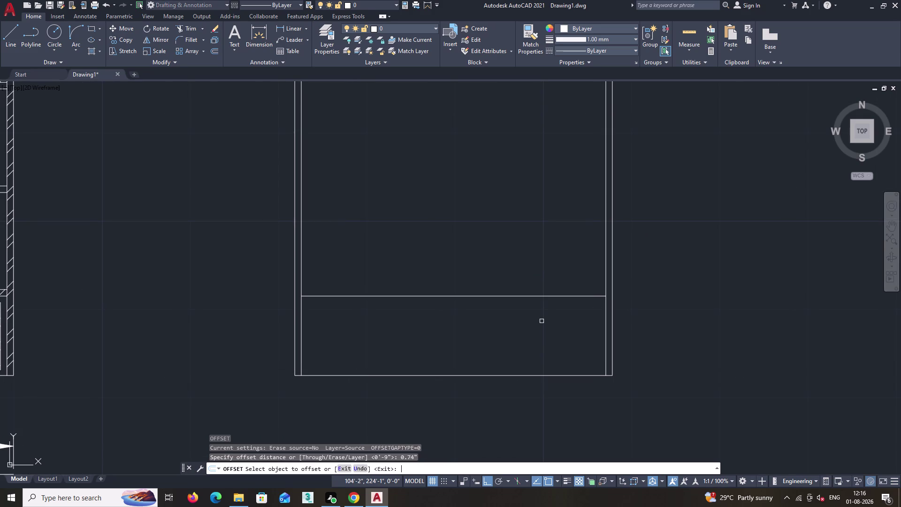
drag(540, 296, 541, 281)
click(540, 251)
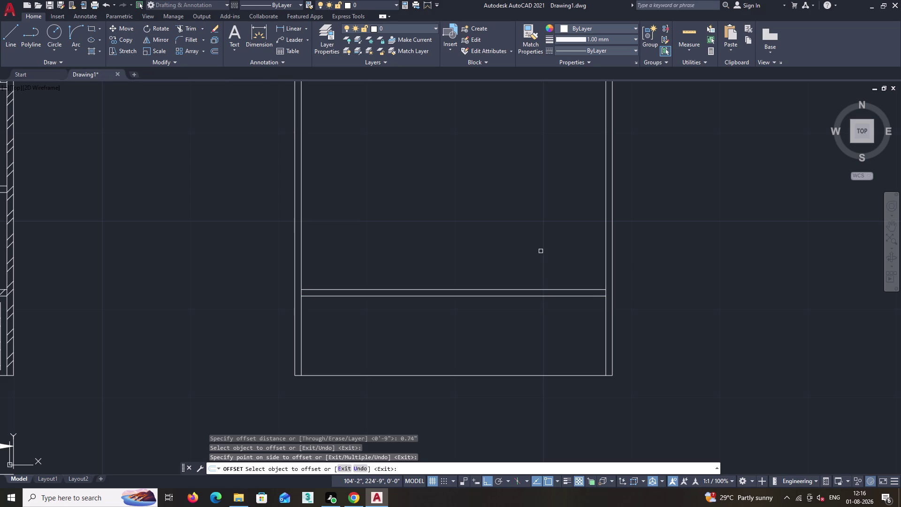
key(space)
Offset the upper board line 1'3" higher for the next shelf.
text(o)
key(Return)
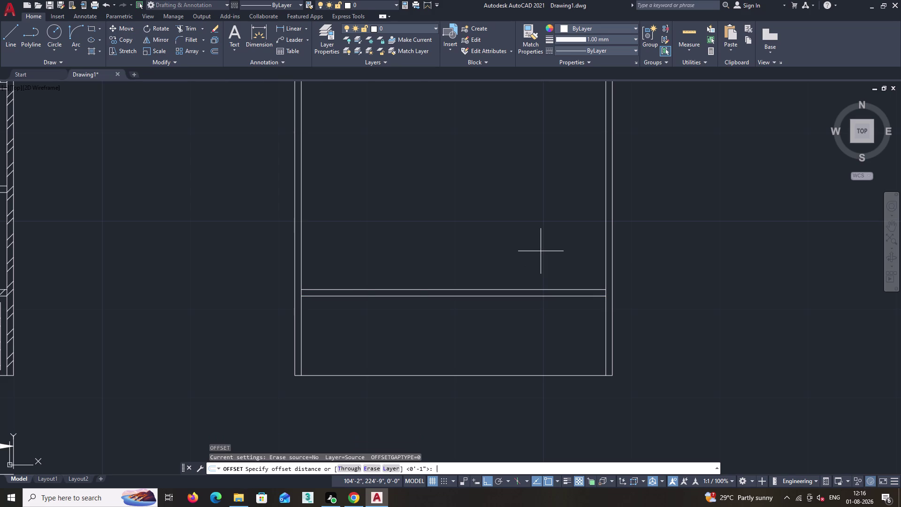
scroll(down, 3)
middle_drag(562, 292, 576, 329)
text(1)
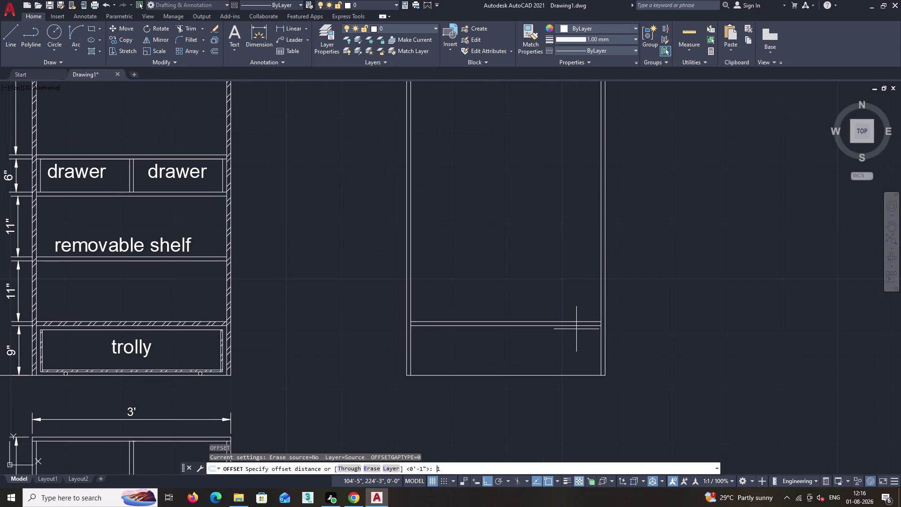
text('3")
key(Return)
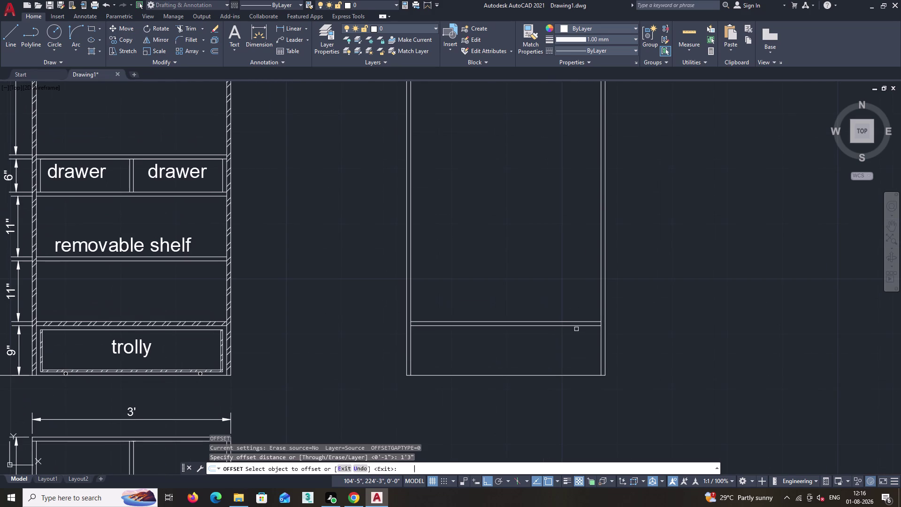
click(577, 321)
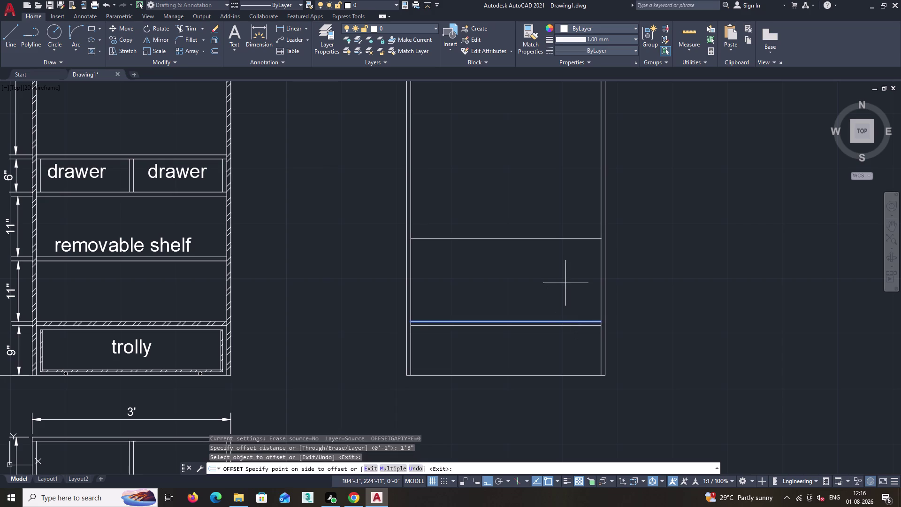
click(565, 283)
key(space)
Offset that new line 0.74 inches to double the second board.
key(o)
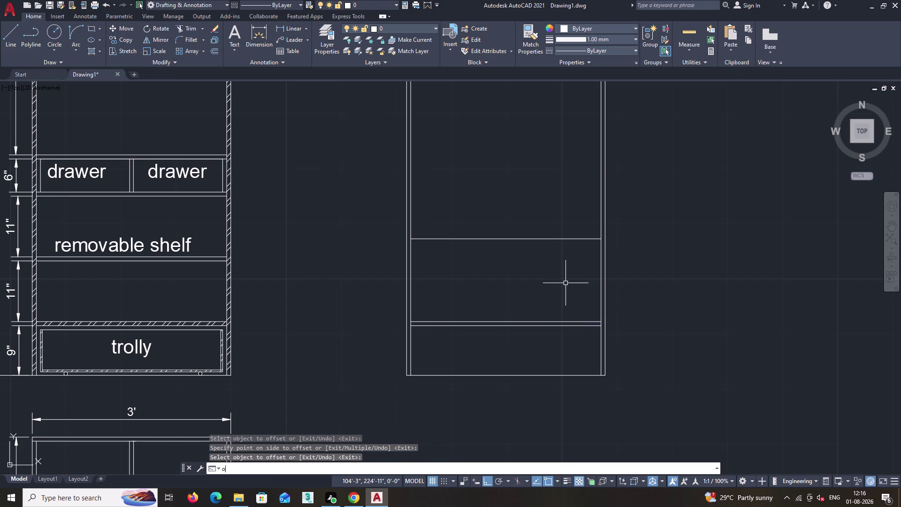
key(Return)
text(0.74)
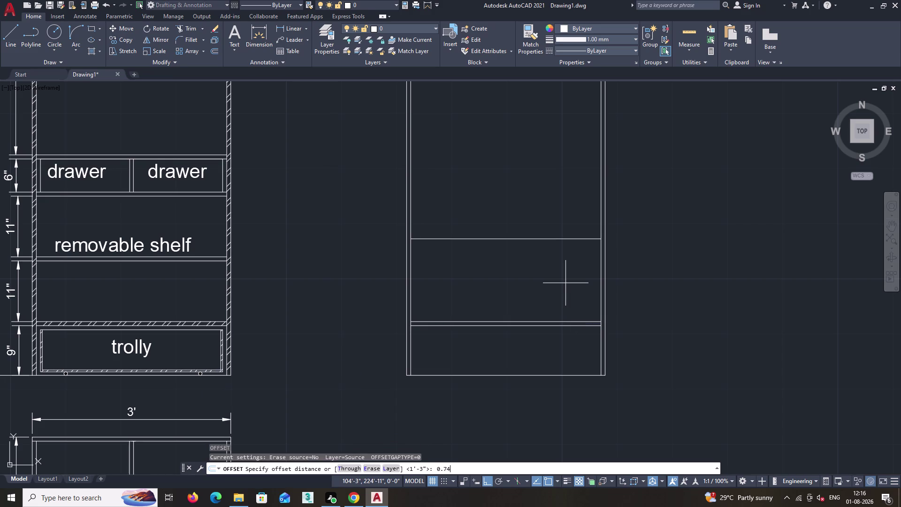
text(")
key(Return)
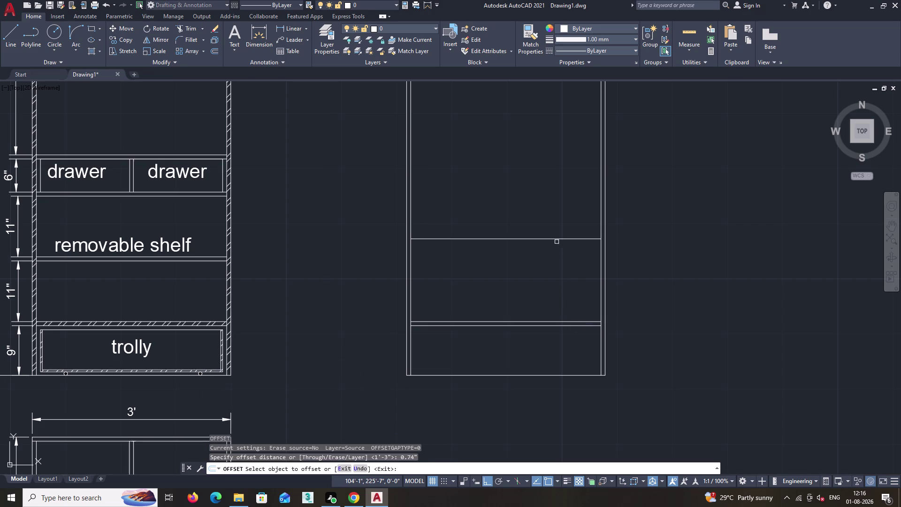
click(555, 239)
click(568, 218)
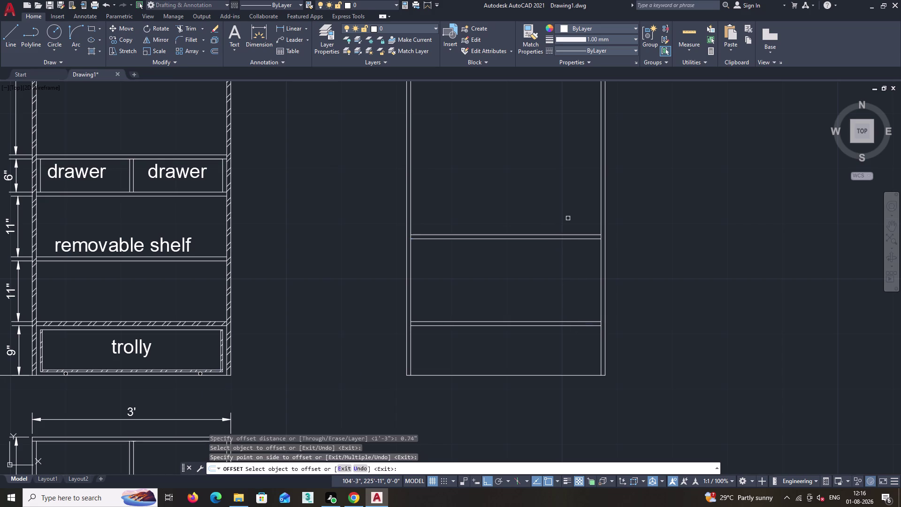
key(space)
Offset the upper board line 5 inches above it.
text(o)
key(Return)
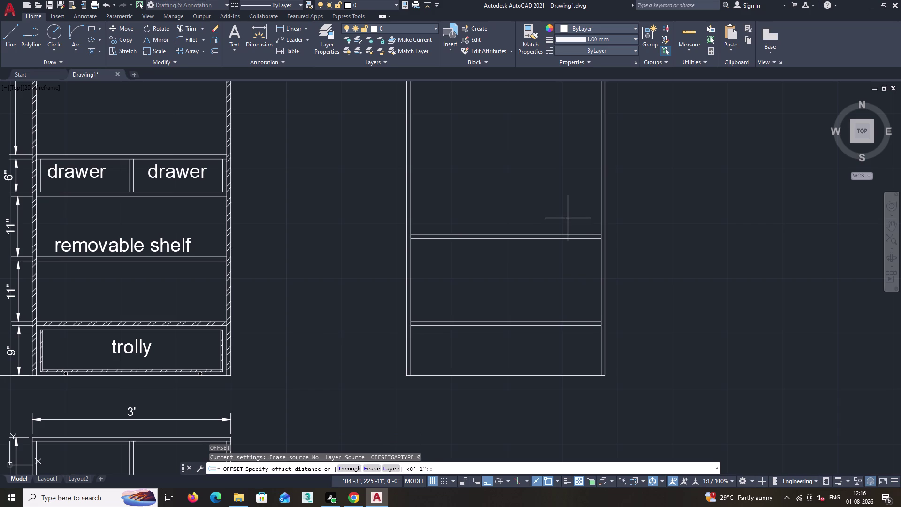
text(5)
text(")
key(Return)
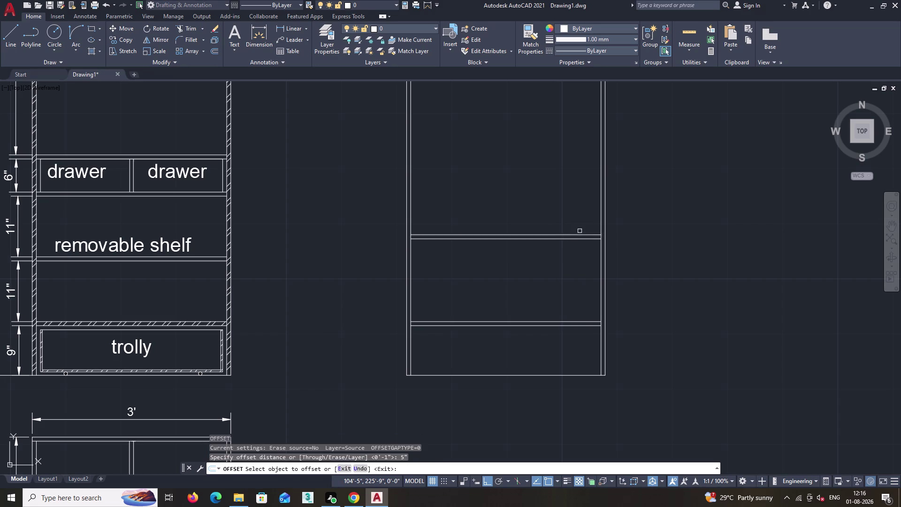
click(577, 234)
click(573, 190)
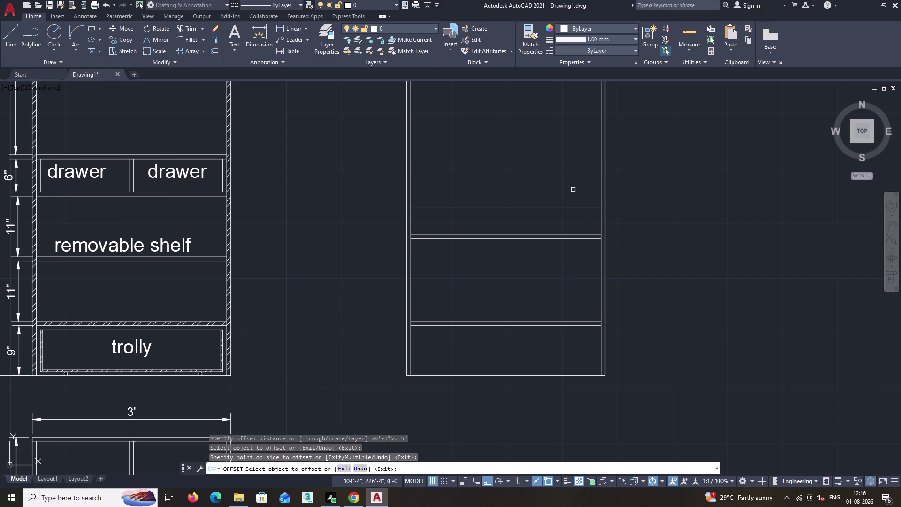
scroll(down, 3)
Offset the top inner edge 1'3" downward to place the upper shelf.
middle_drag(559, 178, 514, 263)
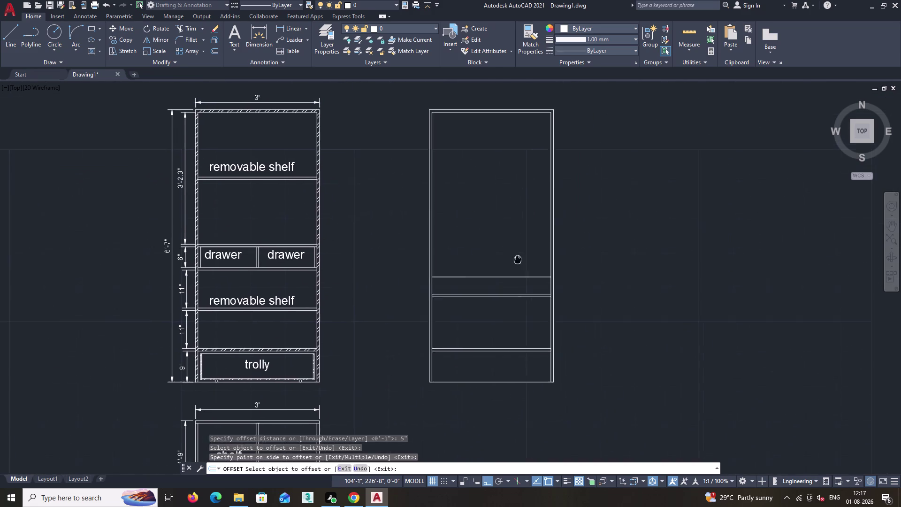
middle_drag(515, 263, 505, 276)
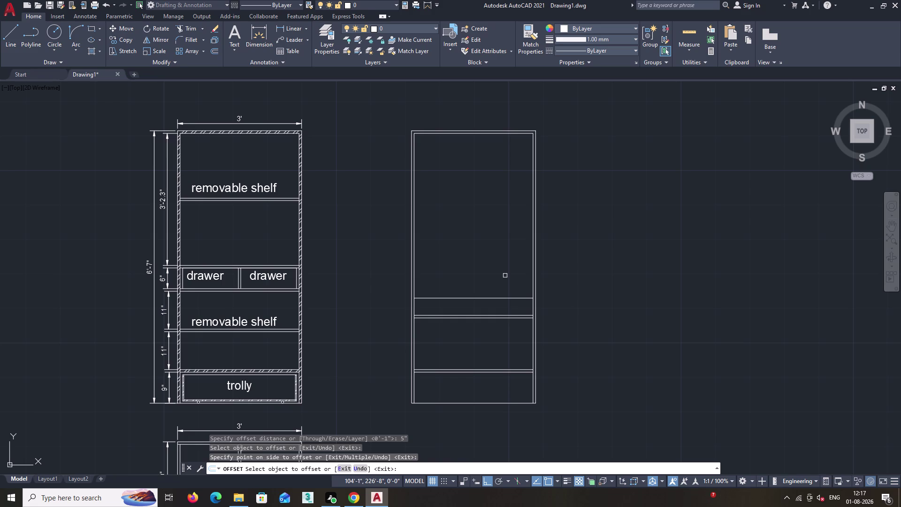
key(space)
key(o)
key(Return)
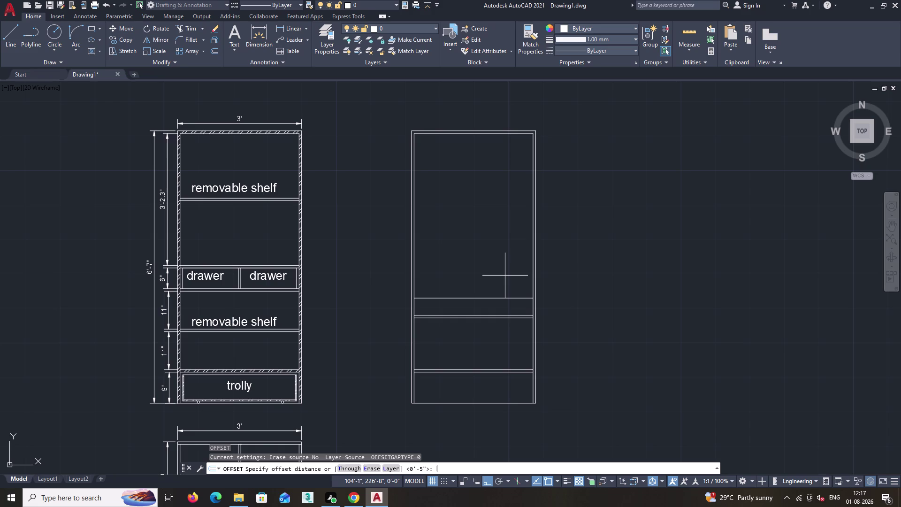
text(1)
text('3")
key(Return)
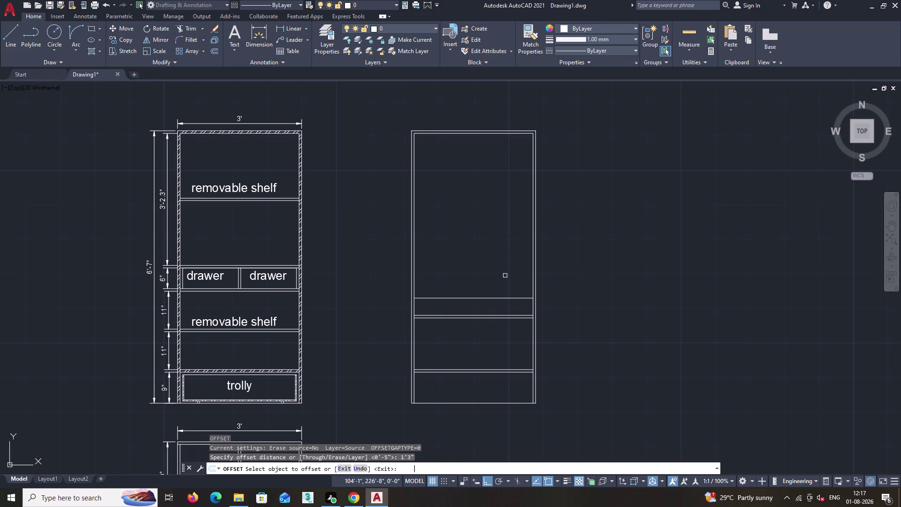
scroll(up, 3)
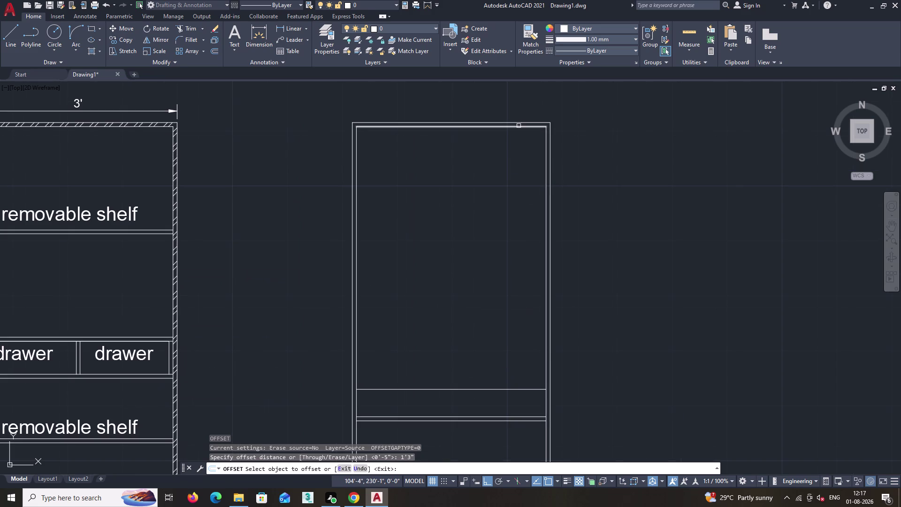
click(518, 127)
click(513, 162)
key(space)
Offset the upper shelf line 0.74 inches below for its thickness.
text(o)
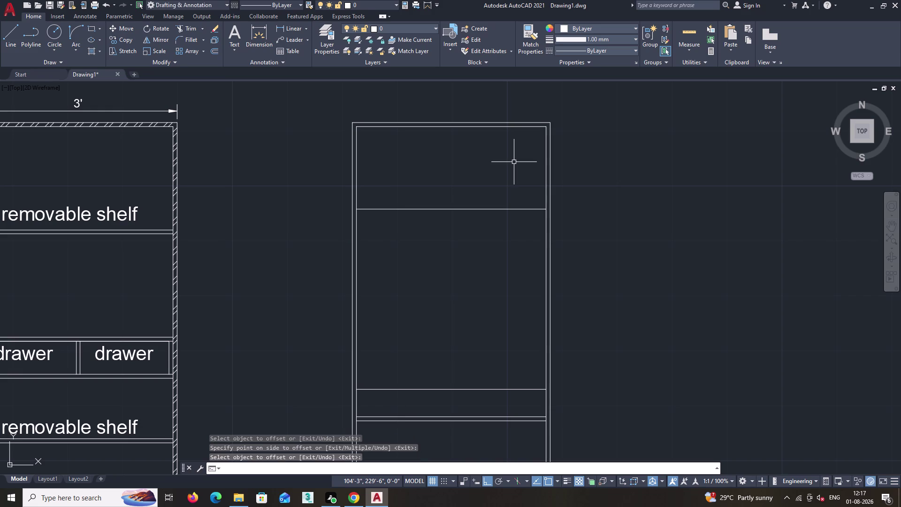
key(Return)
text(0.74)
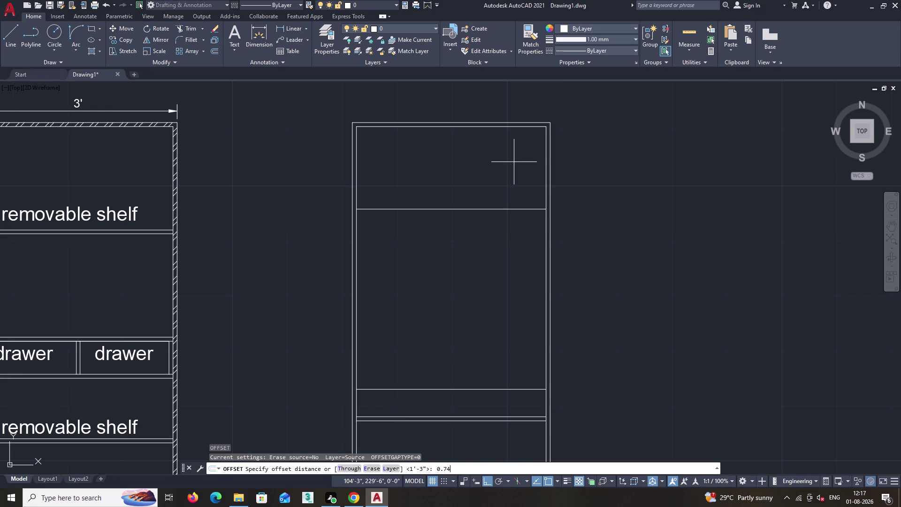
text(")
key(Return)
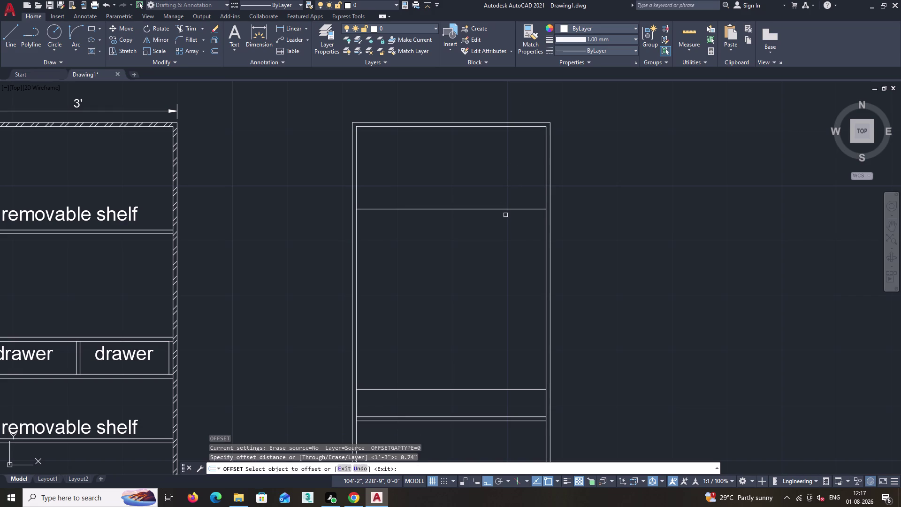
click(505, 209)
click(502, 231)
key(space)
Offset the shelf line 5 inches downward for the second shelf.
text(o)
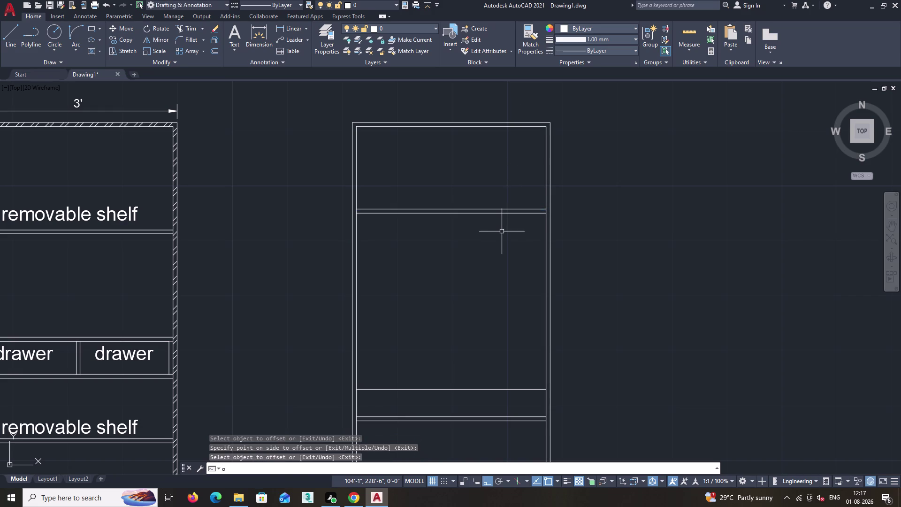
key(Return)
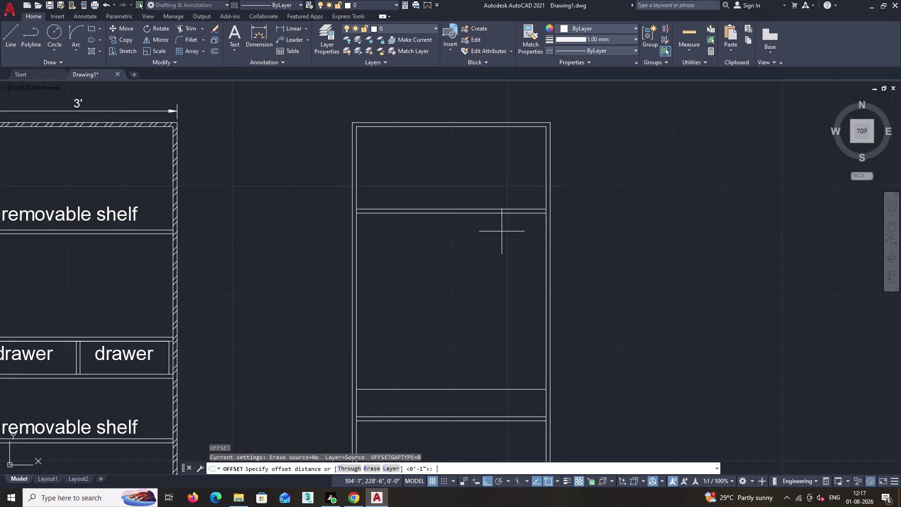
text(5")
key(Return)
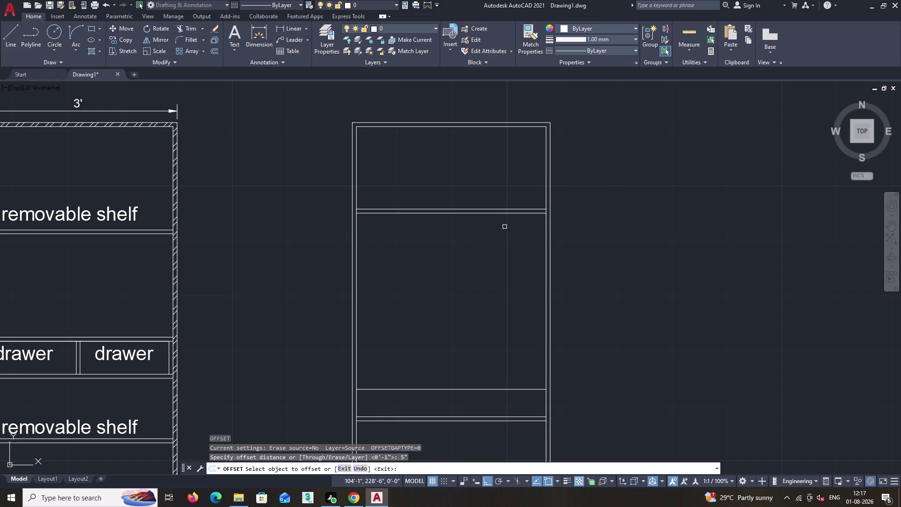
drag(506, 212, 509, 250)
click(512, 272)
key(space)
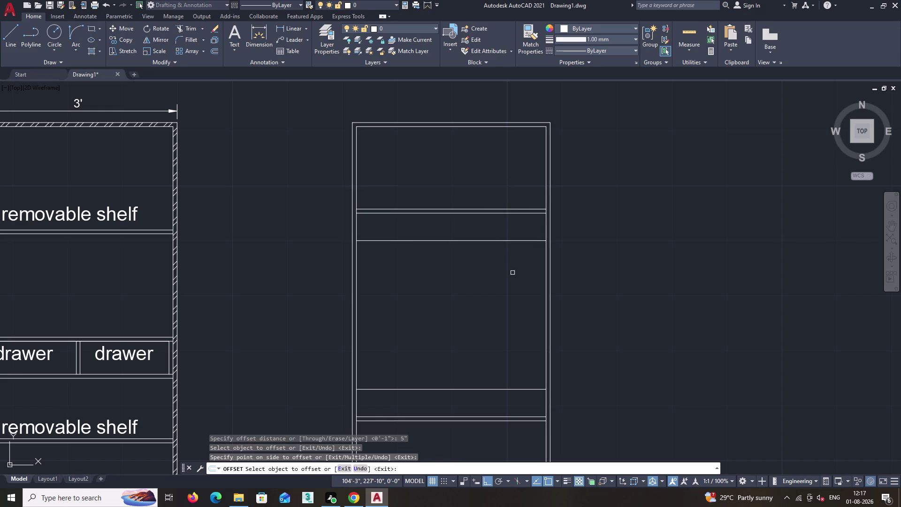
Offset the lower shelf line 0.74 inches below to double it.
text(o)
key(Return)
key(apostrophe)
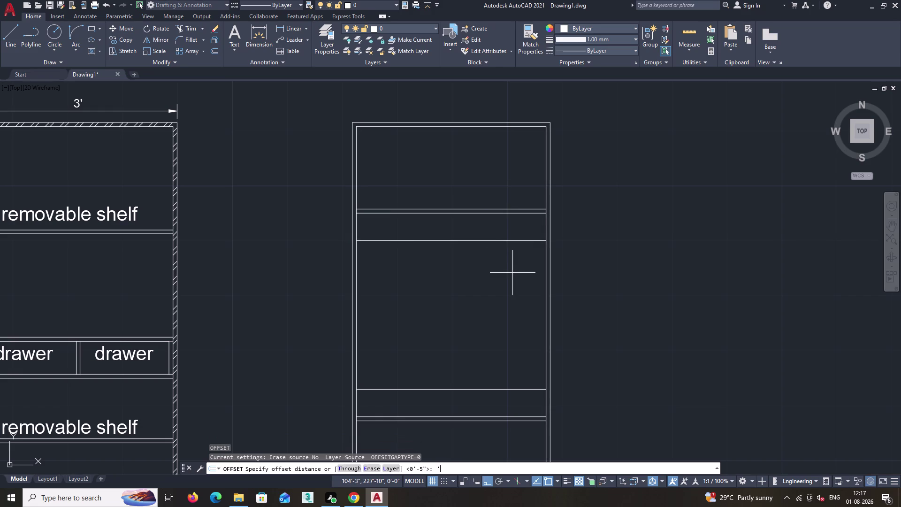
key(BackSpace)
text(0)
text(.74")
key(Return)
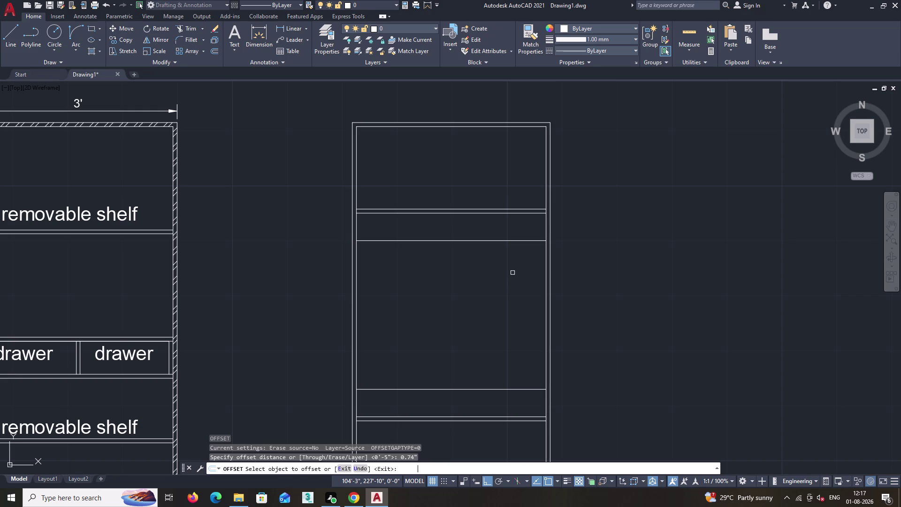
click(483, 240)
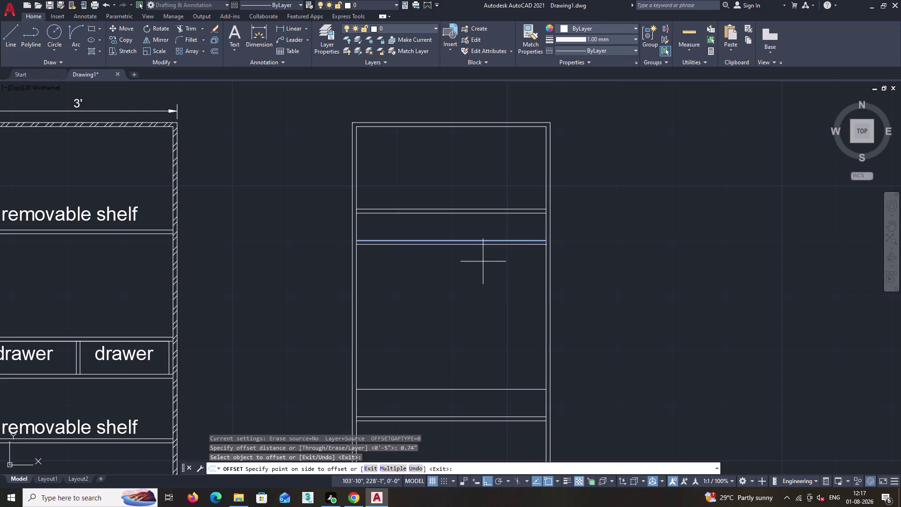
click(484, 272)
key(space)
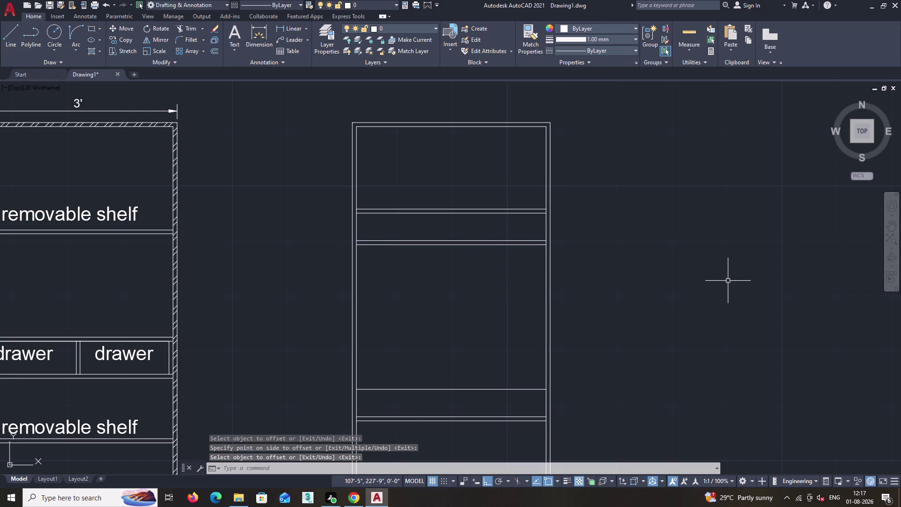
key(l)
key(Return)
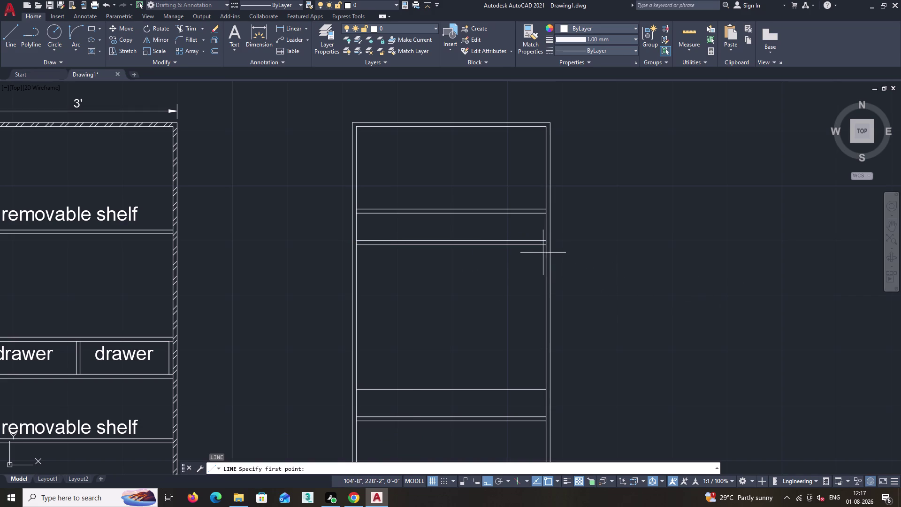
Draw a horizontal shelf line across the middle compartment between the side panels.
click(546, 245)
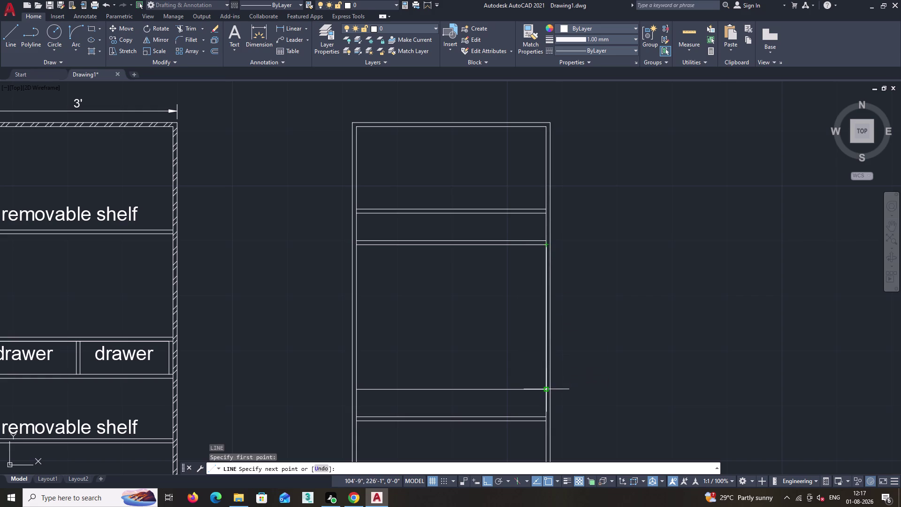
click(547, 389)
key(space)
text(l)
key(Return)
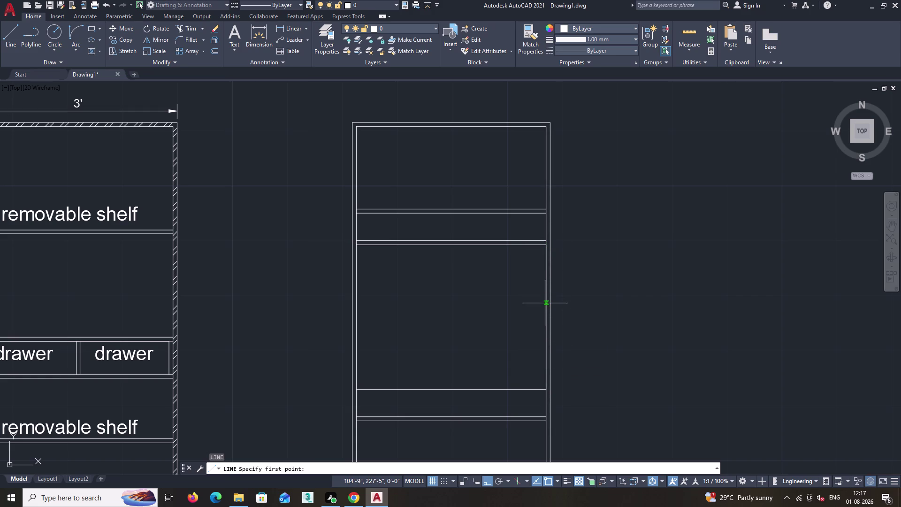
click(546, 319)
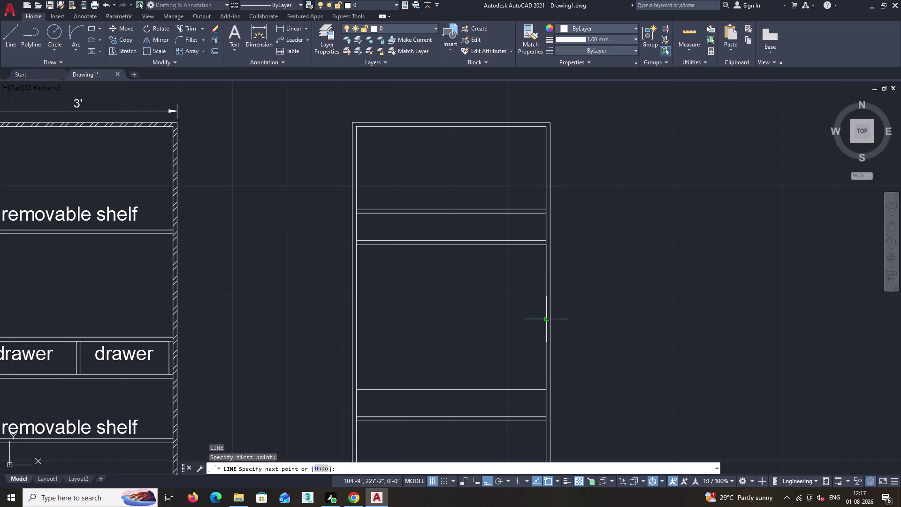
key(Escape)
key(l)
key(Return)
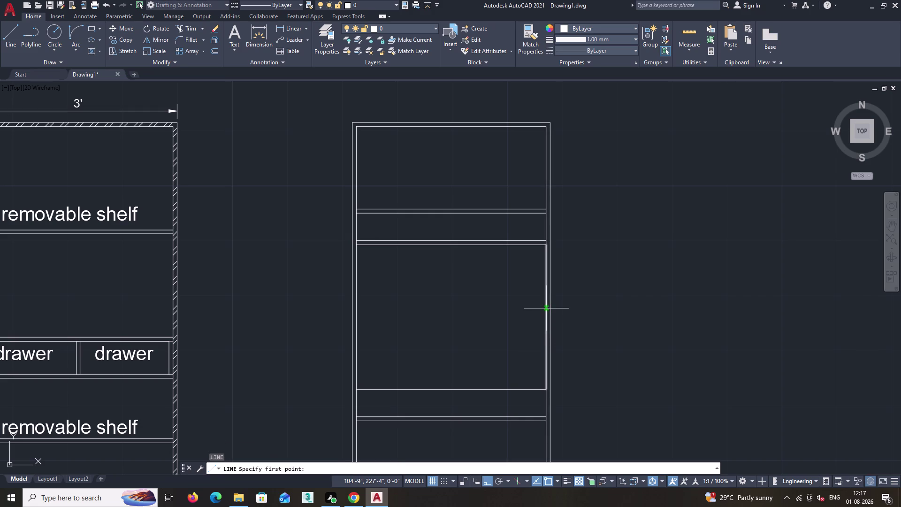
click(544, 319)
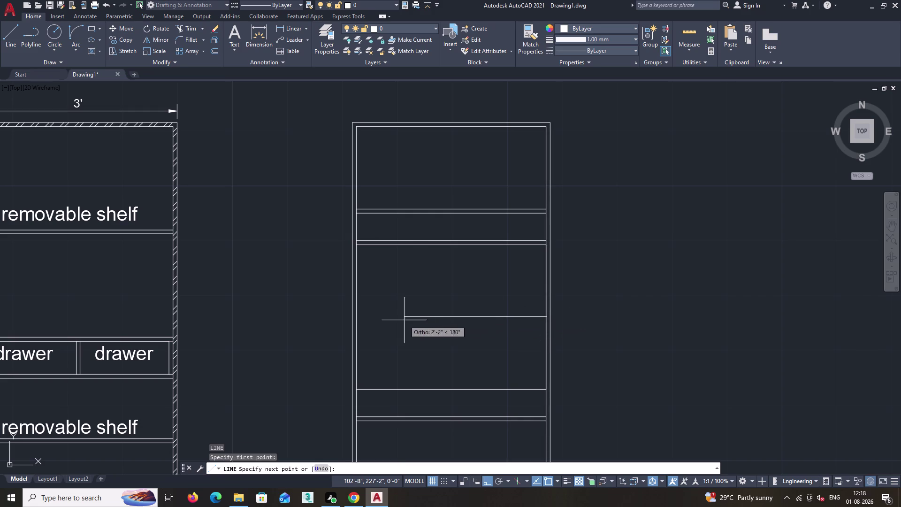
click(356, 316)
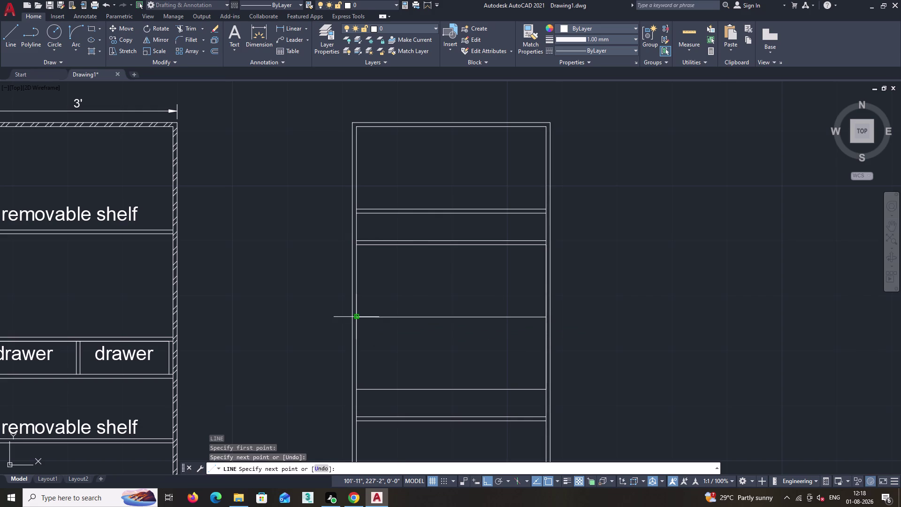
key(space)
Offset the middle shelf line 0.34 inches for the board thickness.
key(o)
key(Return)
text(0)
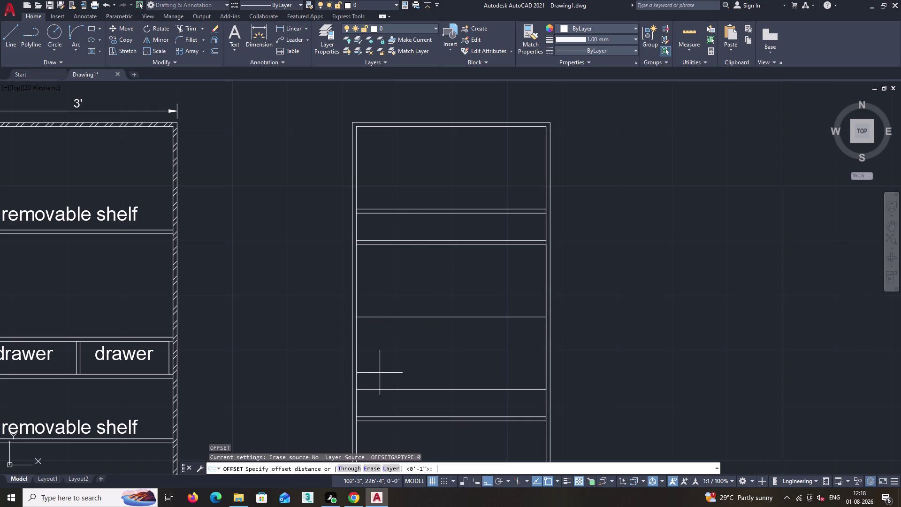
text(.34)
key(shift+quotedbl)
key(Return)
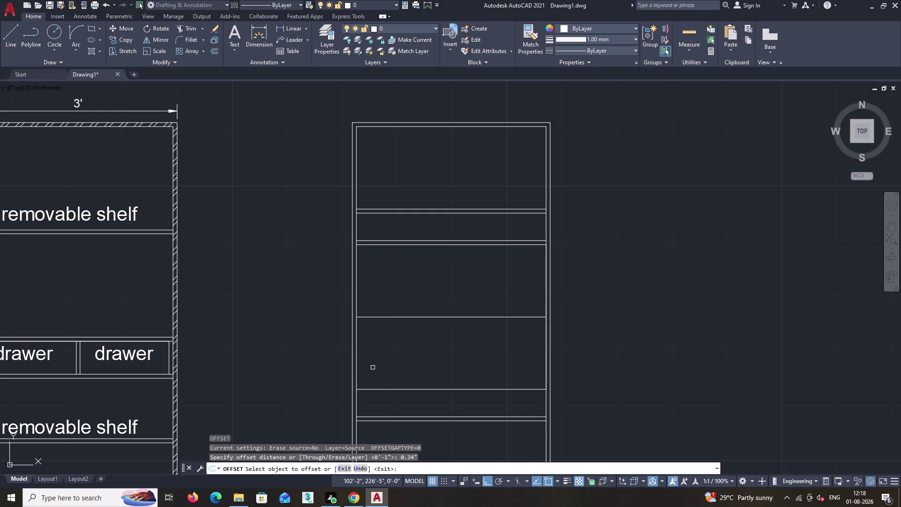
click(415, 318)
click(433, 294)
scroll(up, 3)
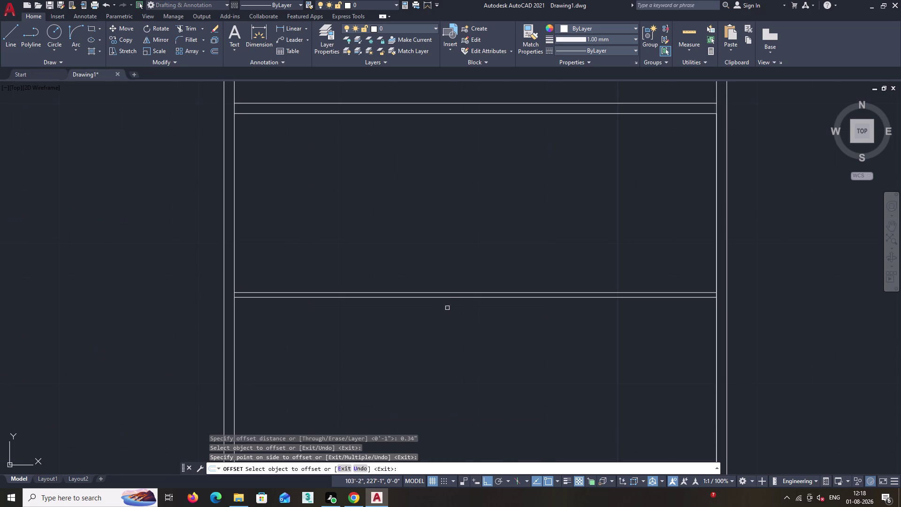
click(455, 298)
click(451, 316)
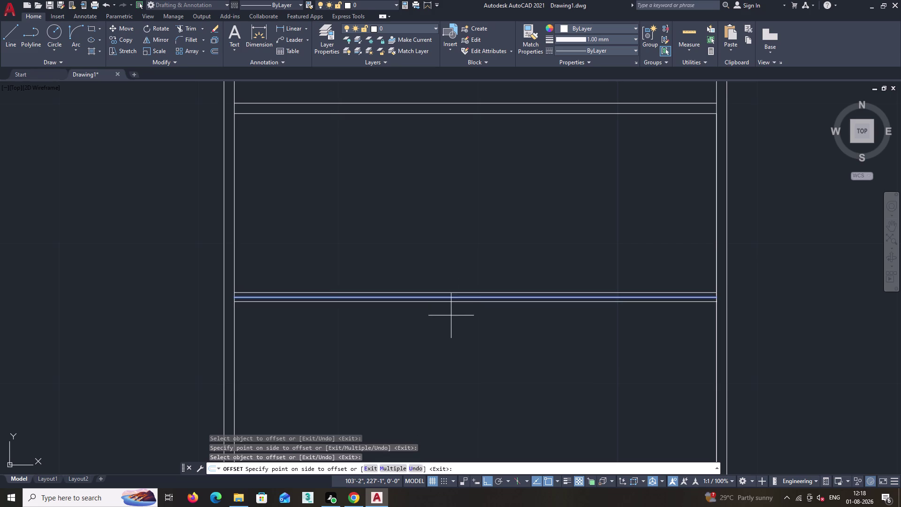
key(space)
Delete the extra shelf line from the closed elevation.
click(472, 298)
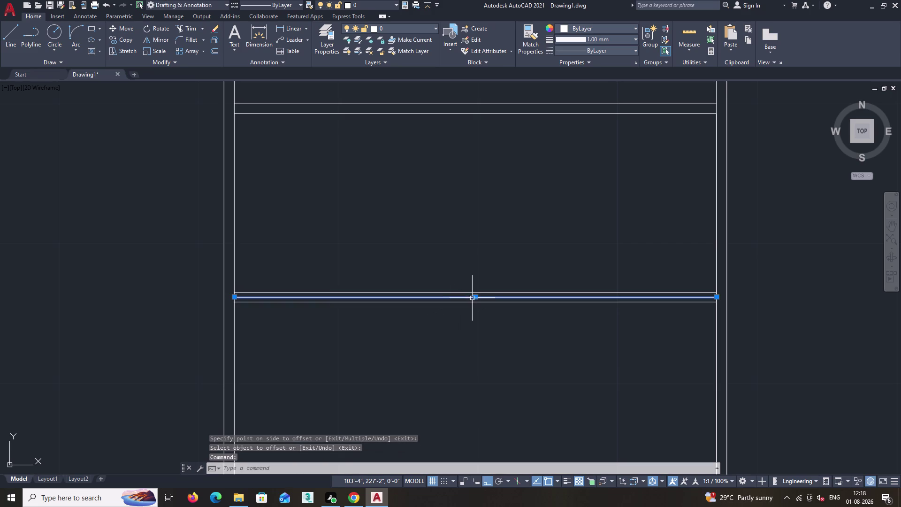
key(Delete)
scroll(down, 3)
scroll(down, 3)
middle_drag(505, 351, 534, 310)
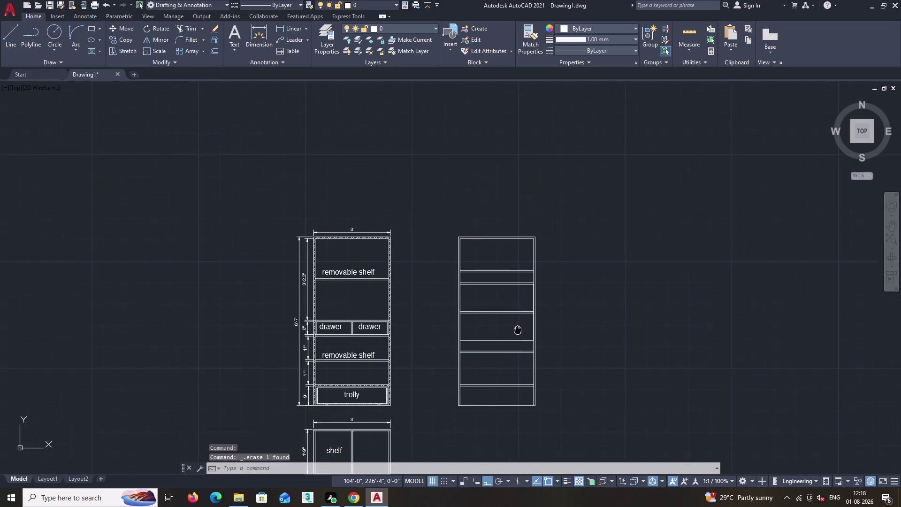
middle_drag(533, 310, 542, 301)
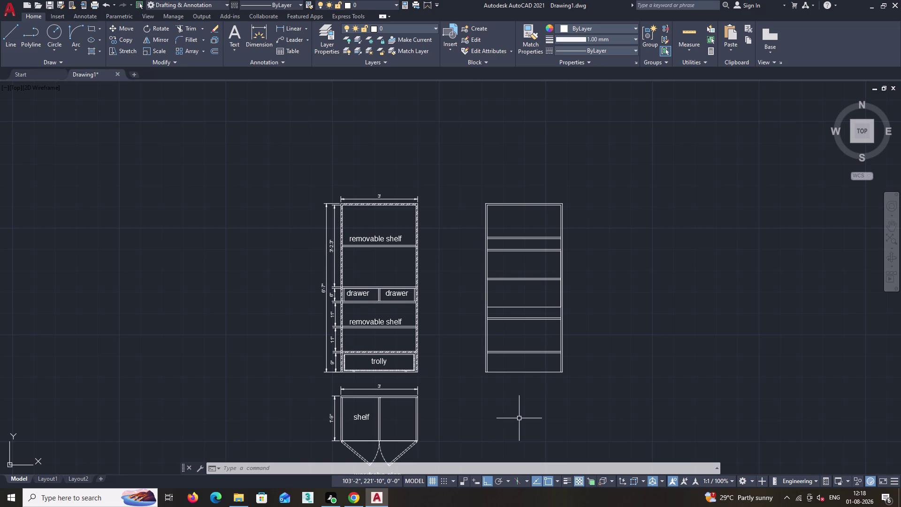
Draw a 2.5-inch short line below the closed elevation.
key(l)
key(Return)
scroll(up, 3)
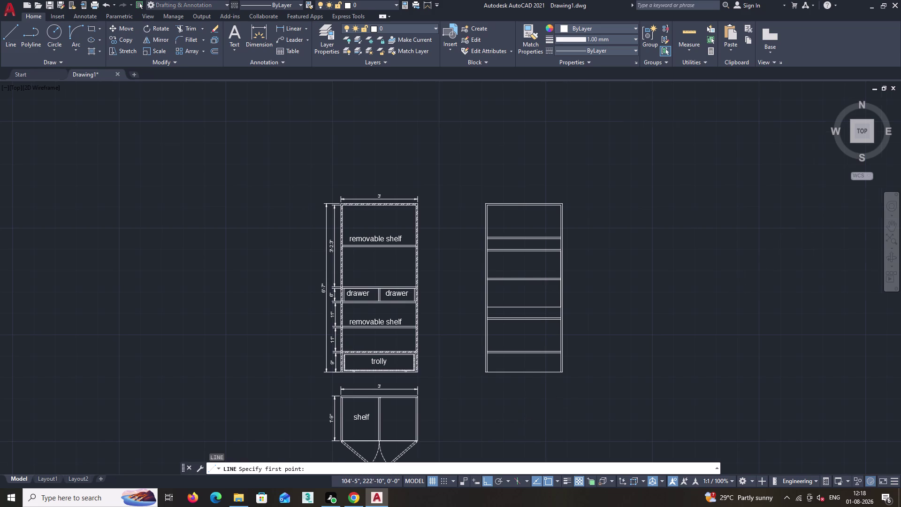
scroll(up, 3)
click(454, 392)
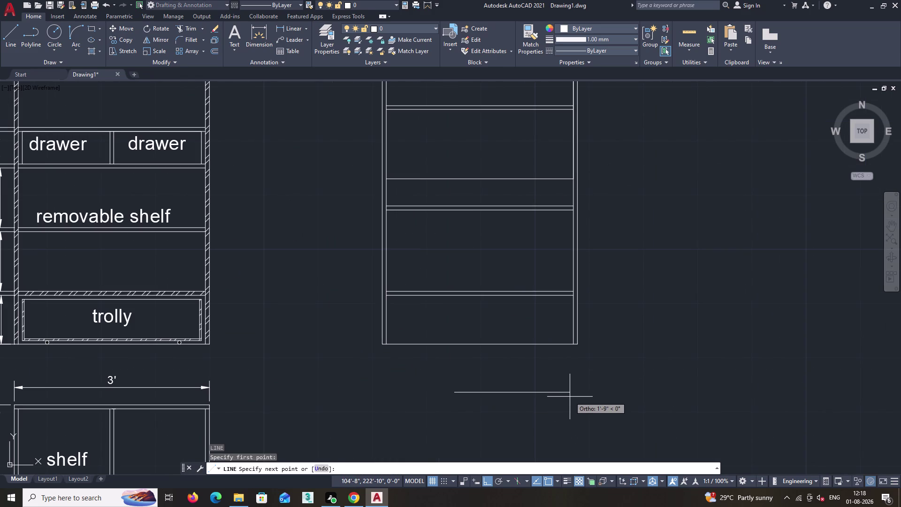
text(2.5)
text(")
key(Return)
key(Return)
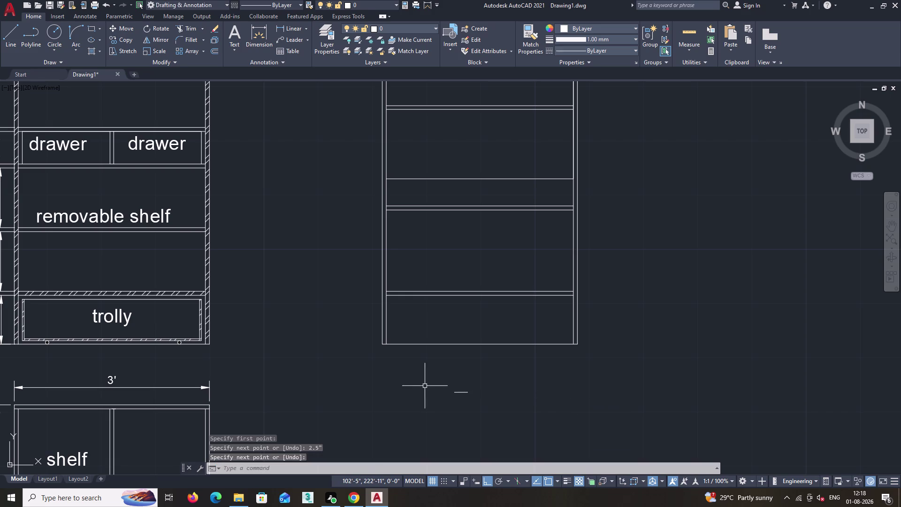
Move the short line onto the elevation's bottom edge with Ortho off.
click(461, 392)
key(m)
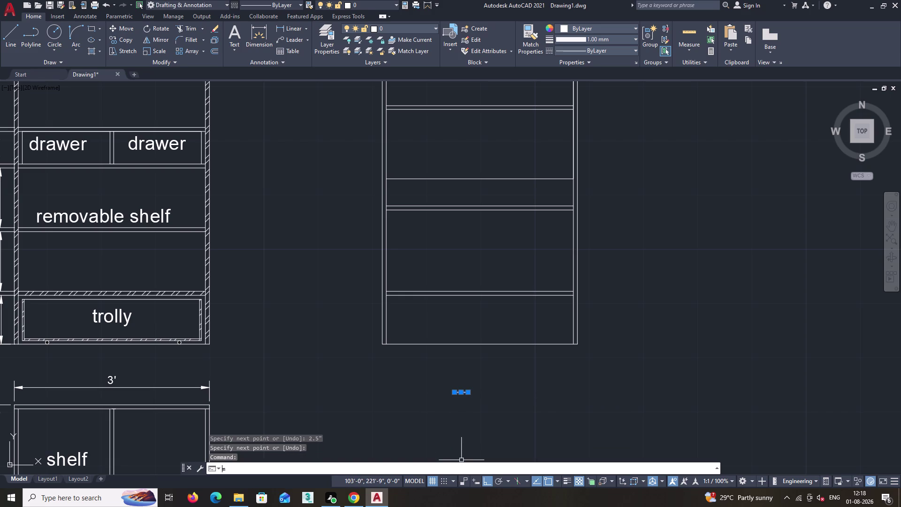
key(space)
scroll(up, 3)
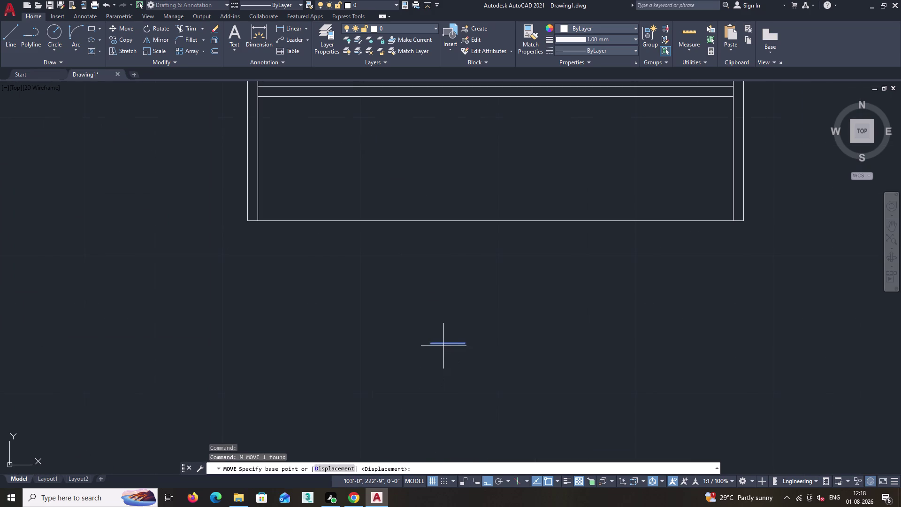
click(448, 343)
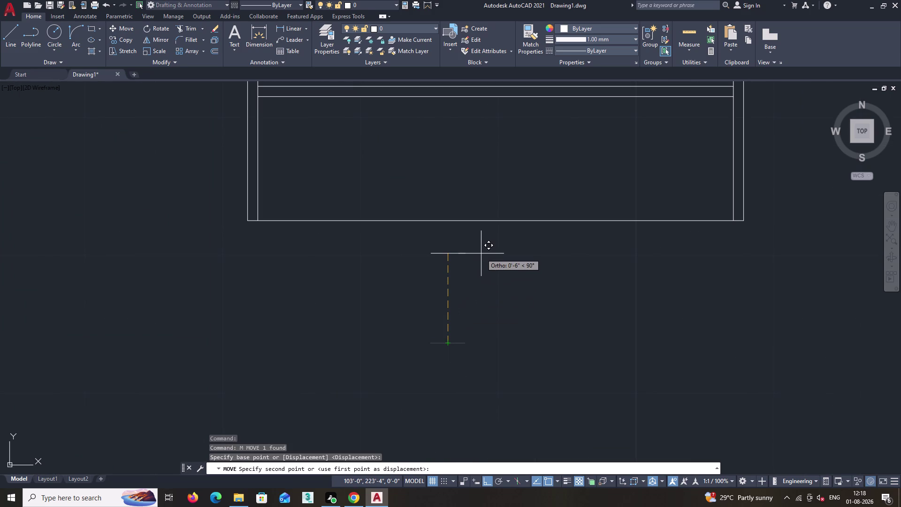
key(F8)
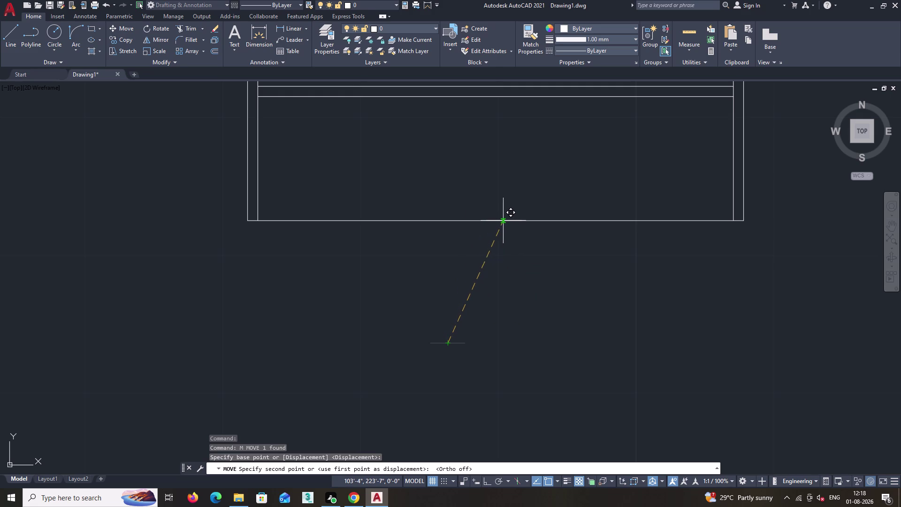
click(496, 221)
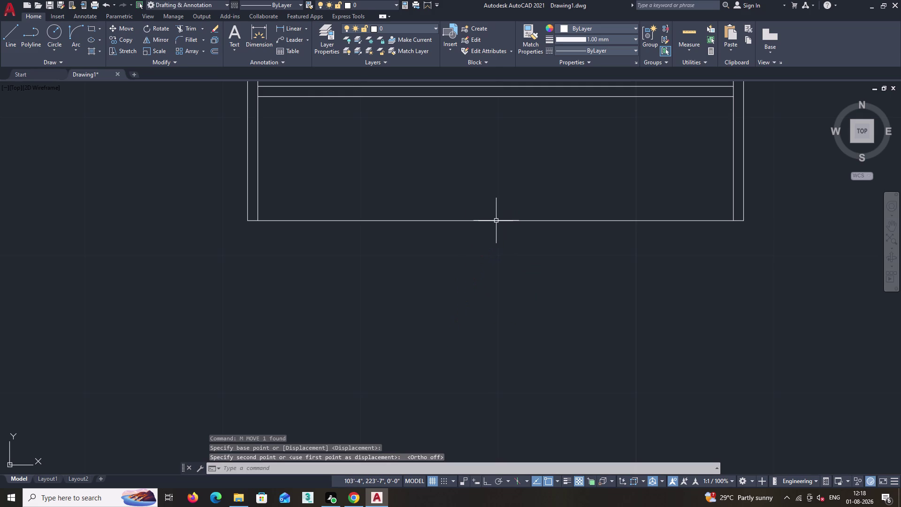
Cancel the new line command and undo the line and move edits.
key(l)
key(Return)
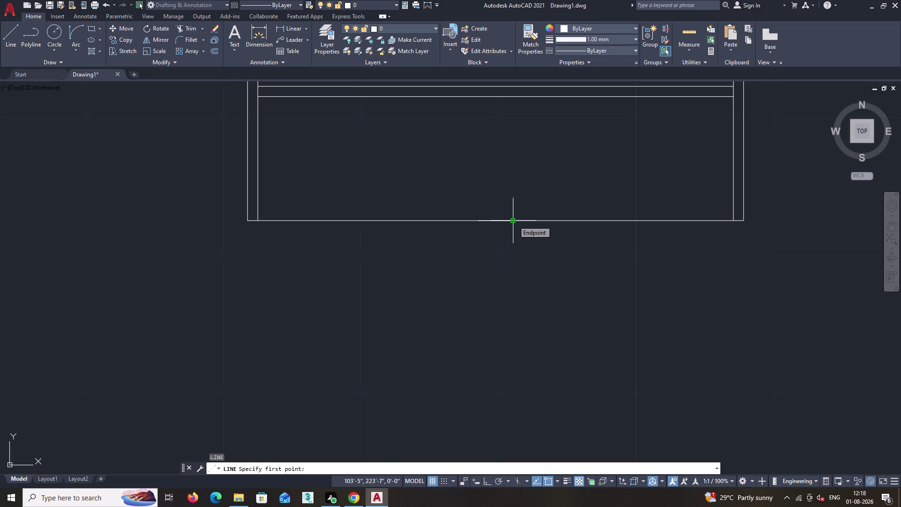
key(ctrl+z)
key(ctrl+z)
key(ctrl+z)
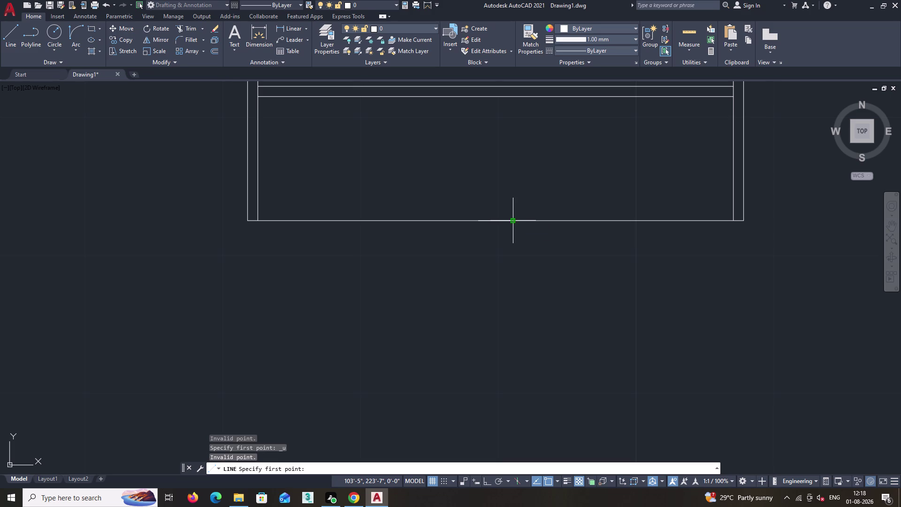
key(Escape)
key(ctrl+z)
key(ctrl+z)
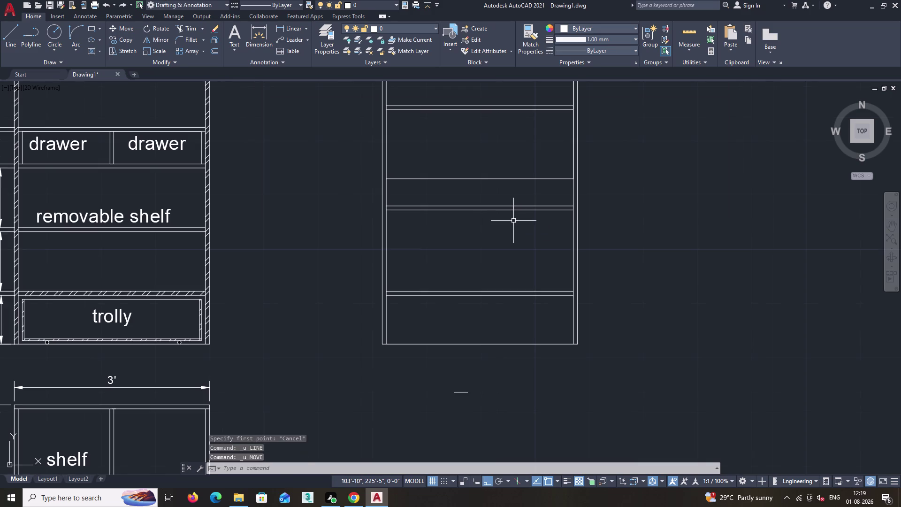
scroll(down, 3)
Draw a vertical divider line from the elevation's top centre to the lower shelf.
middle_drag(484, 271, 497, 301)
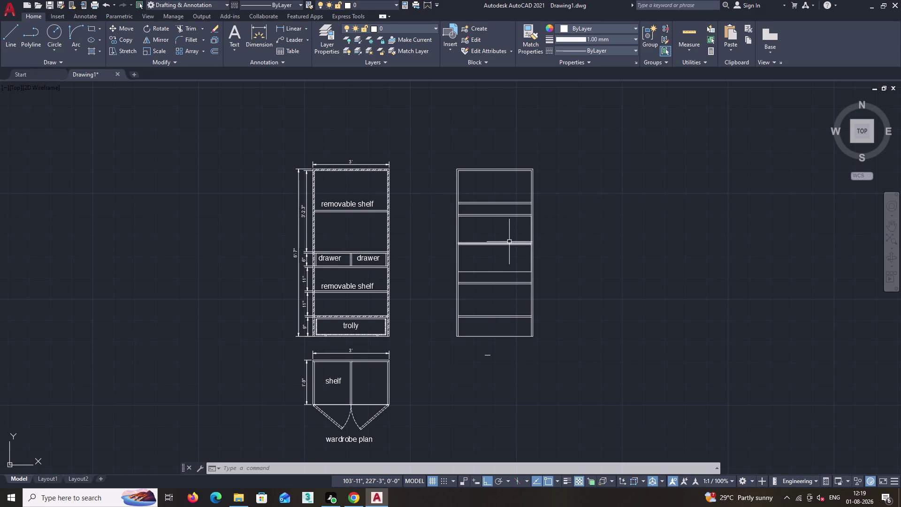
middle_drag(508, 242, 508, 313)
key(l)
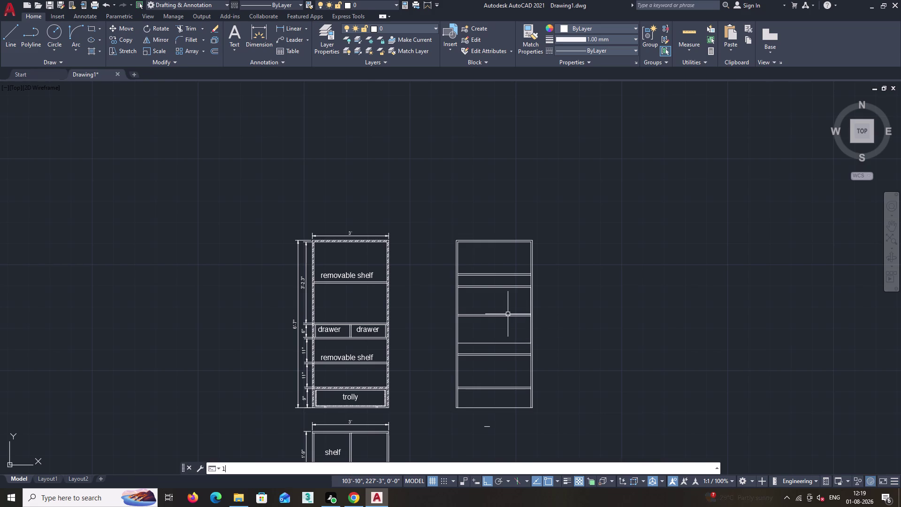
key(Return)
scroll(up, 3)
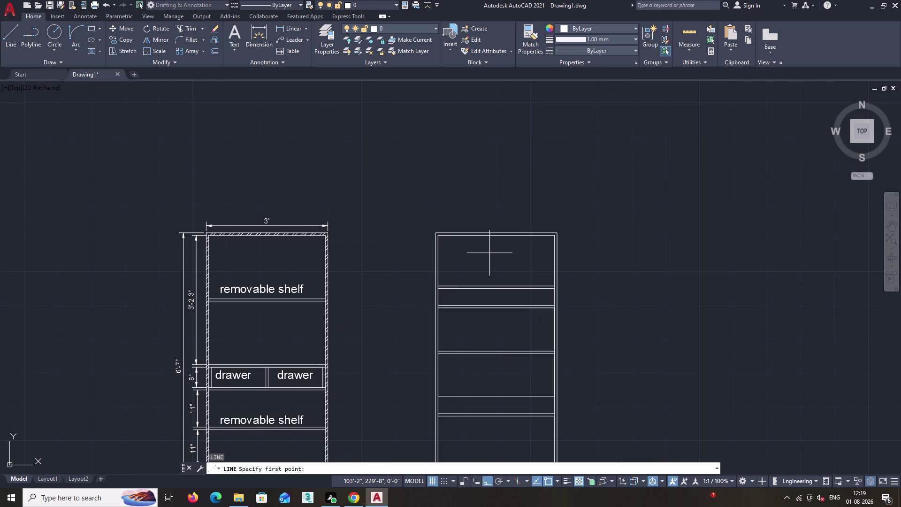
middle_drag(497, 246, 493, 281)
middle_drag(492, 281, 489, 289)
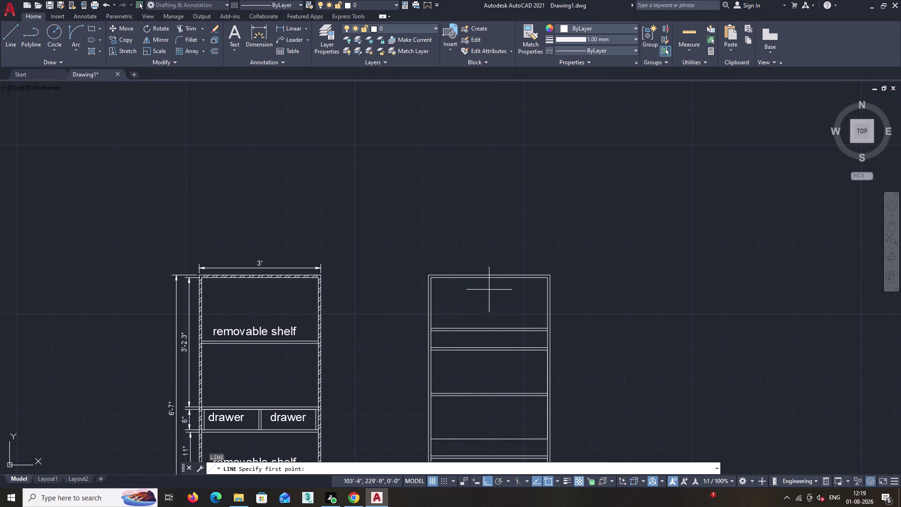
scroll(up, 3)
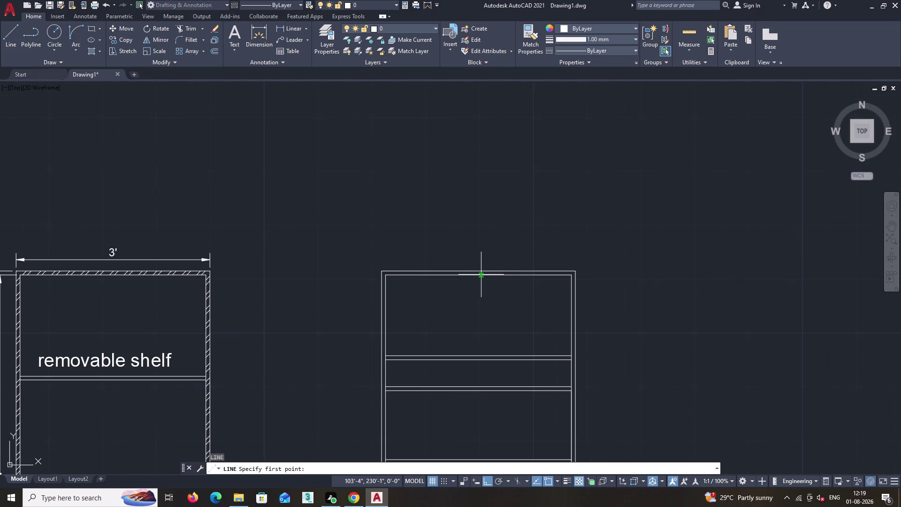
click(477, 275)
scroll(down, 3)
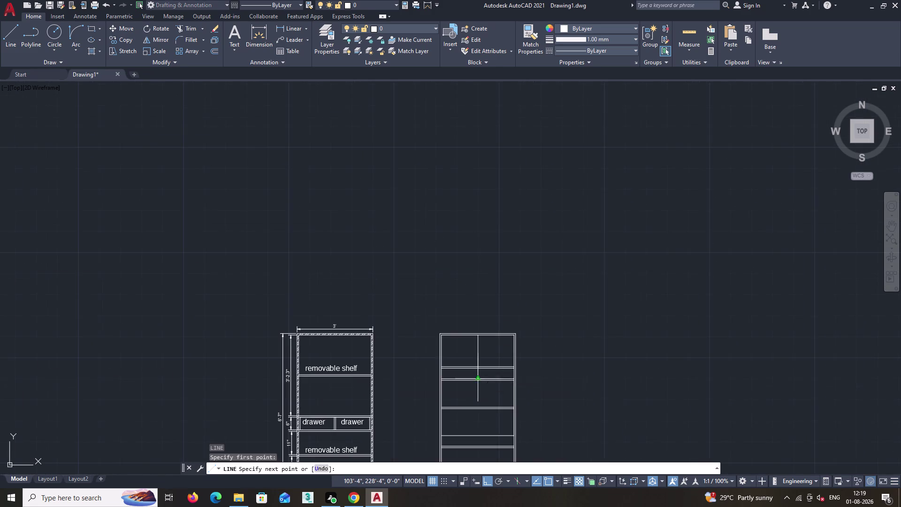
middle_drag(480, 428, 499, 293)
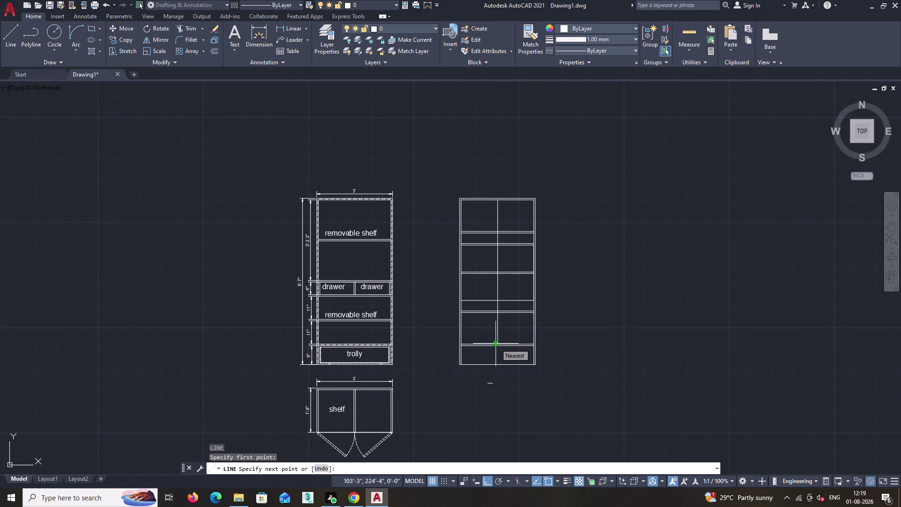
scroll(up, 3)
click(498, 345)
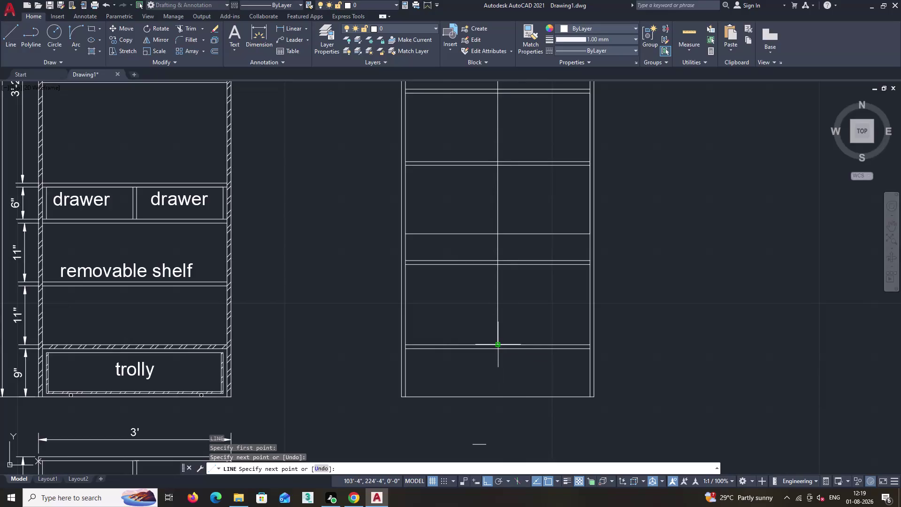
key(space)
Offset the divider line 0.34" to both sides.
text(o)
key(Return)
text(0.)
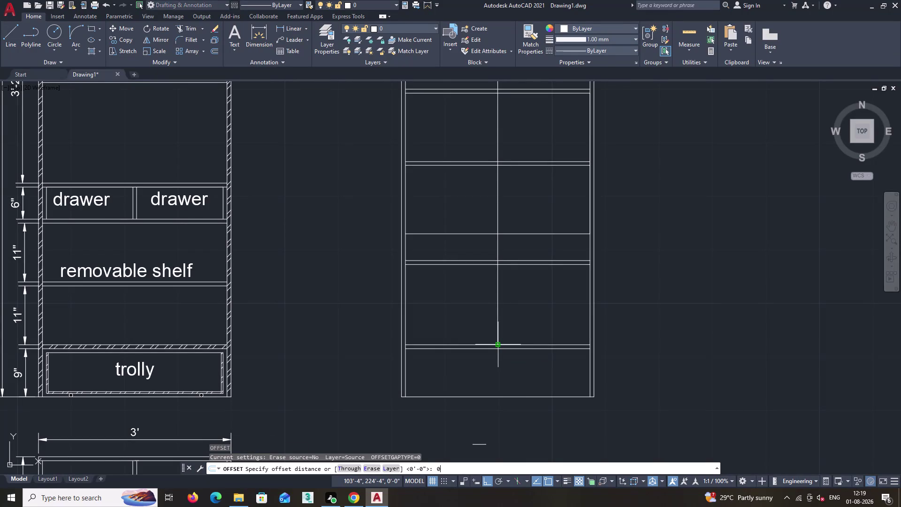
text(34)
text(")
key(Return)
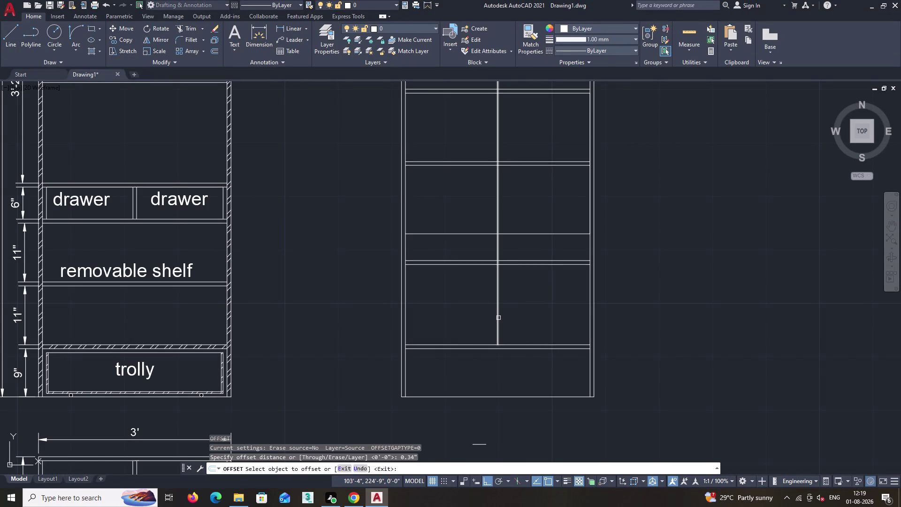
click(497, 317)
click(534, 316)
scroll(up, 3)
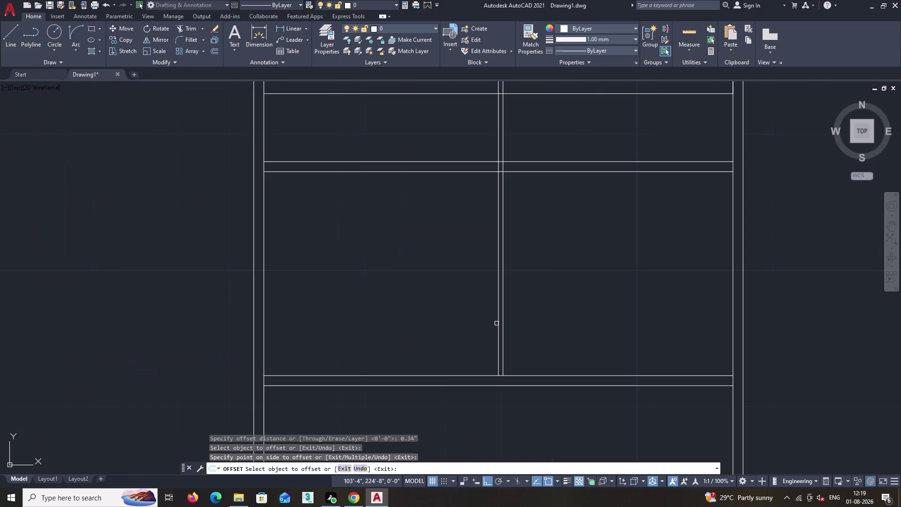
click(497, 324)
click(474, 324)
key(space)
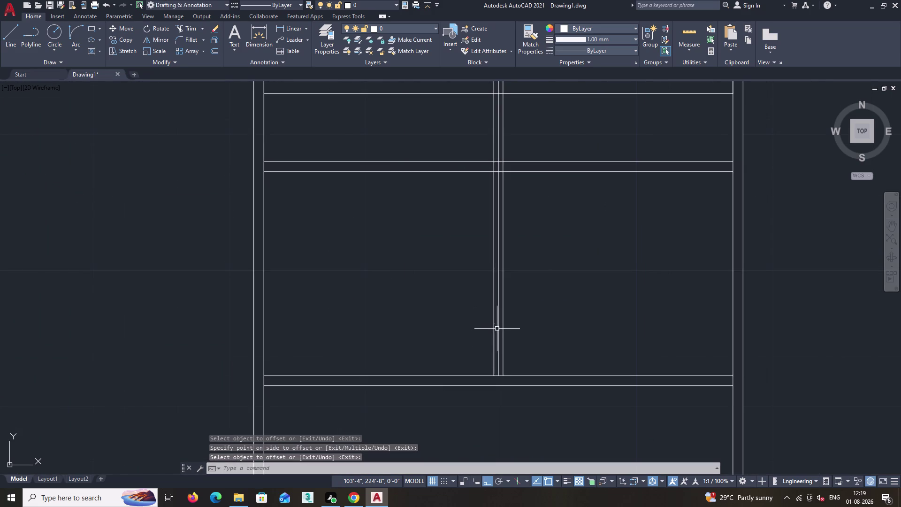
Delete the surplus duplicate divider line.
click(498, 329)
key(Delete)
scroll(down, 3)
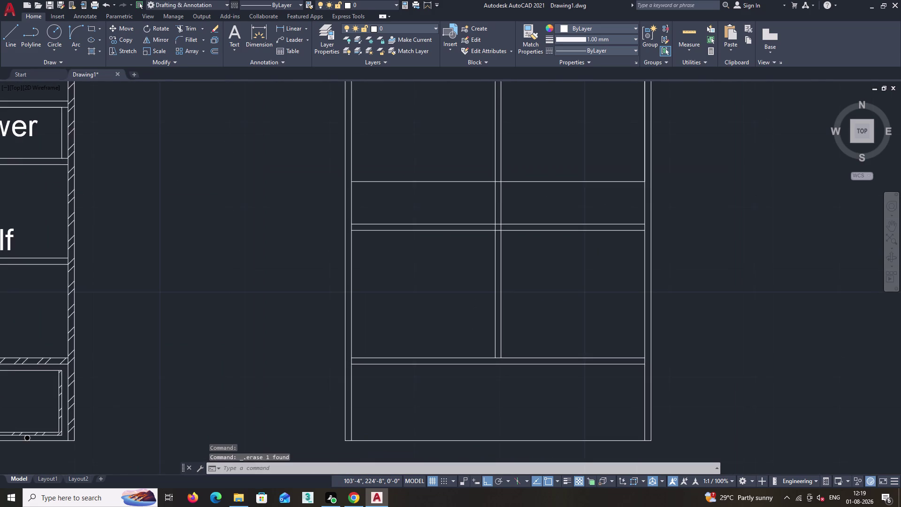
scroll(down, 3)
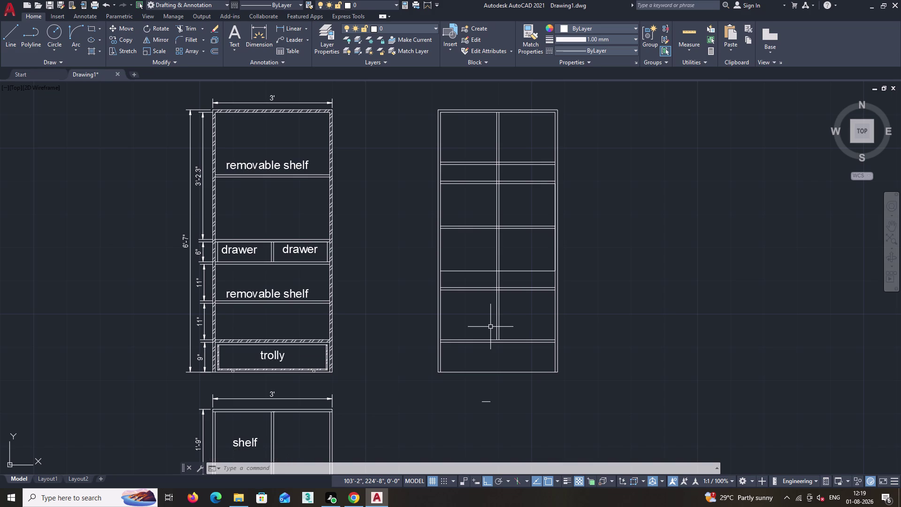
scroll(up, 3)
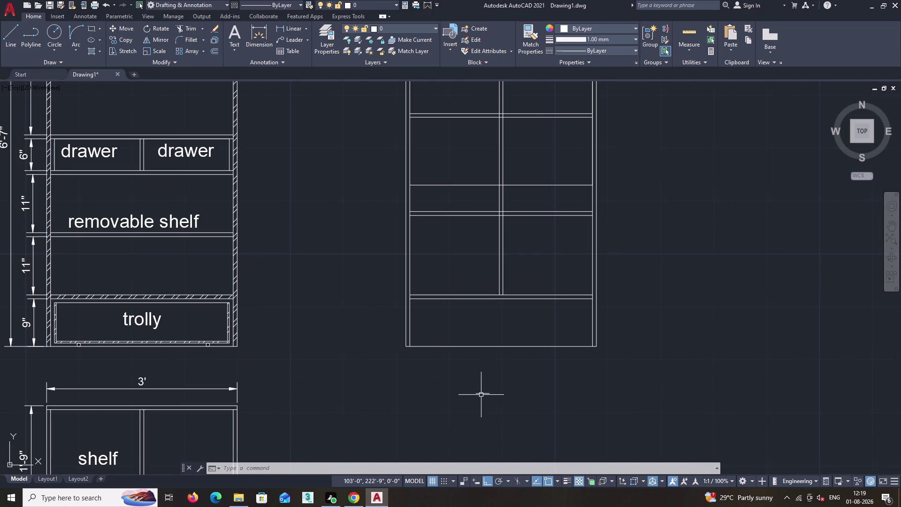
Copy the short loose line to the shelf line's midpoint, with Ortho off.
click(480, 392)
text(co)
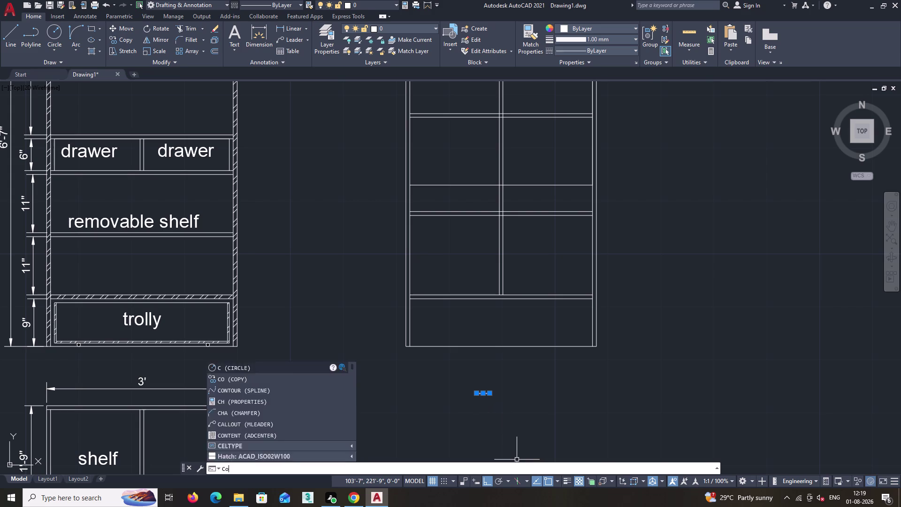
key(Return)
scroll(up, 3)
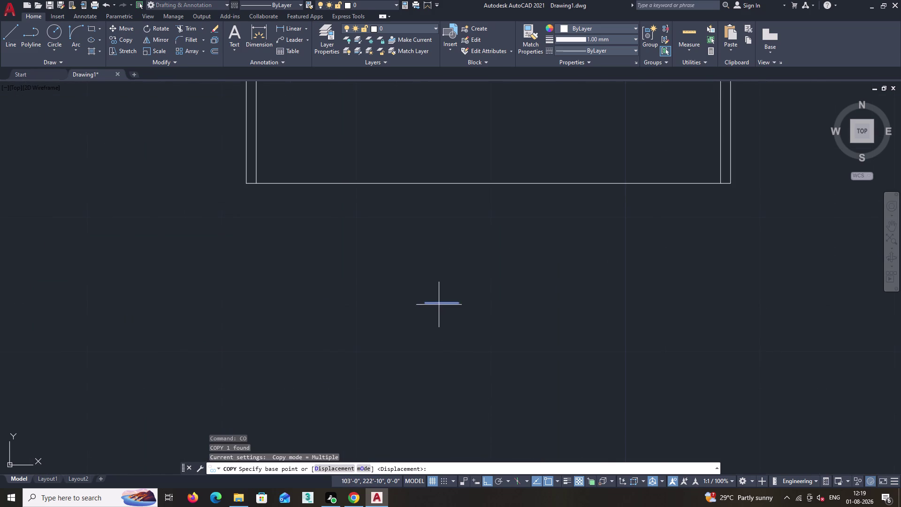
click(442, 302)
scroll(down, 3)
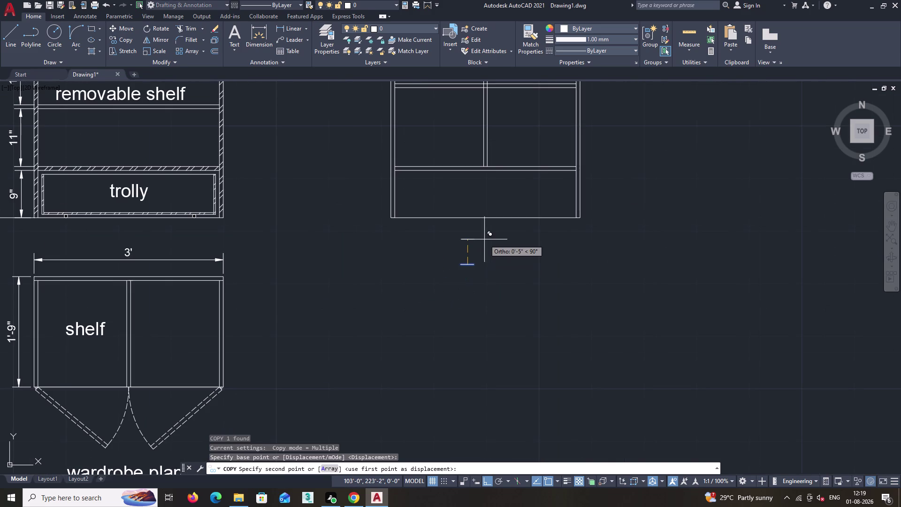
key(F8)
middle_drag(483, 193, 480, 317)
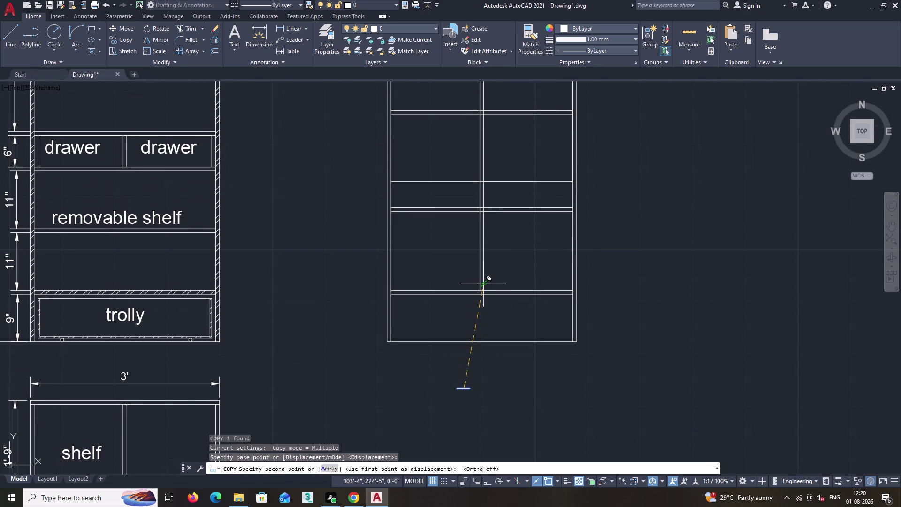
scroll(up, 3)
scroll(up, 3)
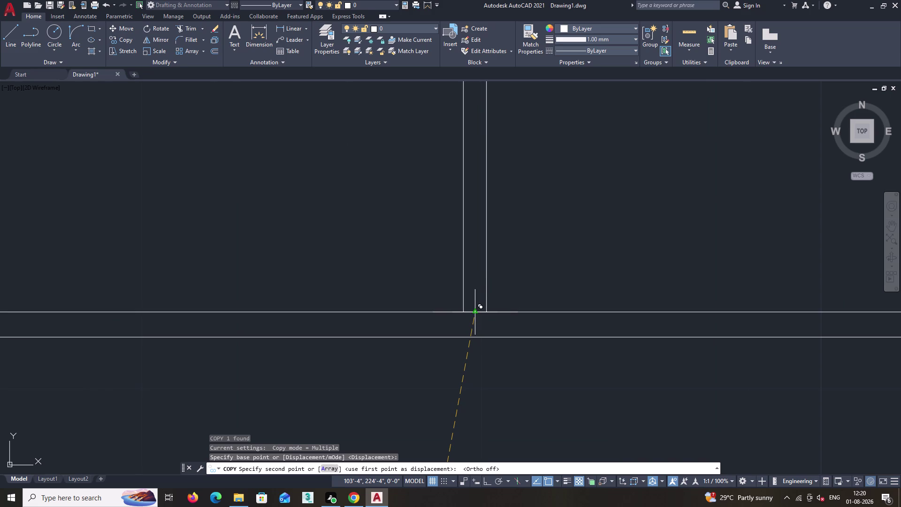
click(474, 311)
End the copy and start a new line near the divider's bottom end.
key(l)
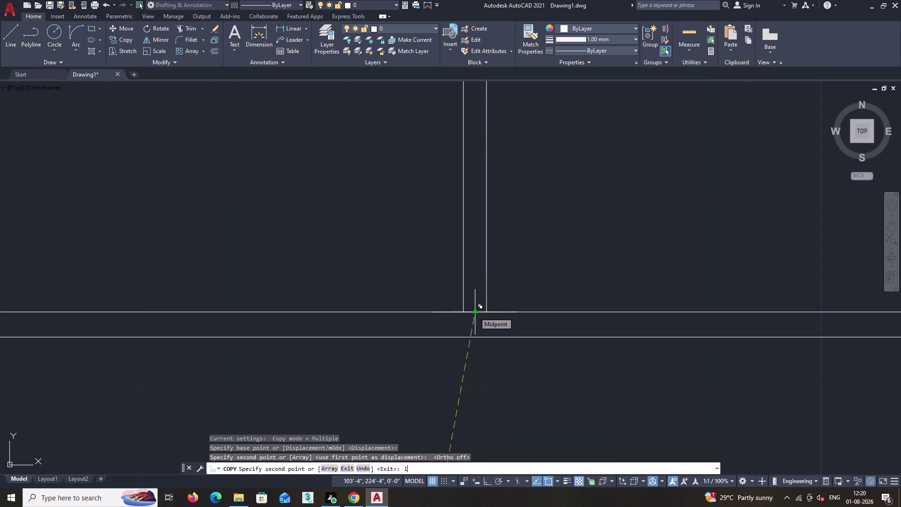
key(Escape)
key(l)
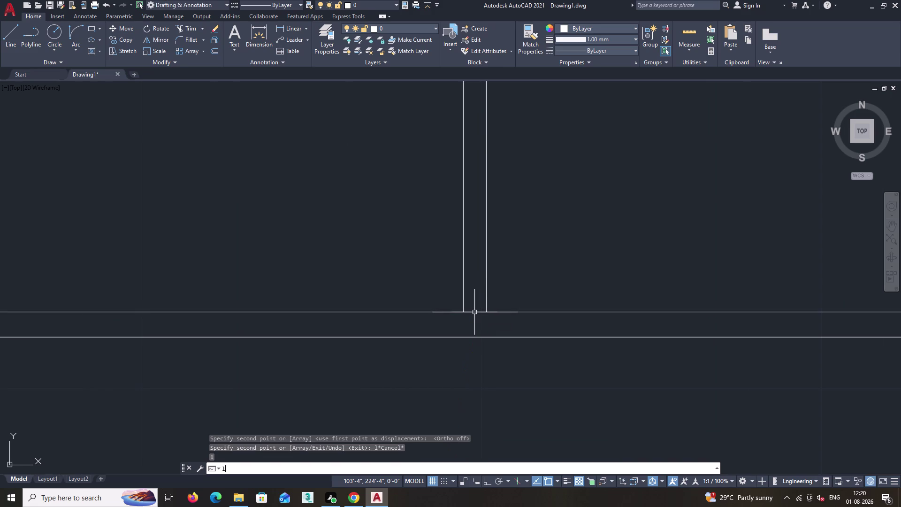
key(Return)
scroll(up, 3)
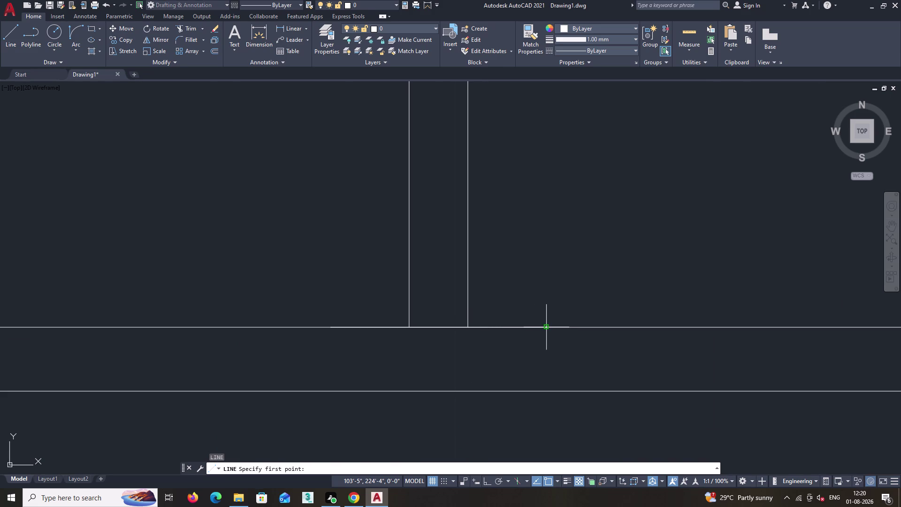
Draw the handle outline with 2'5", 2.5" and 2'5" sides.
drag(546, 327, 547, 323)
scroll(down, 3)
key(F8)
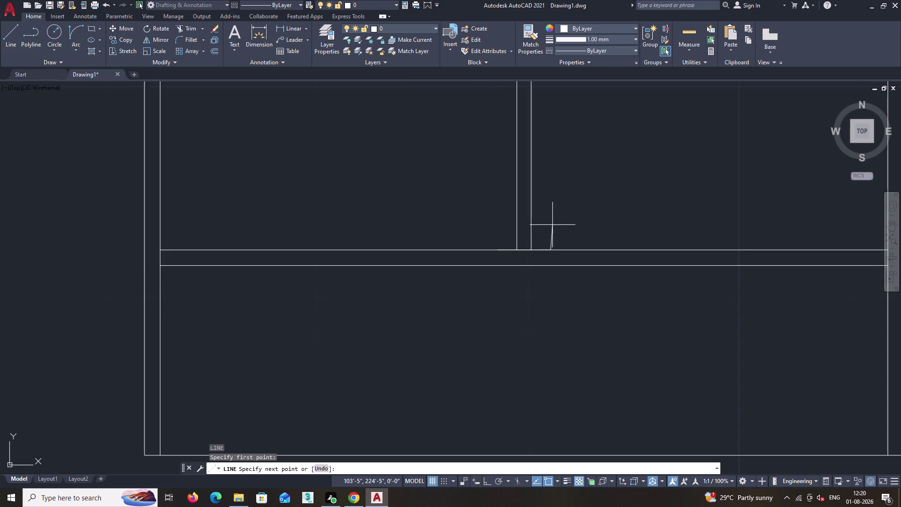
scroll(down, 3)
middle_drag(558, 191, 559, 315)
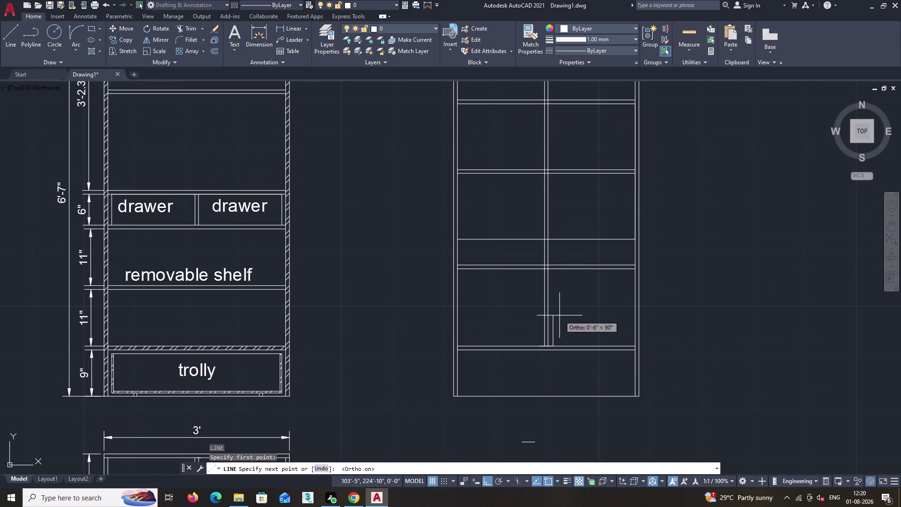
text(2')
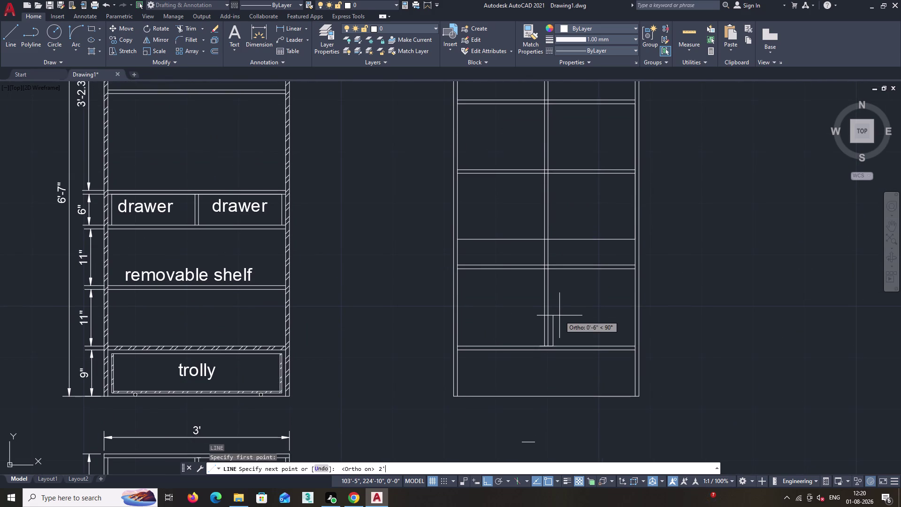
text(5")
key(Return)
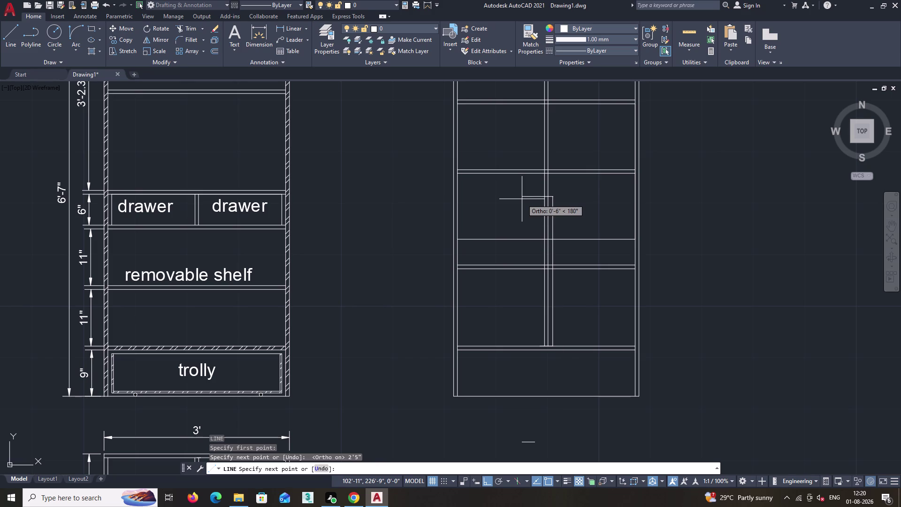
text(2.5")
key(Return)
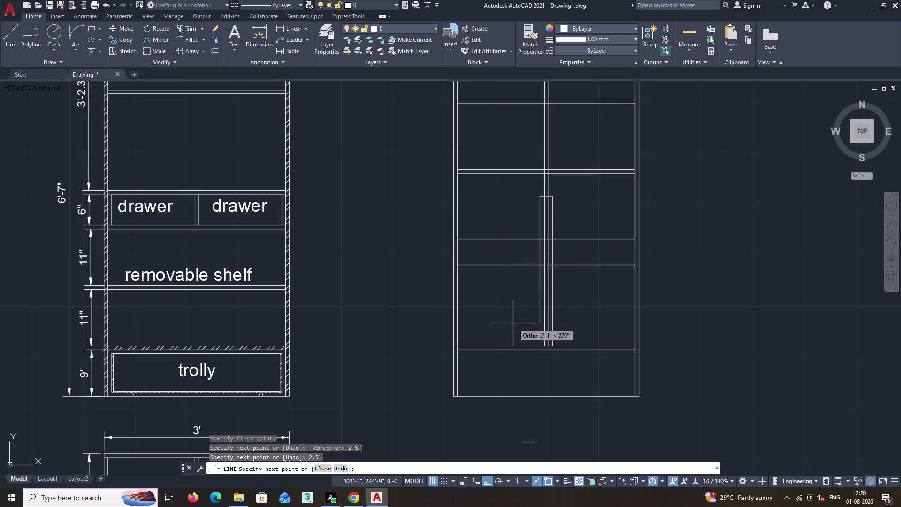
text(2'5)
key(BackSpace)
key(5)
key(shift+quotedbl)
key(Return)
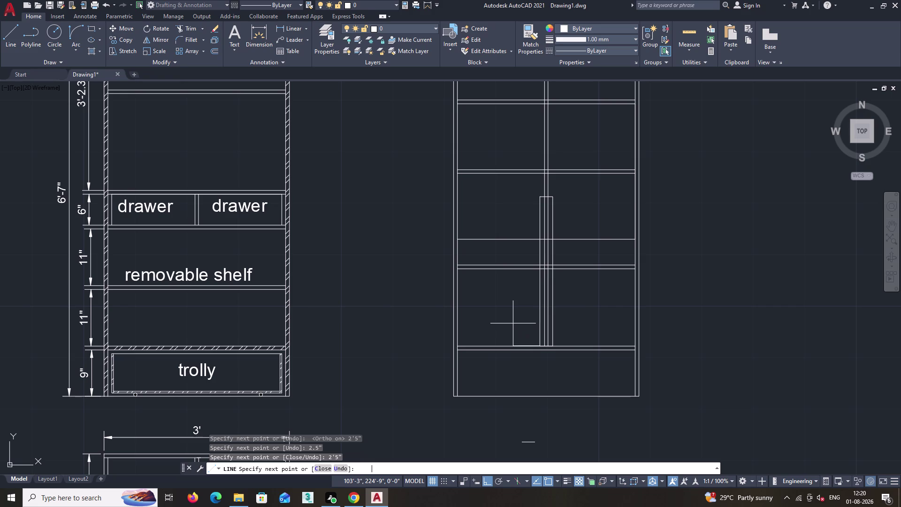
key(Return)
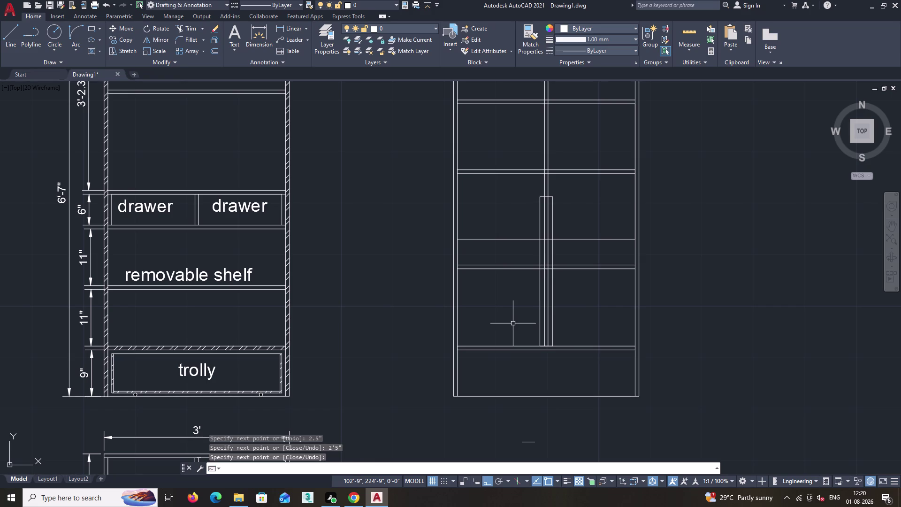
Trim away the shelf line segments inside the central divider.
text(tr)
key(space)
scroll(up, 3)
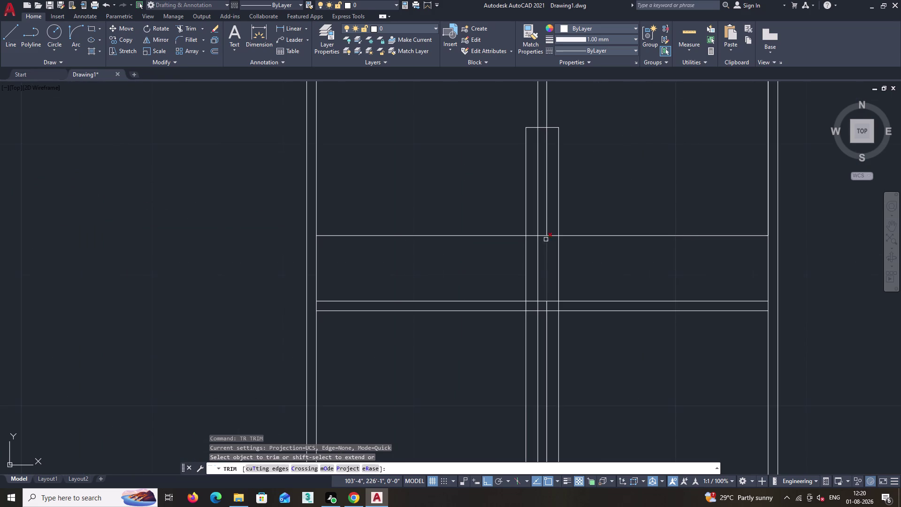
click(530, 234)
click(553, 234)
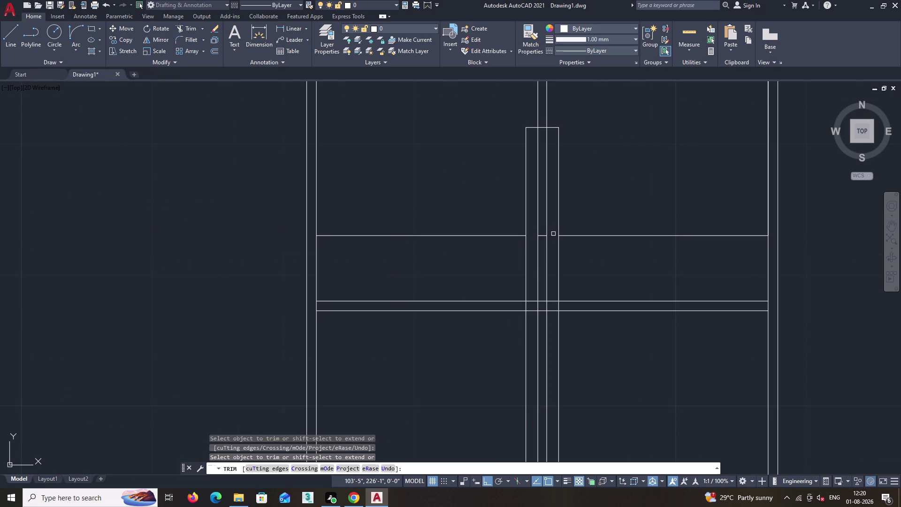
click(542, 234)
drag(553, 295, 553, 321)
drag(531, 295, 530, 325)
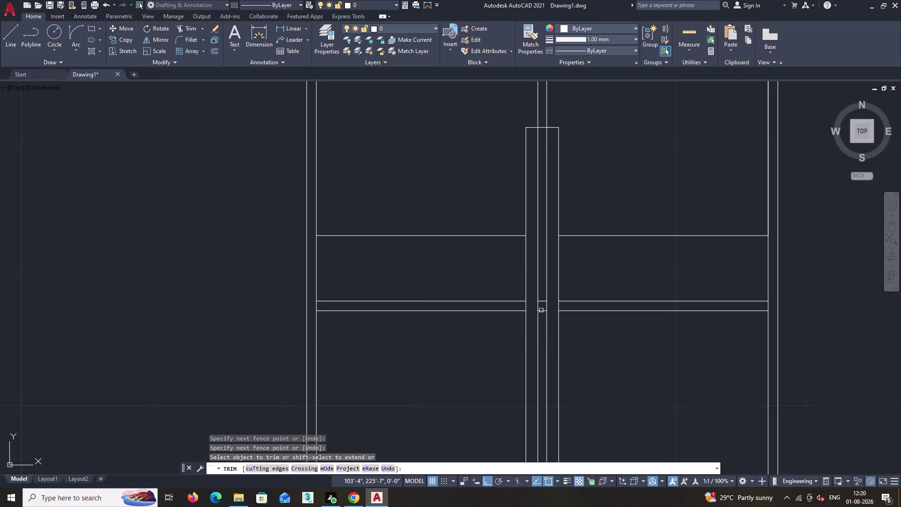
scroll(up, 3)
click(540, 265)
click(538, 344)
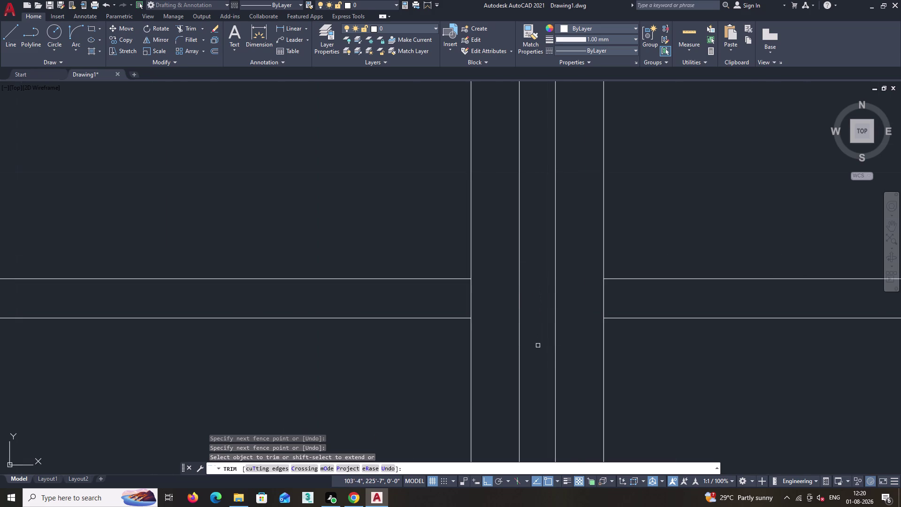
key(space)
Trim the upper shelf lines crossing the right-hand elevation's divider.
scroll(down, 3)
scroll(down, 3)
middle_drag(541, 391, 566, 327)
scroll(down, 3)
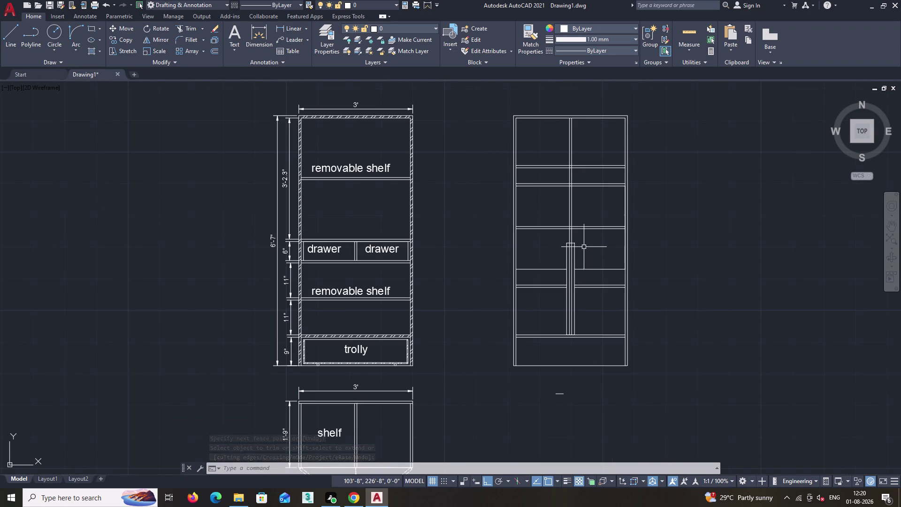
middle_drag(580, 236, 596, 308)
scroll(up, 3)
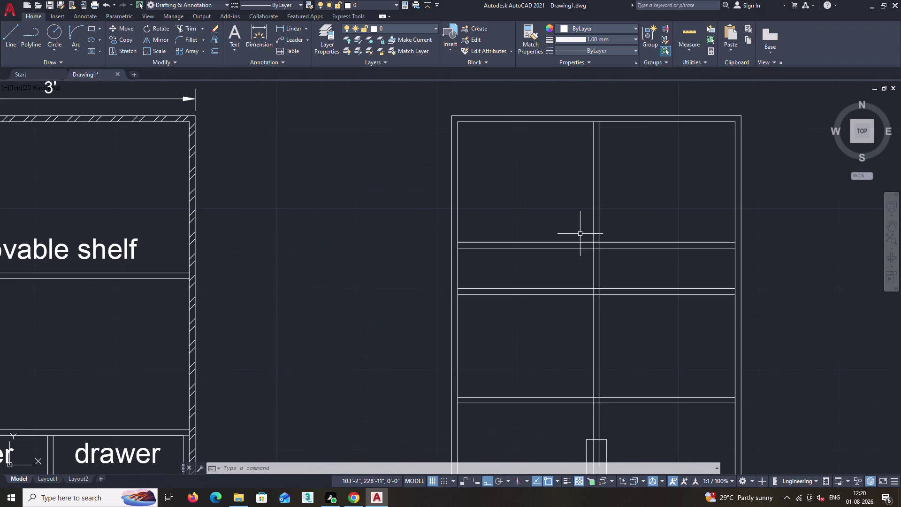
text(tr)
key(space)
scroll(up, 3)
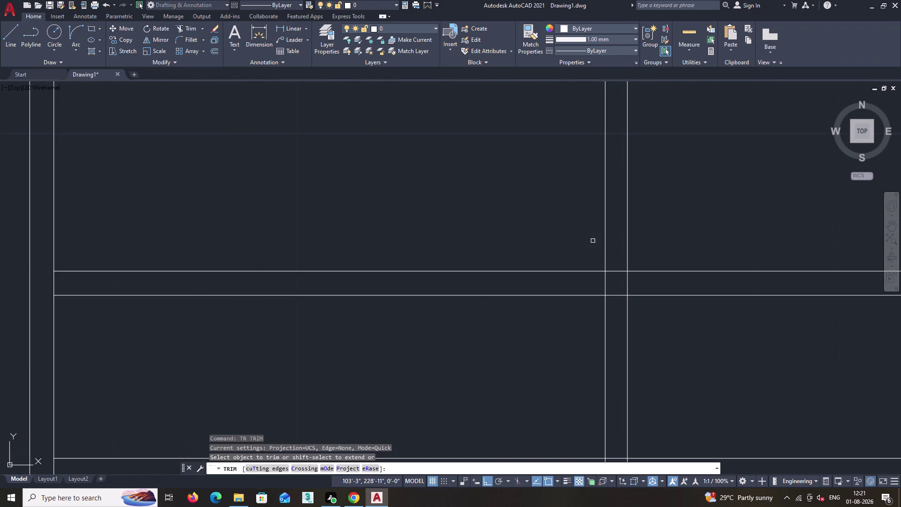
click(617, 259)
click(616, 317)
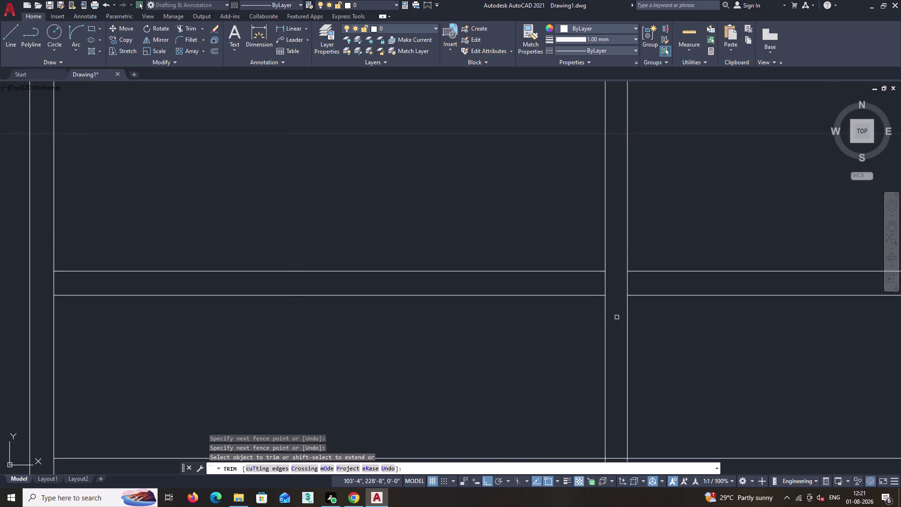
Trim the remaining lower shelf segments inside the divider.
scroll(down, 3)
middle_drag(615, 364, 609, 261)
scroll(up, 3)
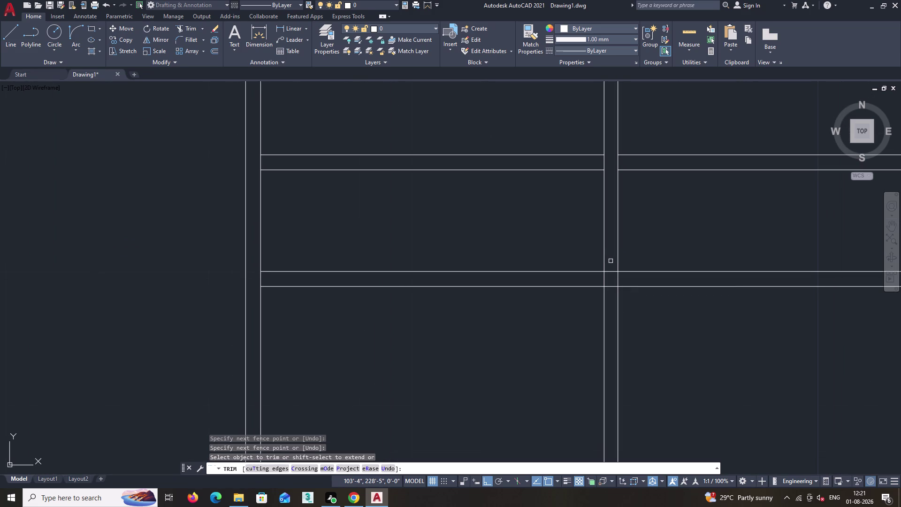
click(611, 260)
click(612, 298)
key(space)
scroll(down, 3)
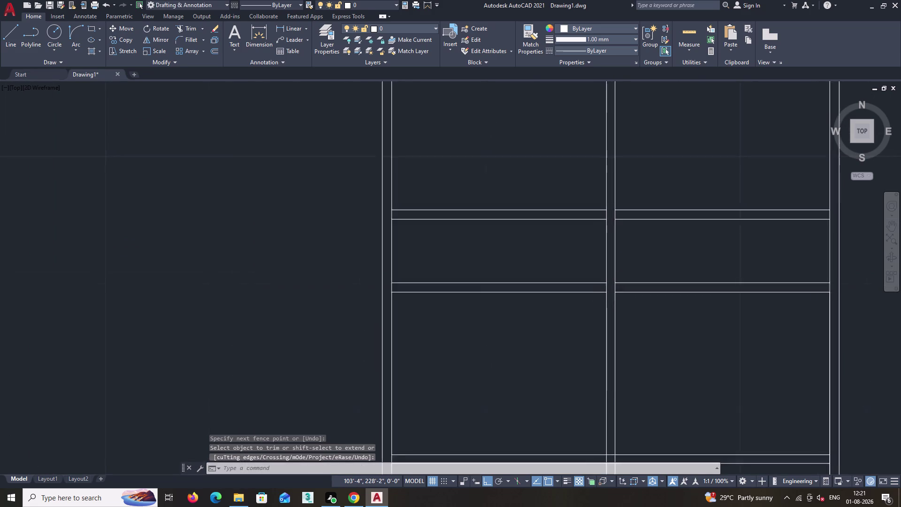
scroll(down, 3)
middle_drag(627, 378, 631, 210)
middle_drag(648, 348, 627, 271)
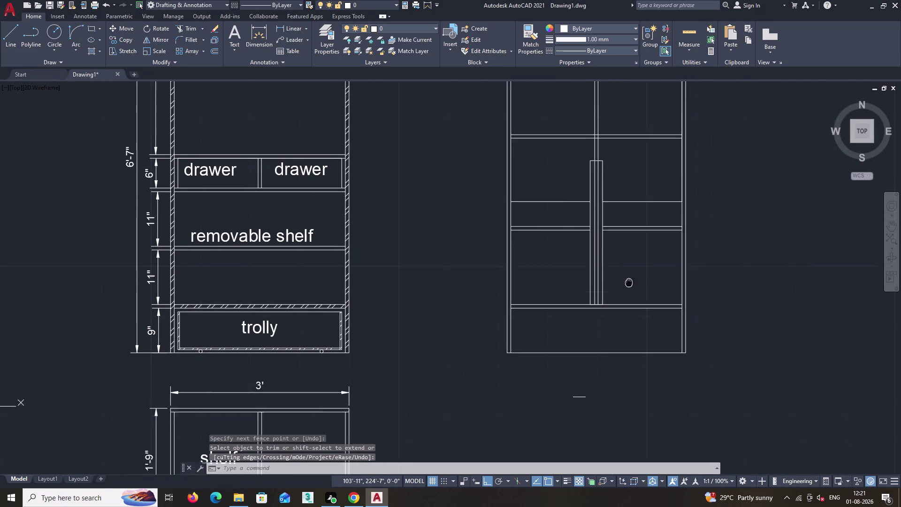
middle_drag(626, 271, 625, 268)
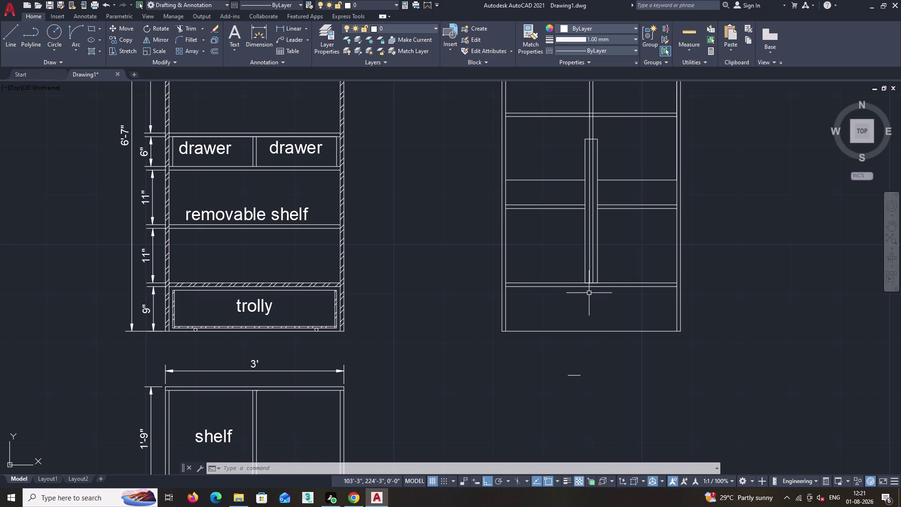
Offset the right-hand elevation's bottom edge 1.5" upward.
key(o)
key(Return)
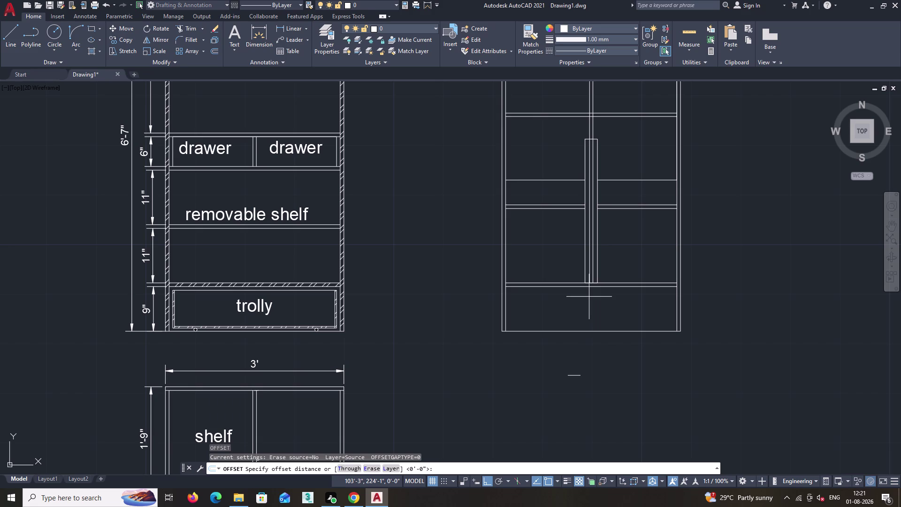
text(1)
text(.5")
key(Return)
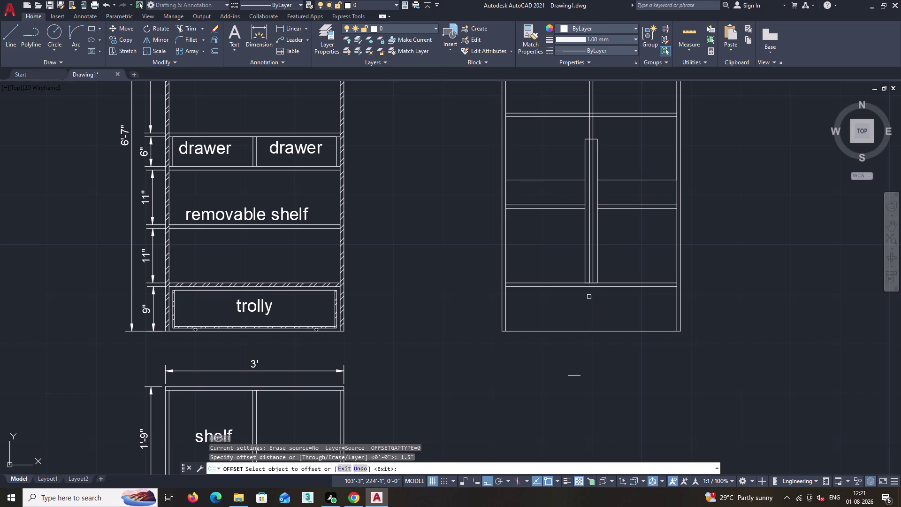
click(584, 332)
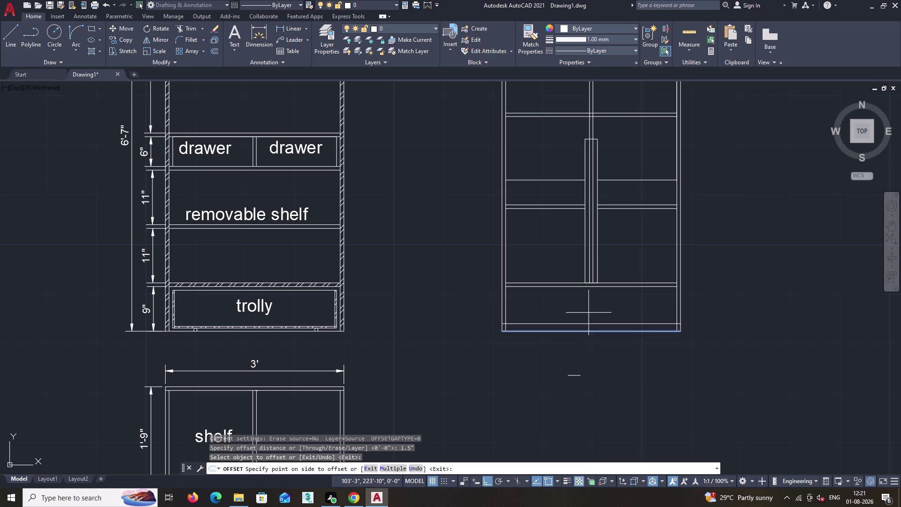
click(590, 311)
key(space)
Trim both ends of the new bottom line back to the inner side walls.
text(tr)
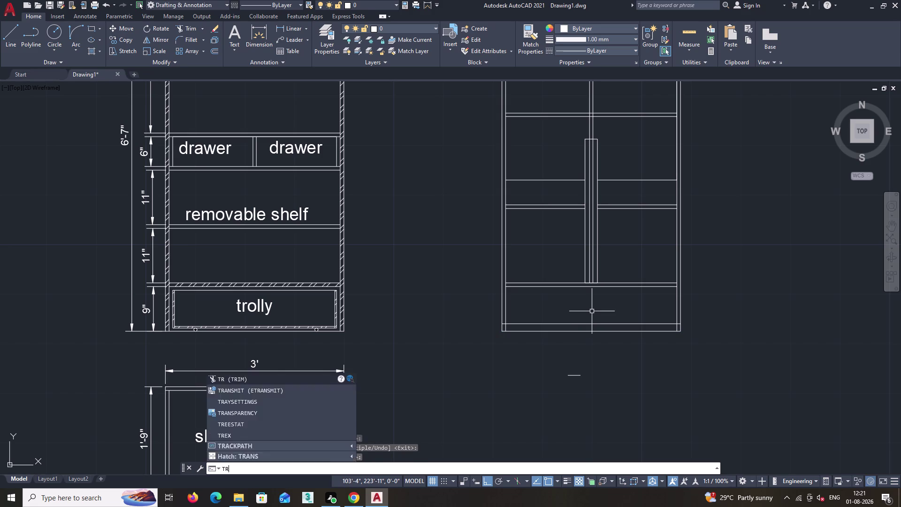
key(space)
scroll(up, 3)
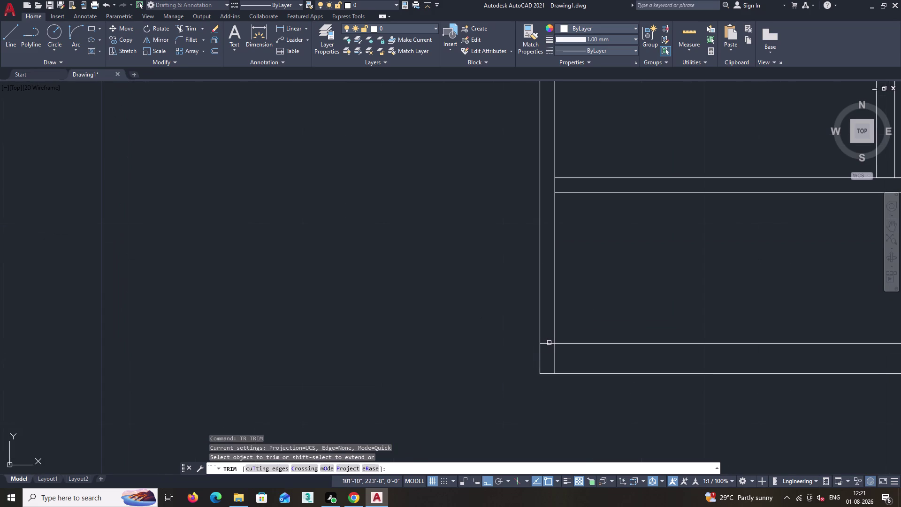
click(549, 343)
scroll(down, 3)
middle_drag(887, 350, 766, 347)
scroll(up, 3)
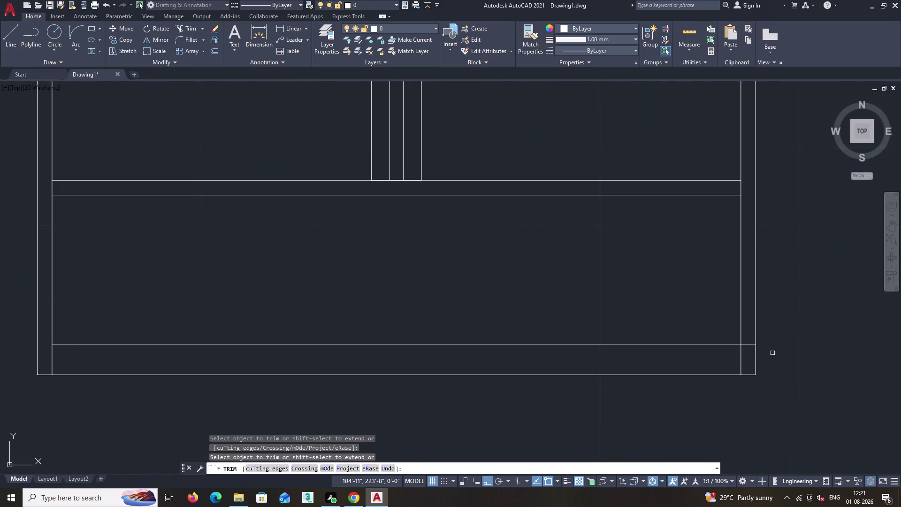
click(749, 344)
key(space)
scroll(down, 3)
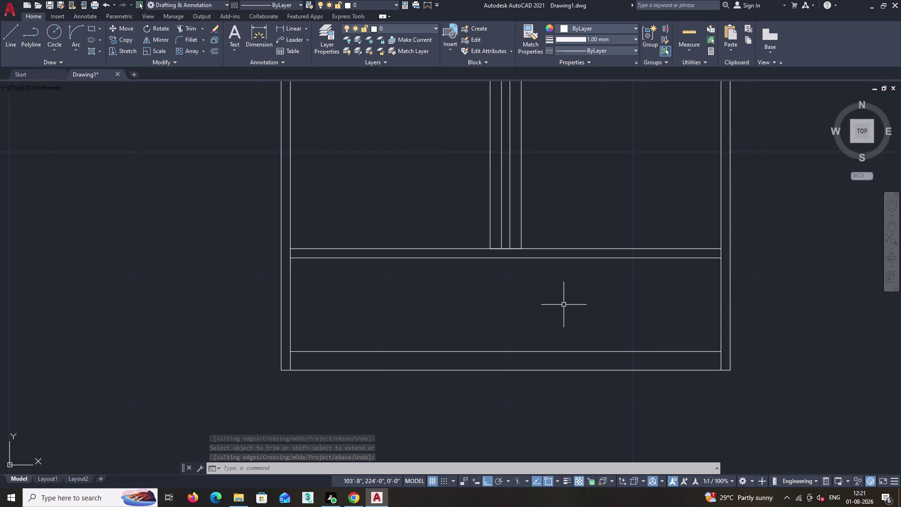
Offset the lower shelf line 0.74 inches downward.
key(o)
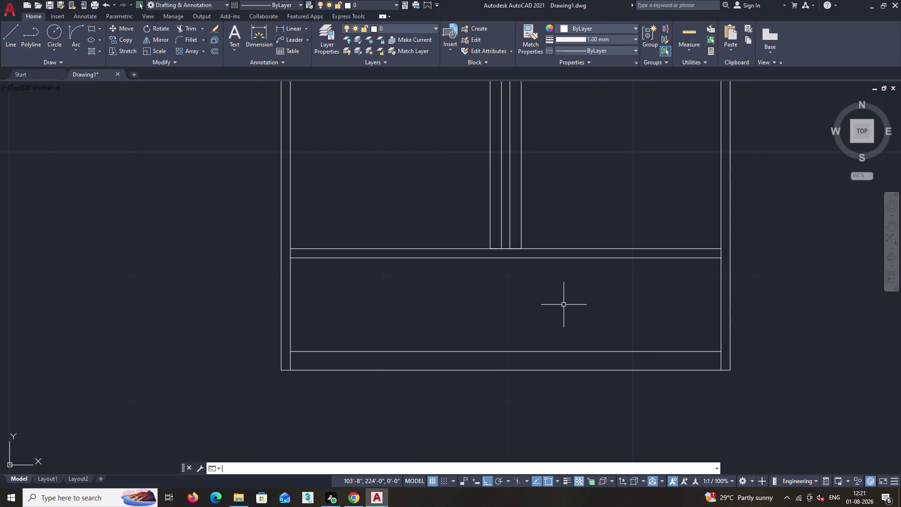
key(Return)
text(0.)
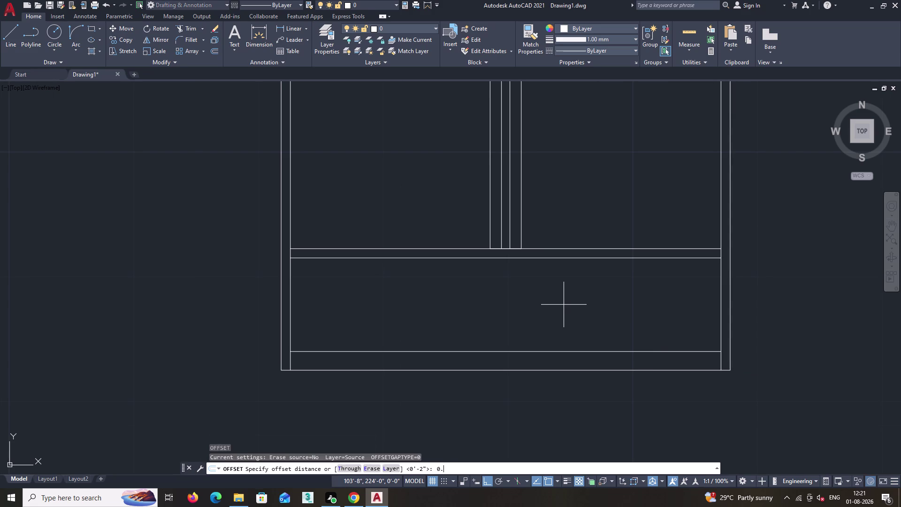
text(74")
key(Return)
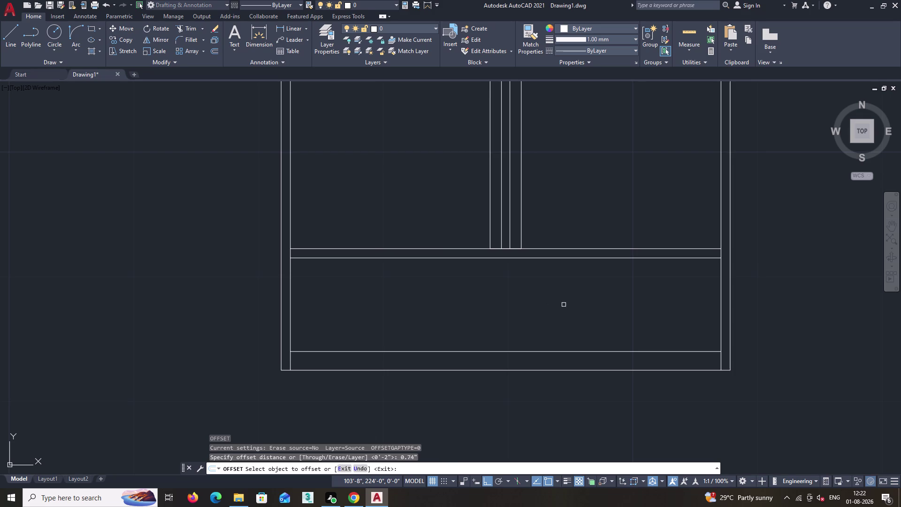
click(559, 257)
click(555, 282)
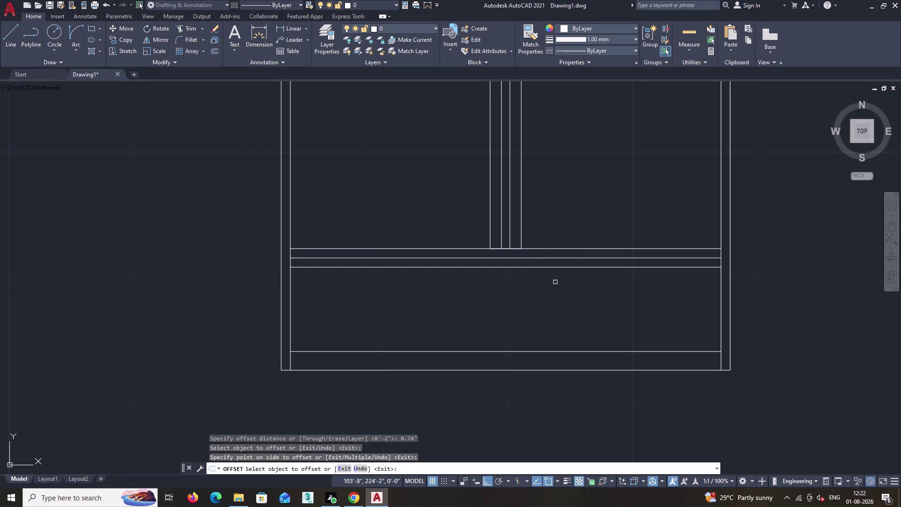
key(space)
Offset the new shelf line another 0.34 inches below it.
text(o)
key(Return)
text(0)
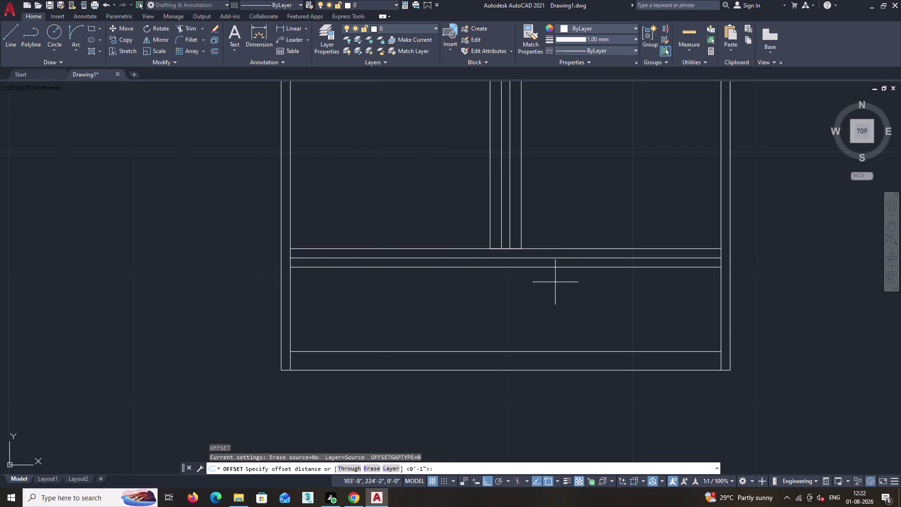
text(.)
text(34)
text(")
key(Return)
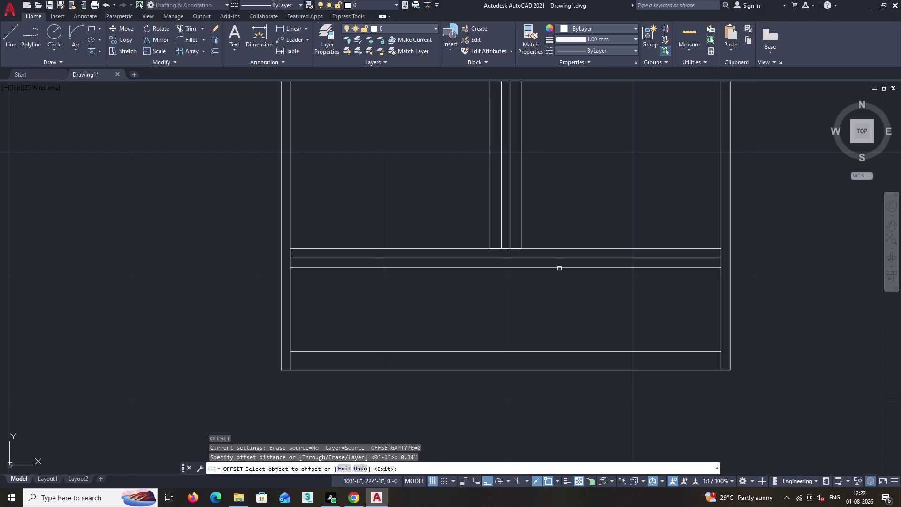
click(559, 268)
click(556, 284)
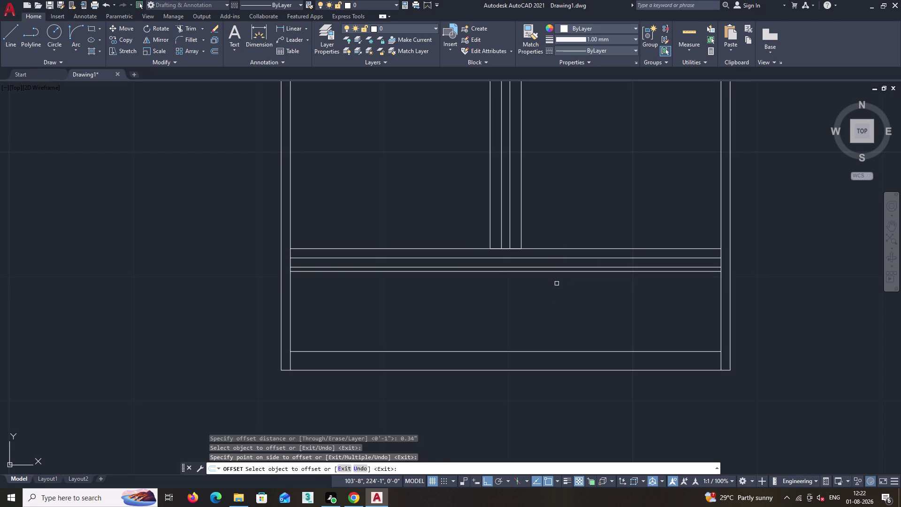
key(space)
Offset the left and right inner side wall lines 0.34 inches inward.
text(o)
key(Return)
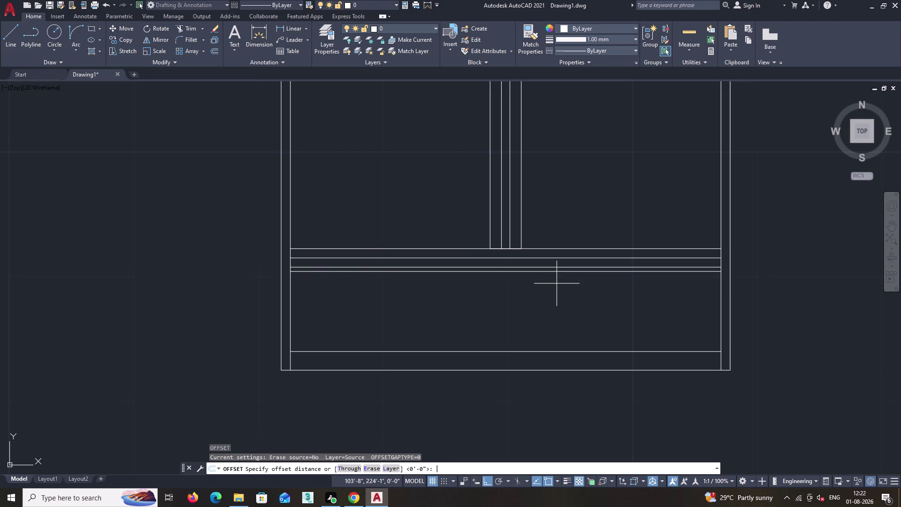
text(0.)
text(34)
text(")
key(Return)
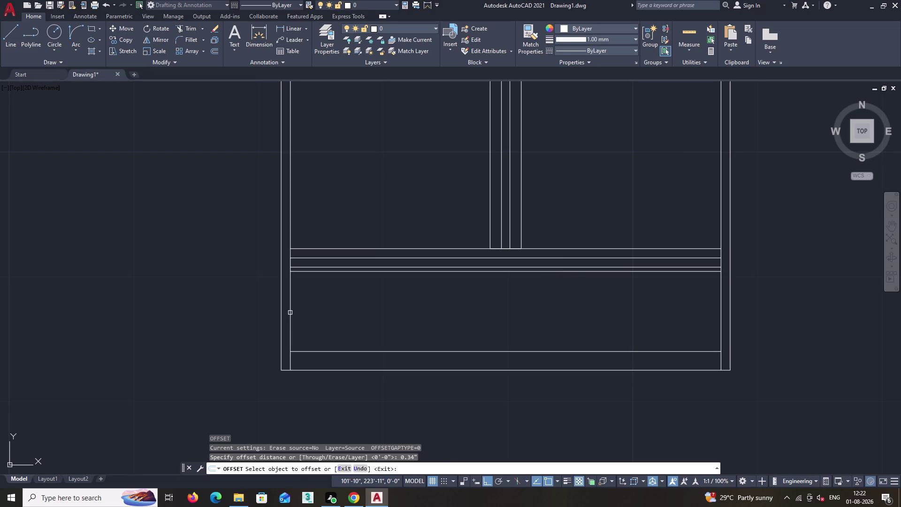
click(290, 312)
click(307, 316)
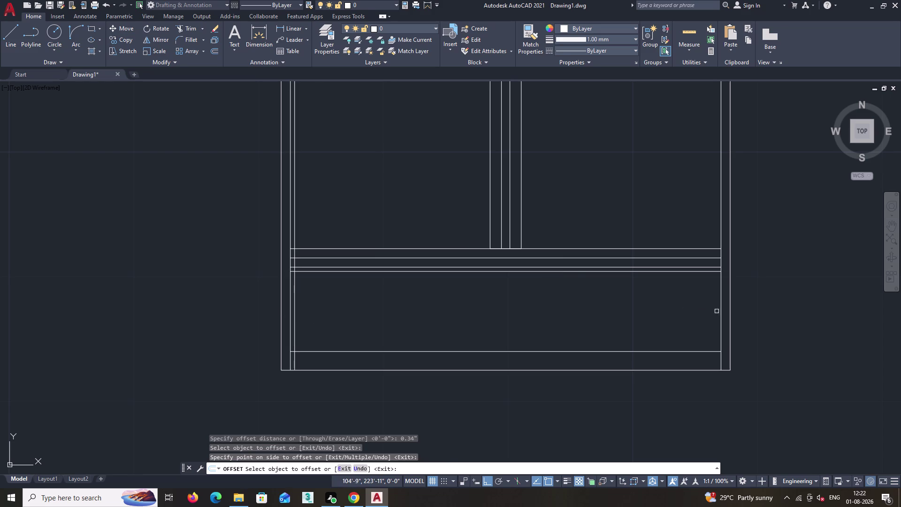
click(720, 312)
click(696, 314)
key(space)
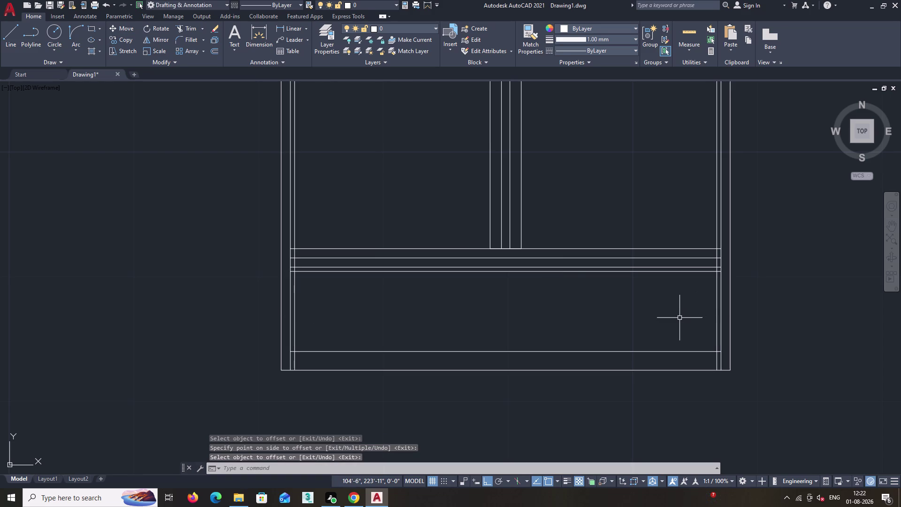
text(tr)
key(space)
Trim the overrunning inner wall line ends near the shelf on both sides.
scroll(up, 3)
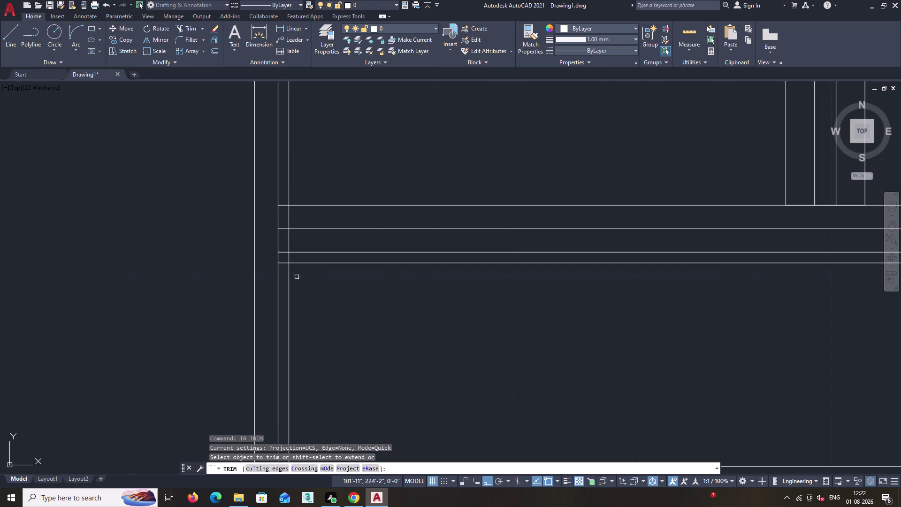
click(289, 258)
click(284, 262)
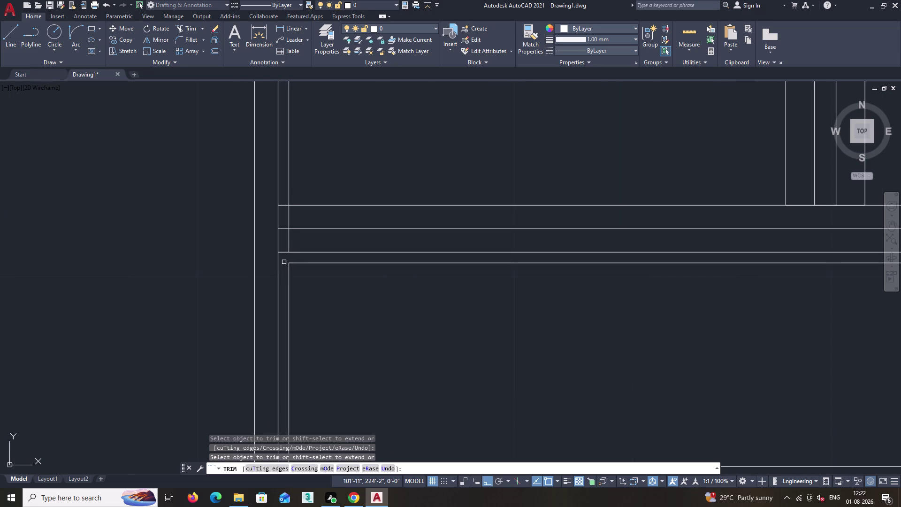
scroll(down, 3)
middle_drag(695, 318, 406, 303)
middle_drag(688, 311, 646, 310)
scroll(up, 3)
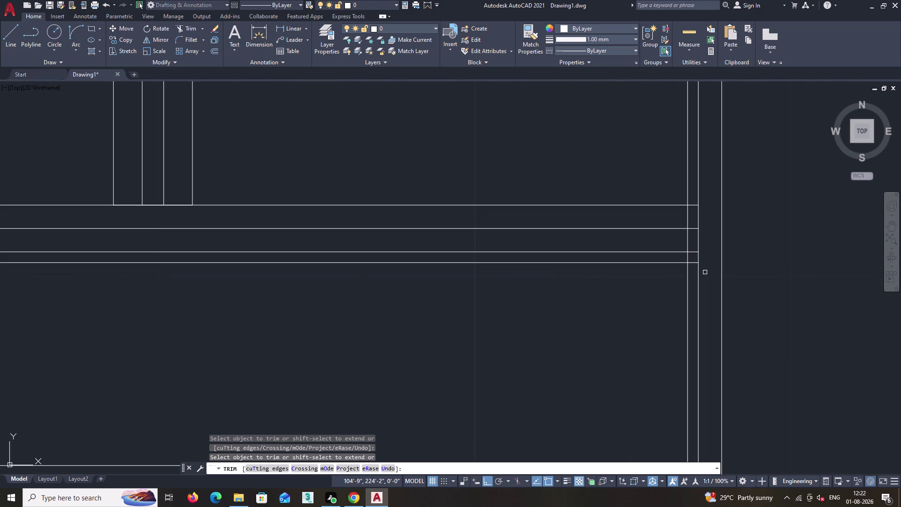
click(693, 264)
click(688, 259)
key(space)
Delete the two stray vertical lines at the elevation base.
click(687, 198)
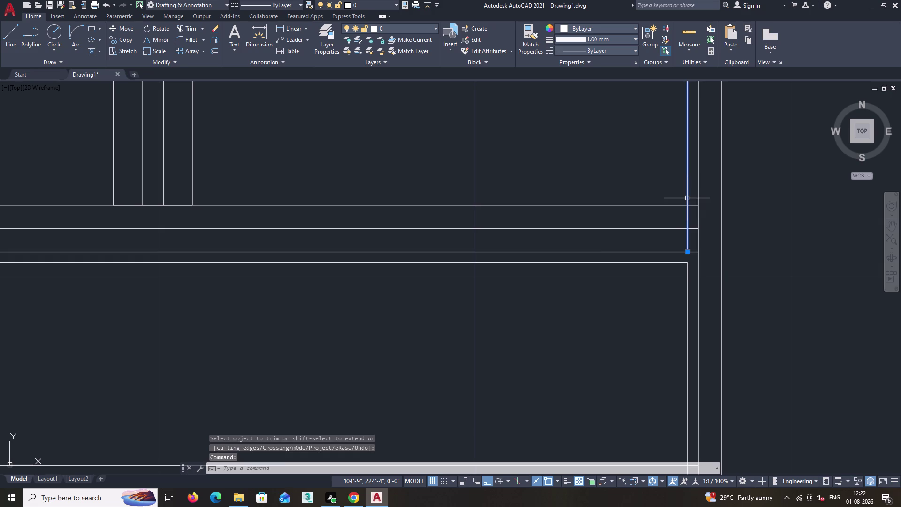
key(Delete)
scroll(down, 3)
scroll(down, 3)
middle_drag(481, 289, 628, 295)
scroll(up, 3)
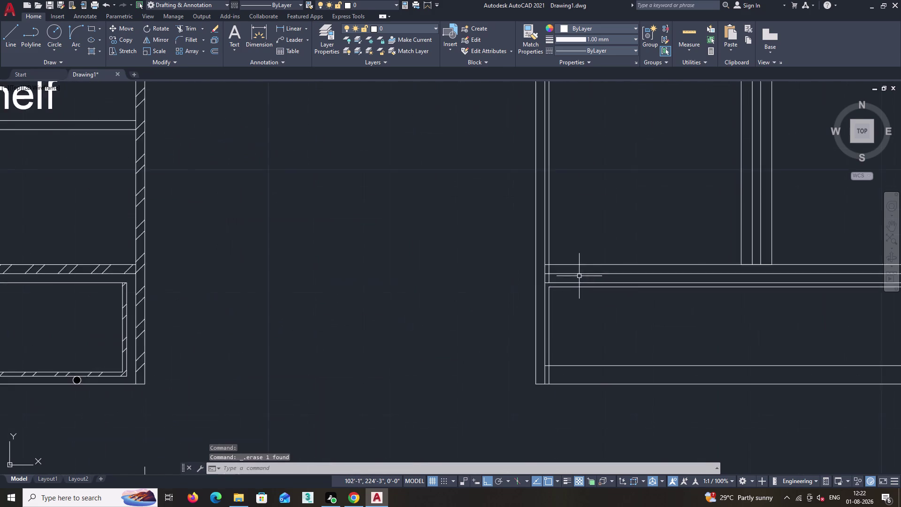
scroll(up, 3)
click(530, 280)
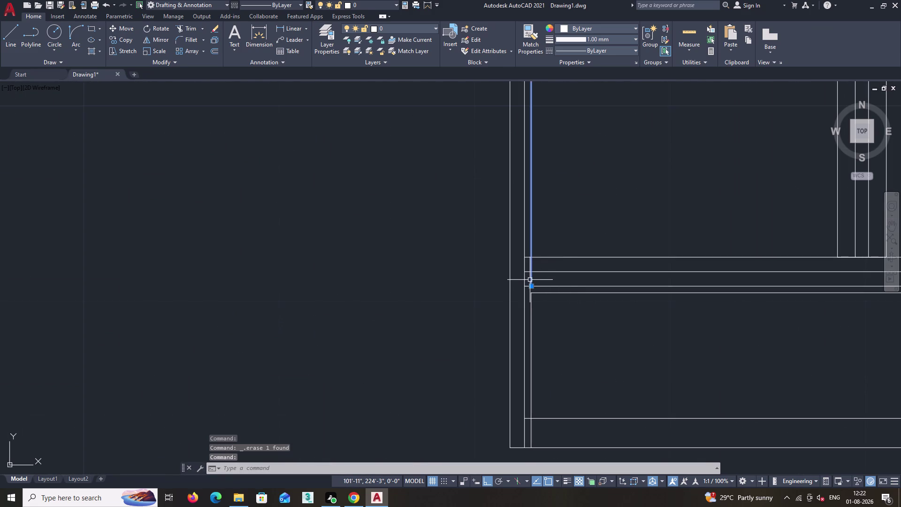
key(Delete)
scroll(down, 3)
middle_drag(580, 419, 527, 370)
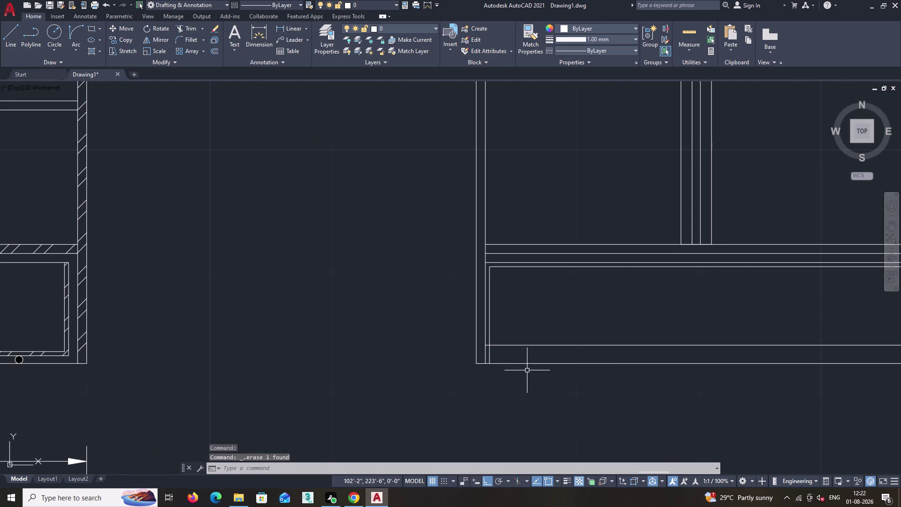
Trim the overhanging lines at the left and right base corners.
text(tr)
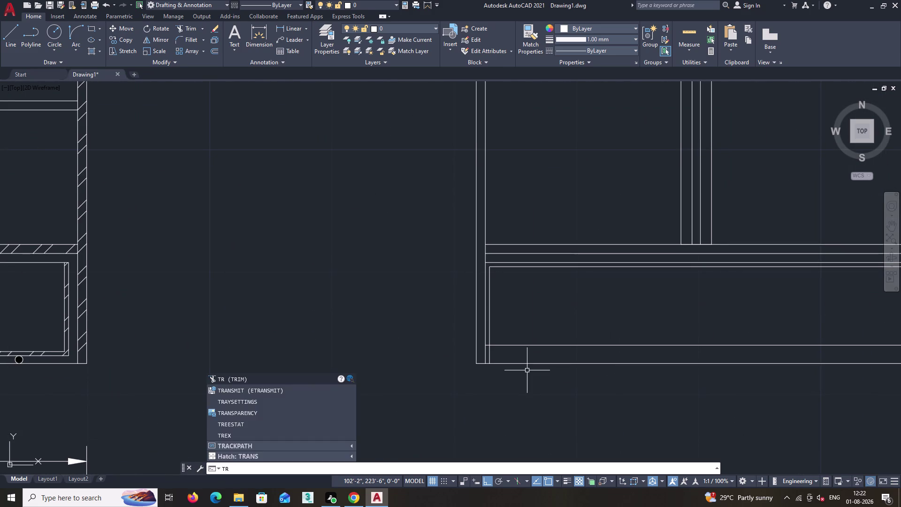
key(space)
scroll(up, 3)
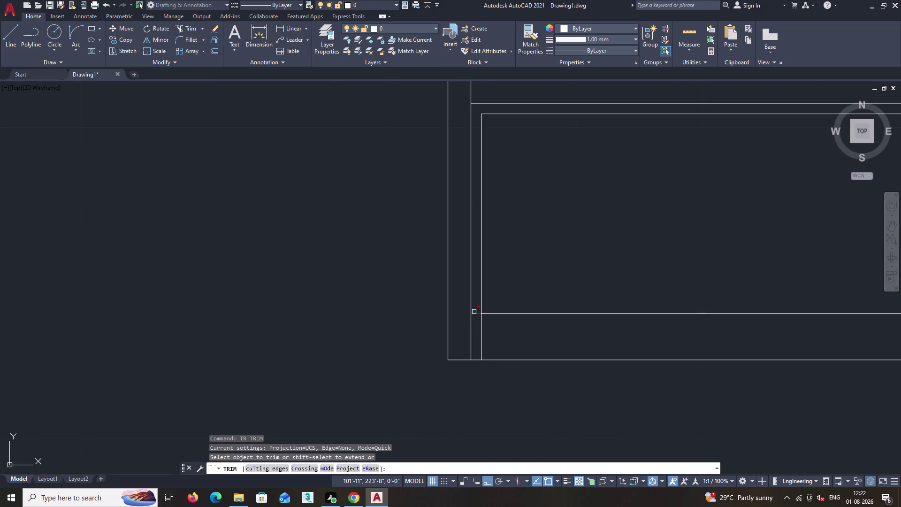
click(481, 327)
scroll(down, 3)
middle_drag(822, 346, 709, 348)
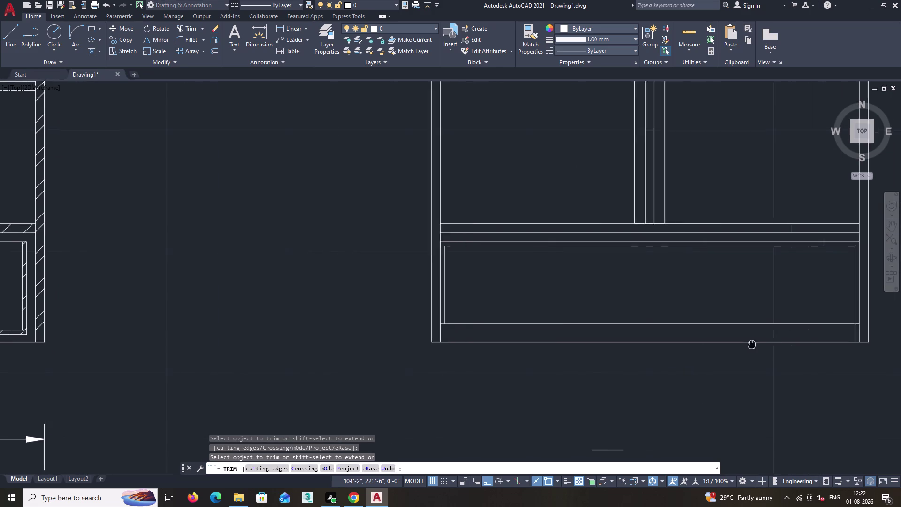
middle_drag(709, 348, 580, 359)
middle_click(580, 359)
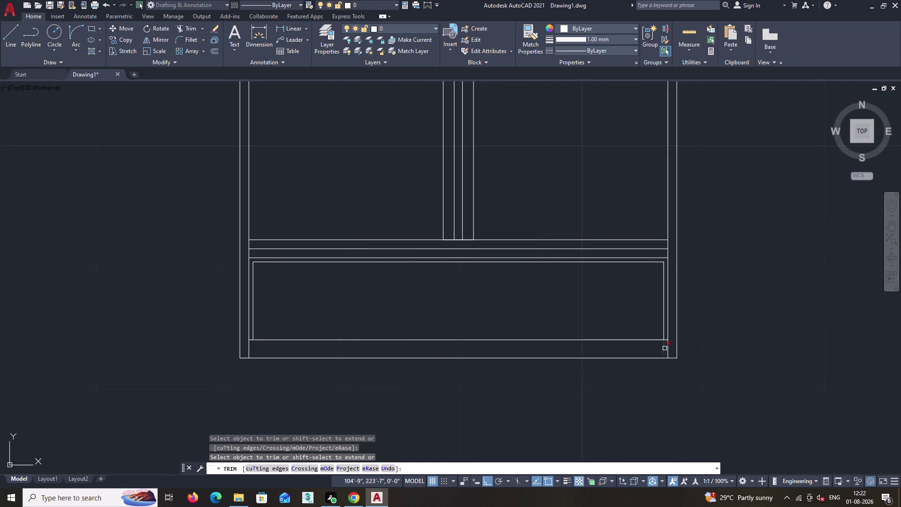
click(665, 348)
key(Escape)
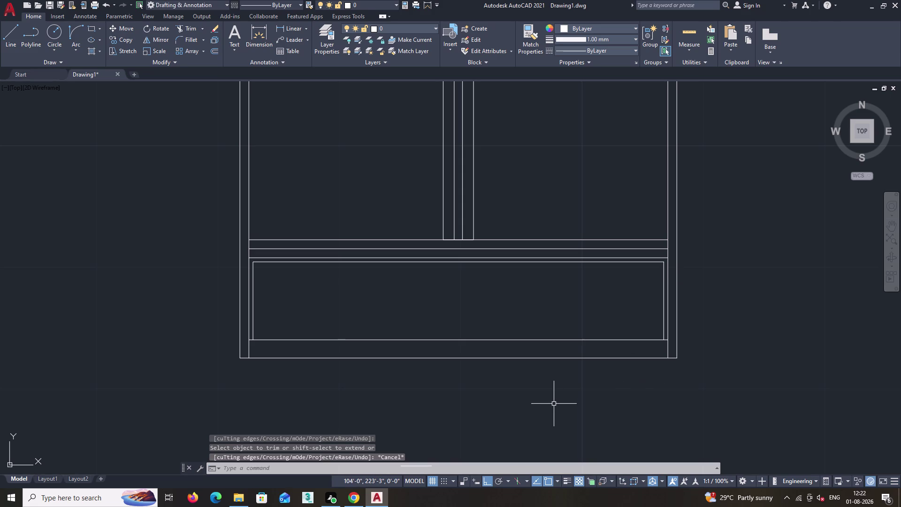
key(h)
key(Return)
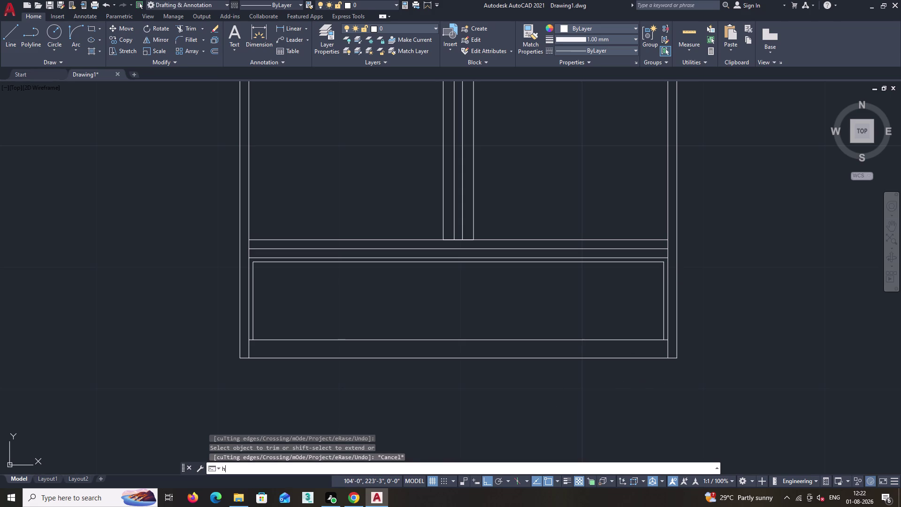
Hatch the bottom trolley panel and plinth strip with ByLayer colour.
click(190, 39)
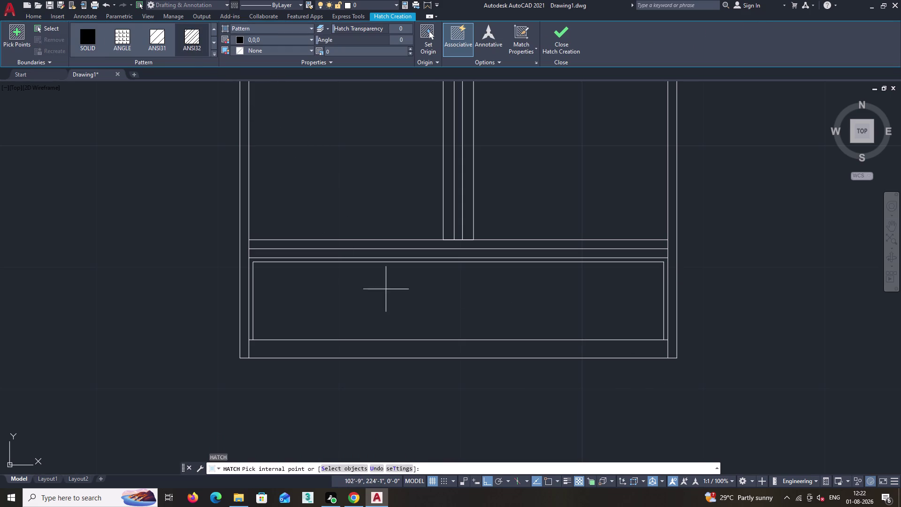
click(443, 304)
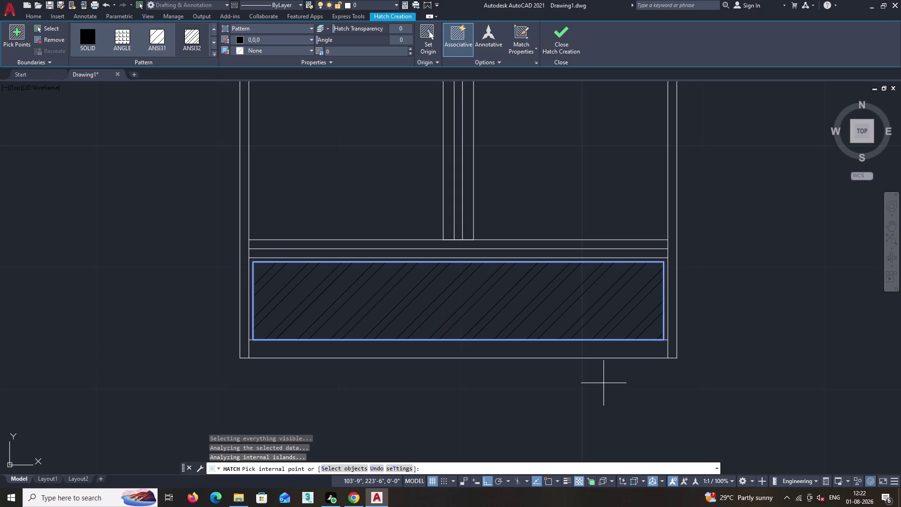
click(279, 39)
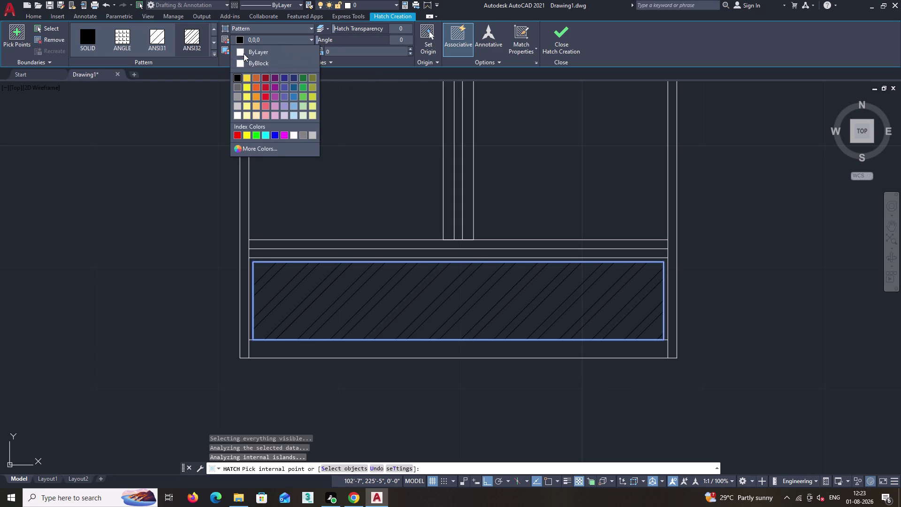
click(243, 53)
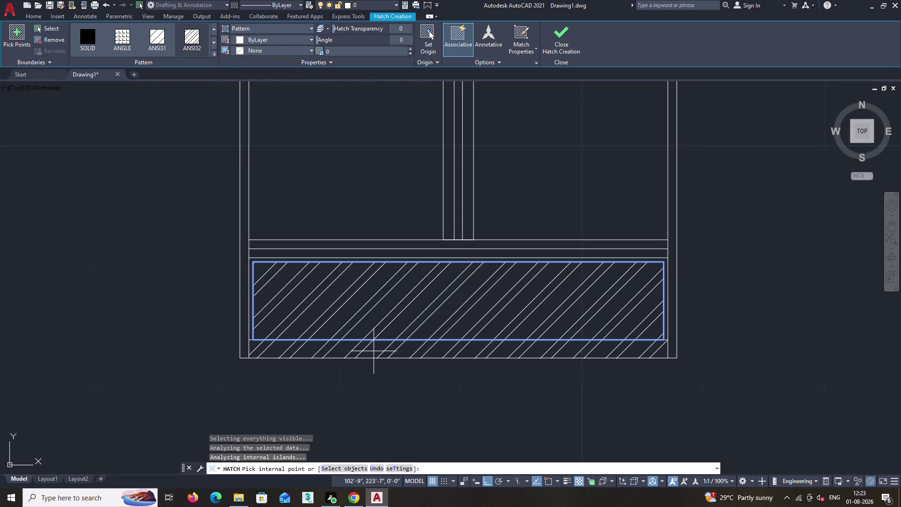
click(372, 351)
click(244, 315)
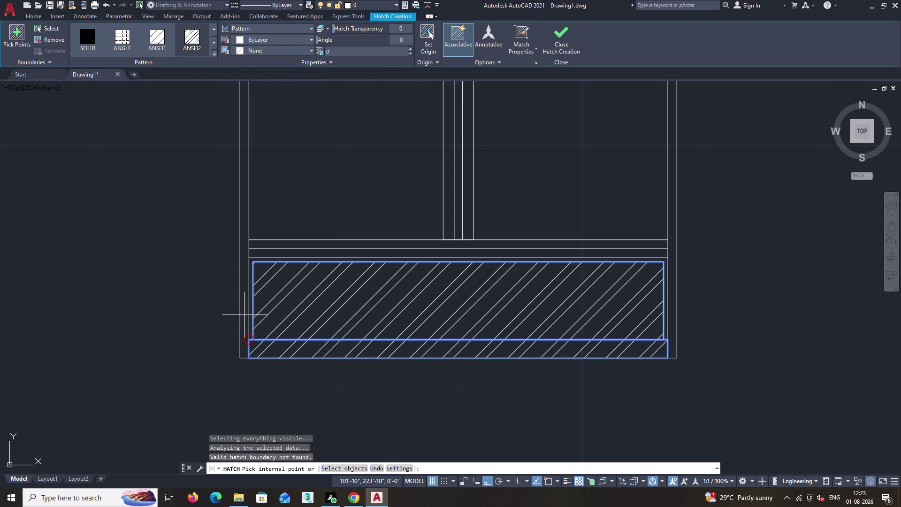
Hatch the elevation's outer walls and close Hatch Creation.
scroll(down, 3)
middle_drag(247, 303, 261, 354)
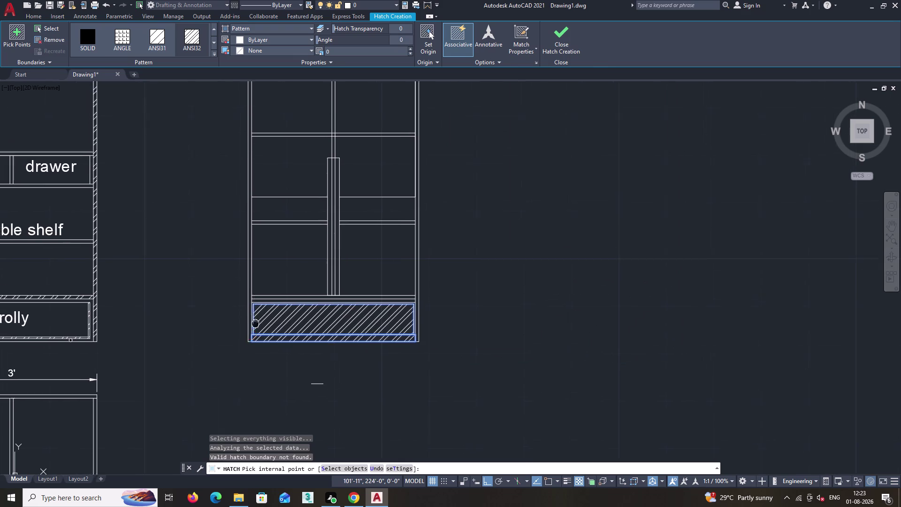
middle_drag(260, 354, 274, 412)
scroll(down, 3)
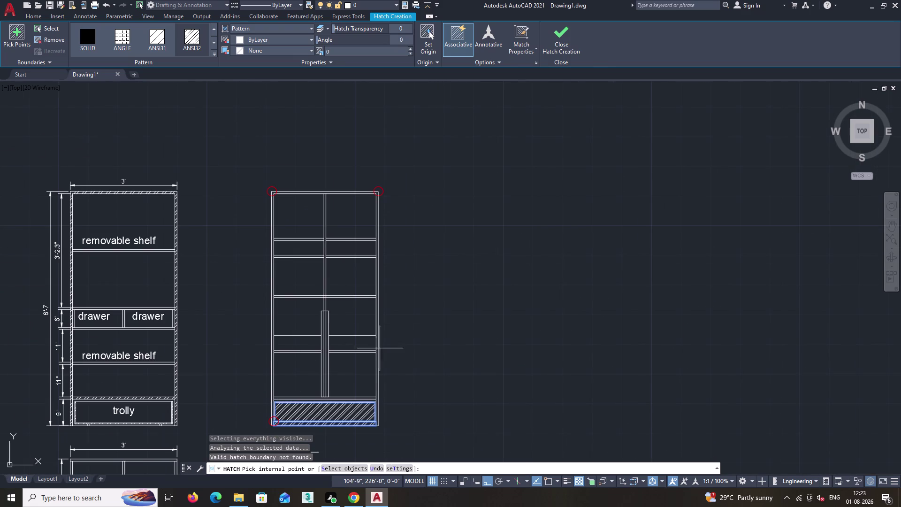
scroll(up, 3)
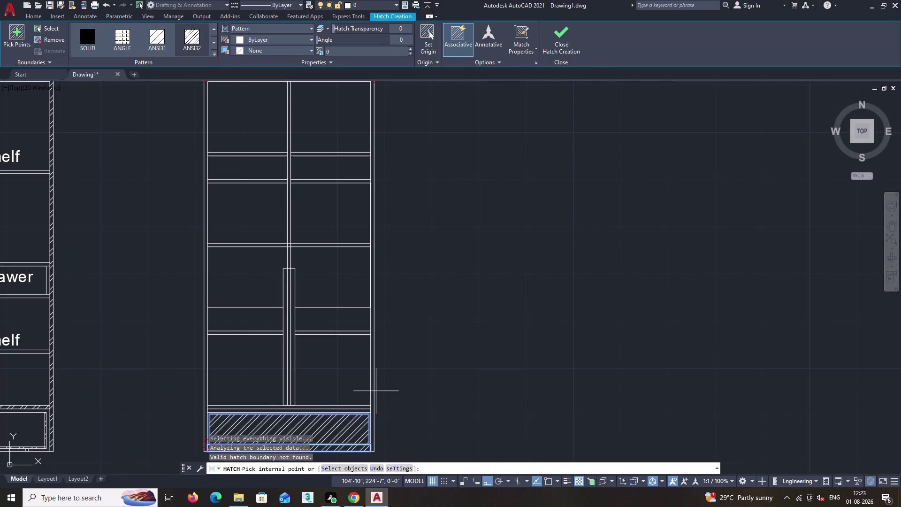
scroll(down, 3)
middle_drag(374, 390, 660, 276)
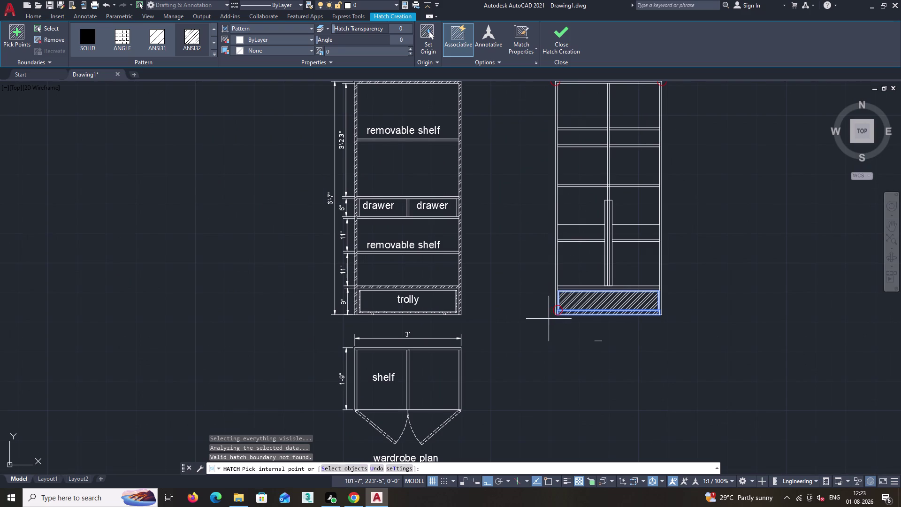
middle_drag(574, 288, 534, 338)
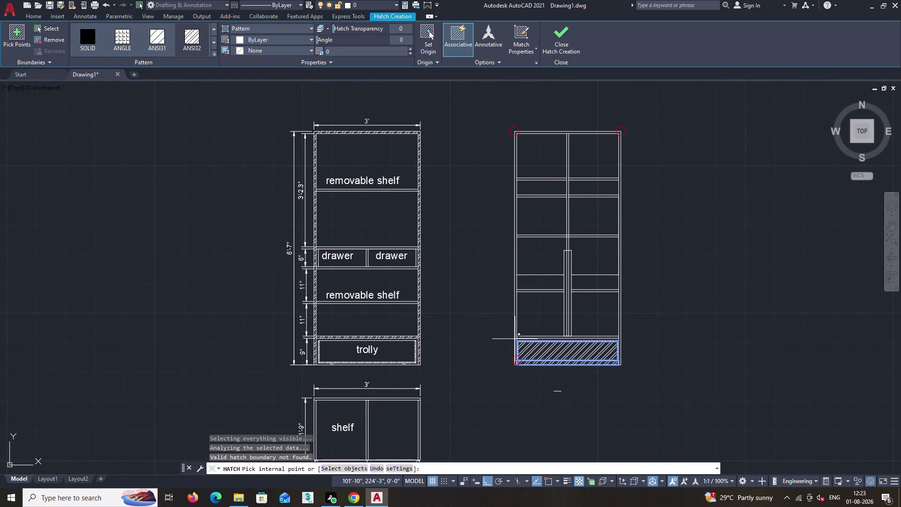
click(515, 339)
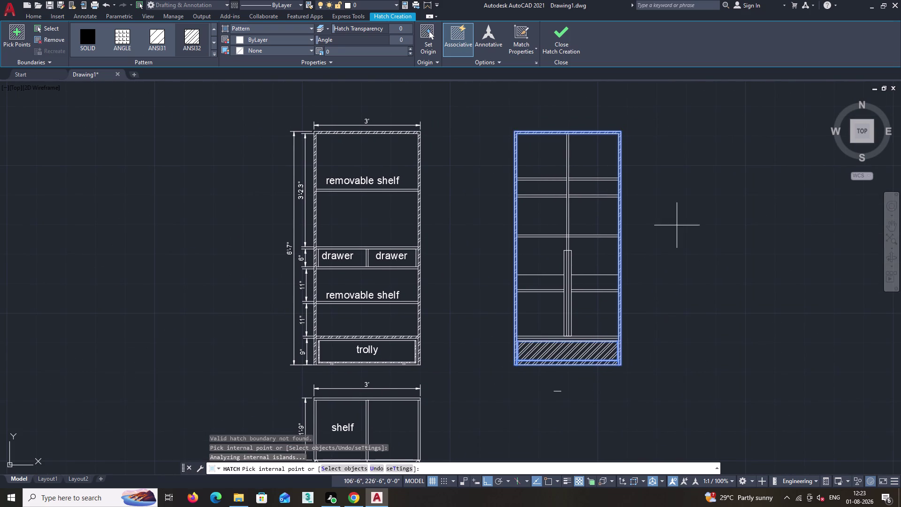
click(569, 42)
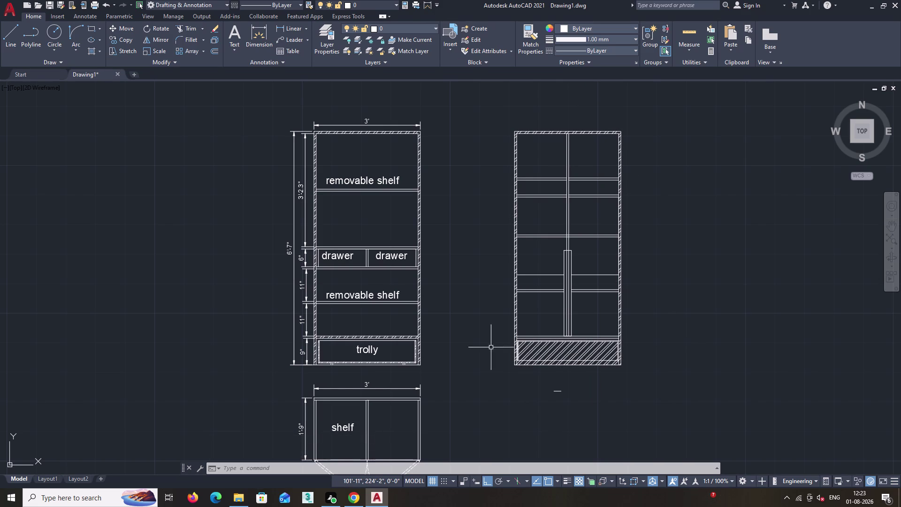
Copy the trolly label into the right elevation's hatched bottom panel.
scroll(up, 3)
click(368, 357)
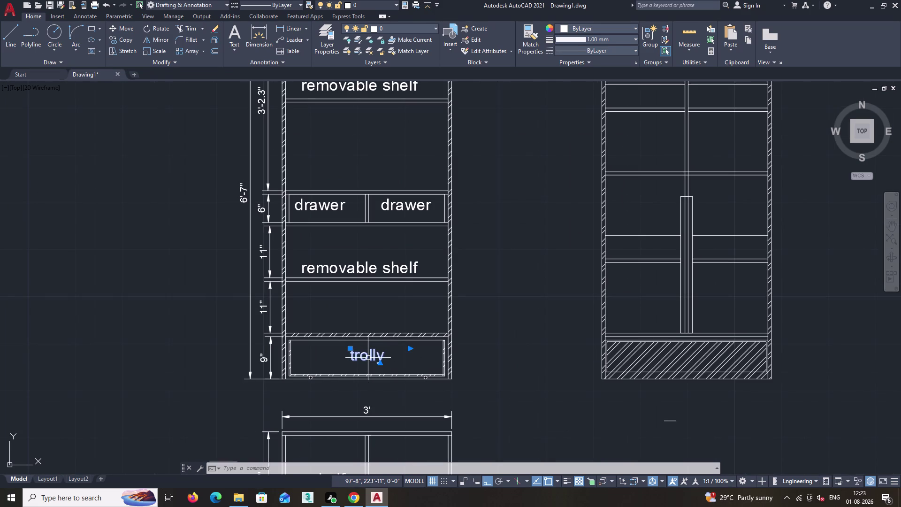
text(co)
key(Return)
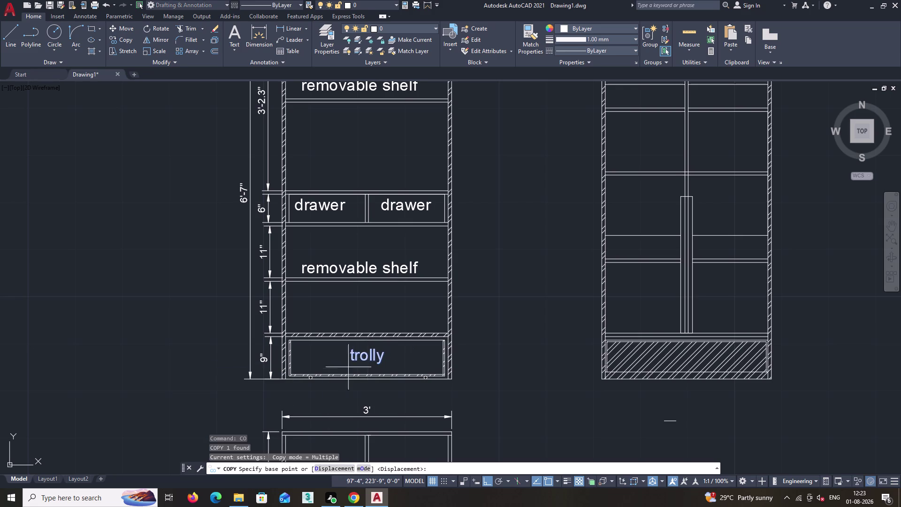
scroll(up, 3)
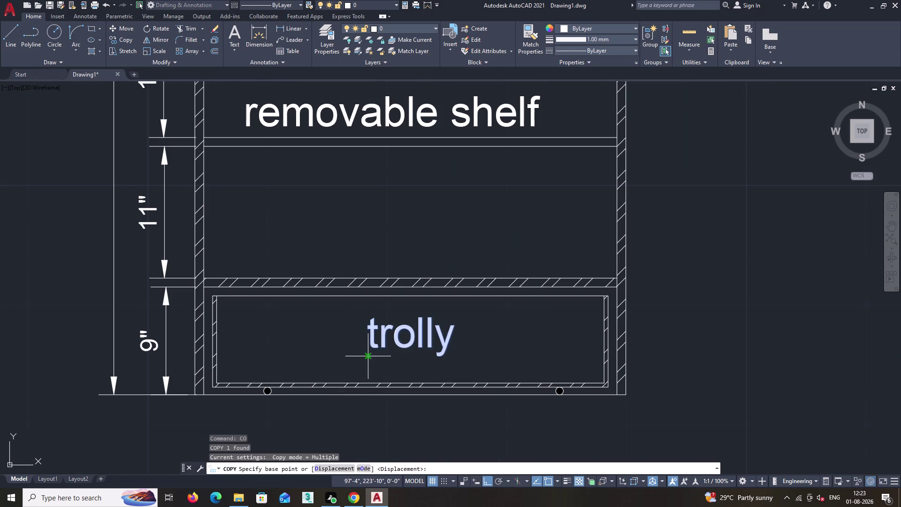
click(368, 355)
scroll(down, 3)
middle_drag(561, 353, 412, 374)
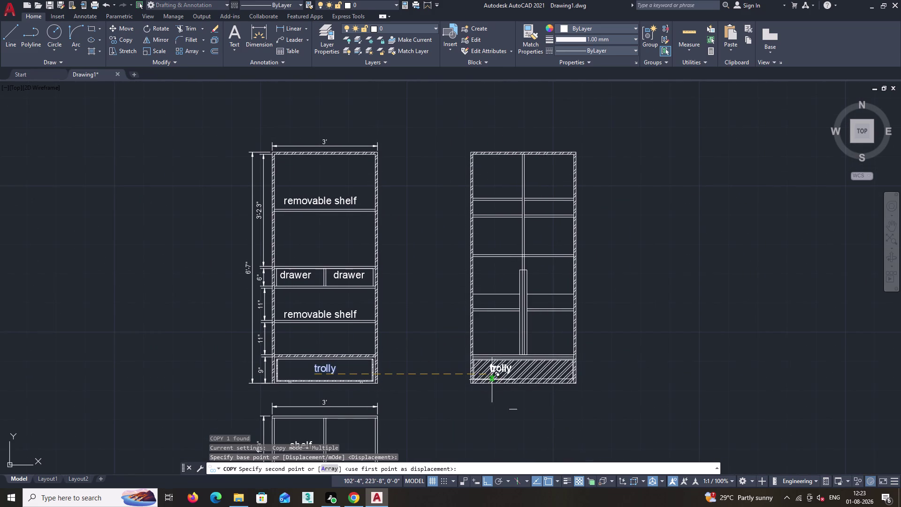
scroll(up, 3)
scroll(up, 3)
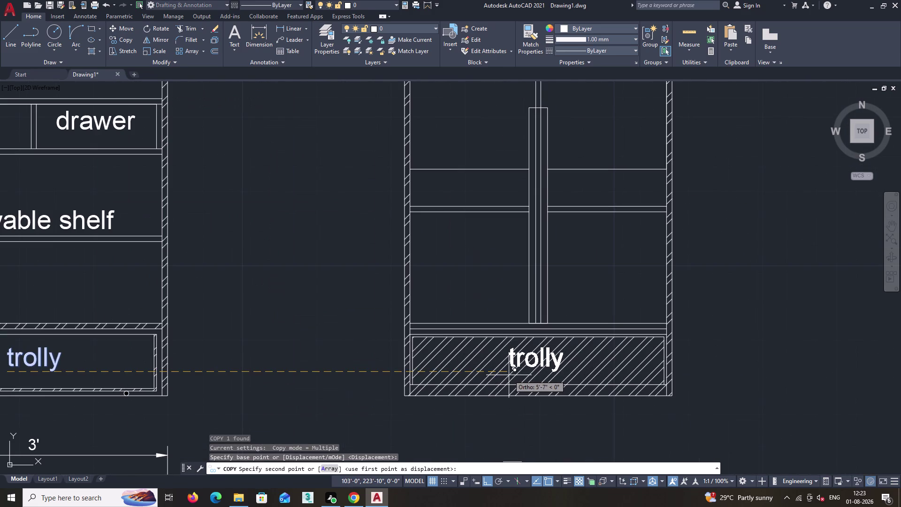
click(508, 375)
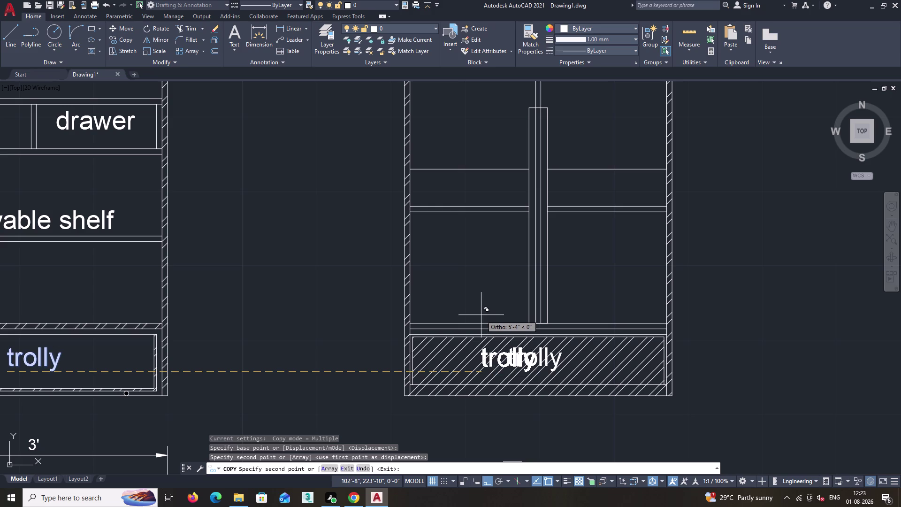
Place a second trolly copy in the compartment above and edit it.
key(F8)
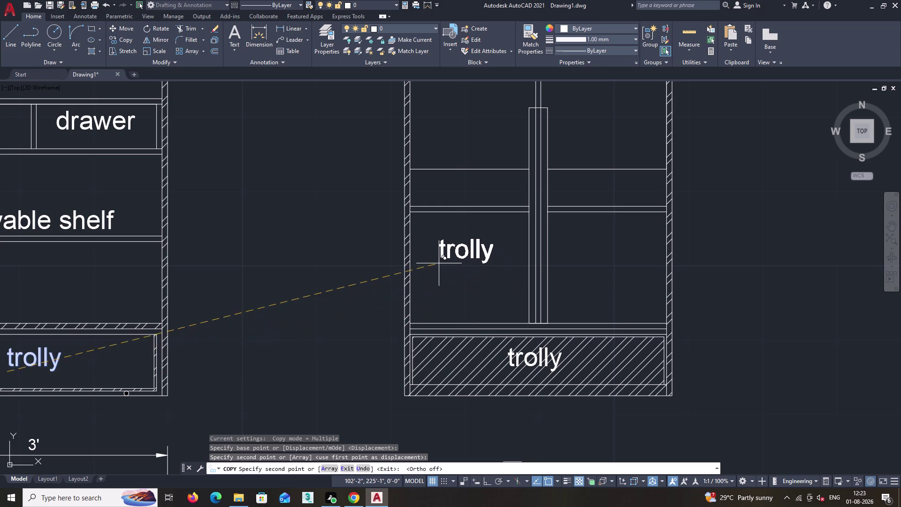
click(435, 260)
key(Escape)
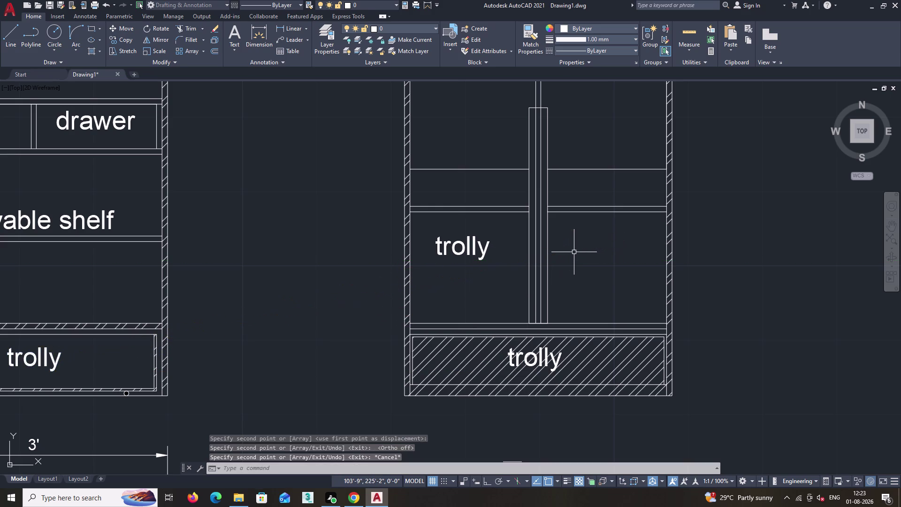
double_click(469, 251)
Replace the copied label's text with 'openable shutters' on two lines.
click(493, 250)
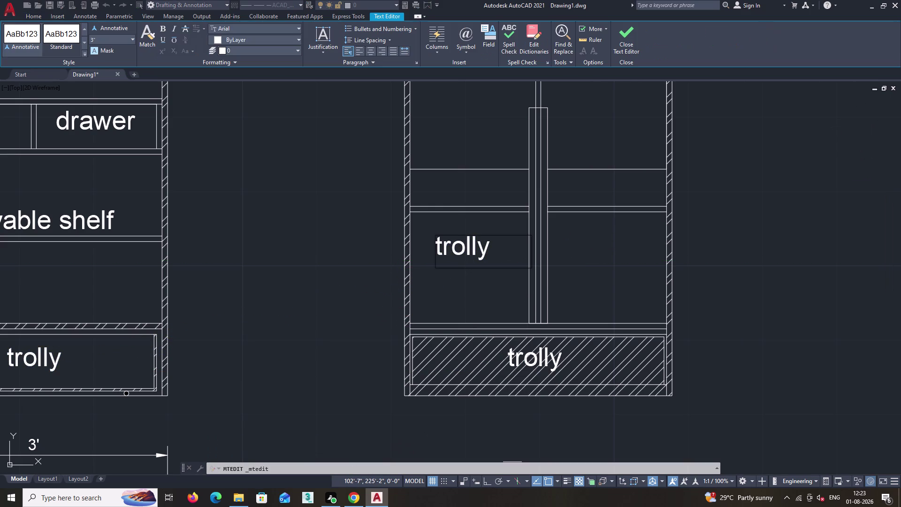
key(BackSpace)
key(BackSpace)
key(BackSpace)
key(BackSpace)
key(BackSpace)
key(BackSpace)
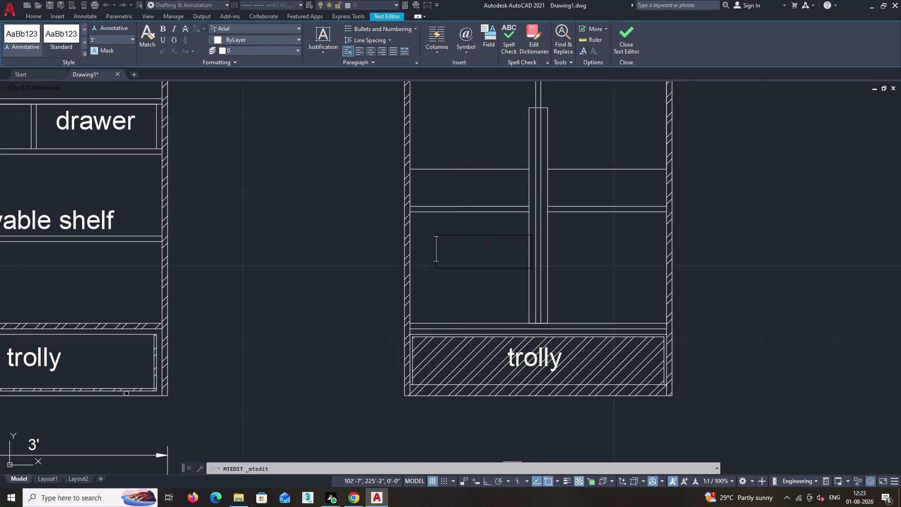
key(o)
text(p)
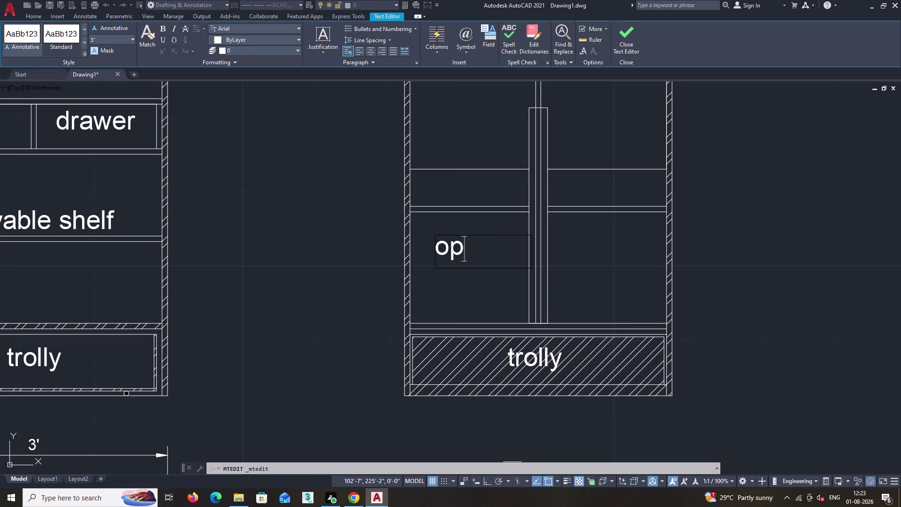
text(enab)
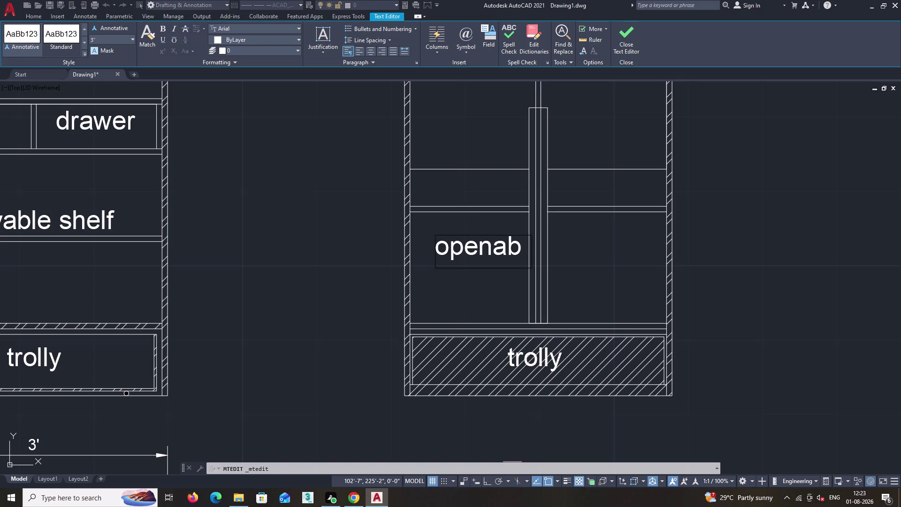
text(le)
key(space)
text(shutte)
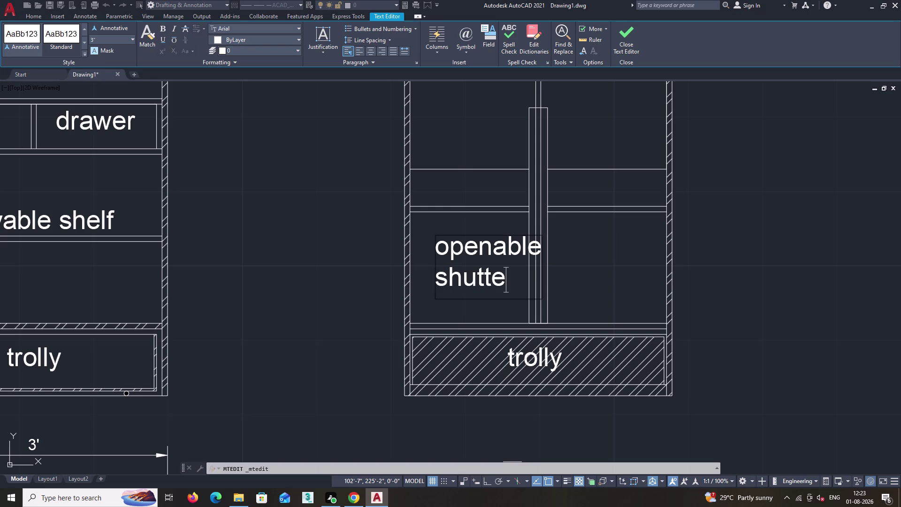
text(rs)
click(623, 37)
click(499, 253)
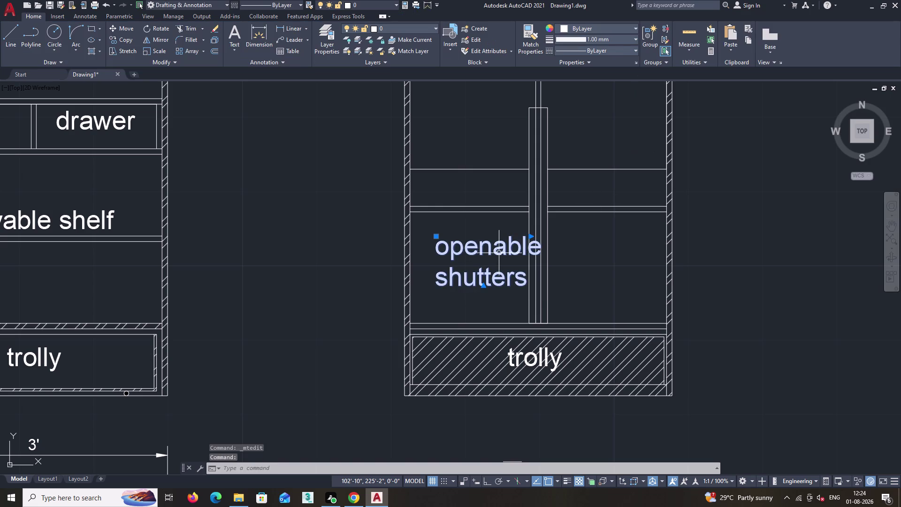
Move the openable shutters label slightly to the left.
text(m)
key(space)
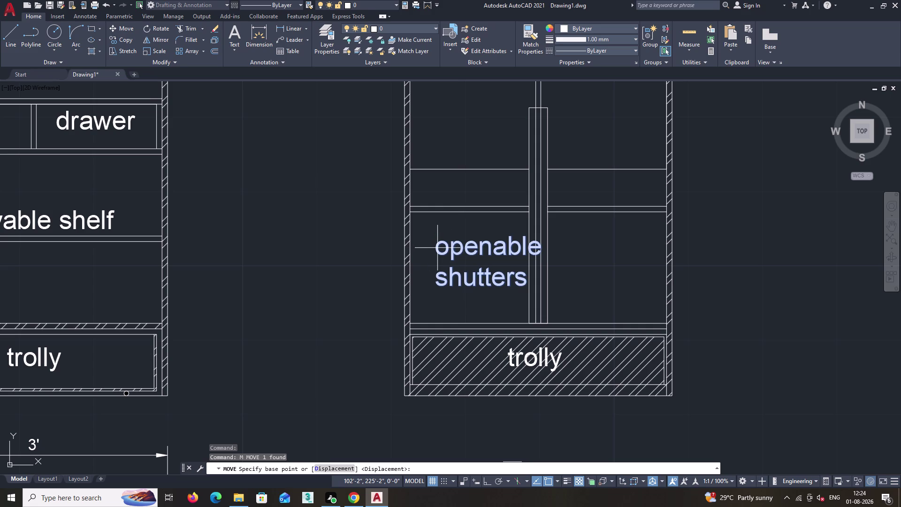
click(437, 247)
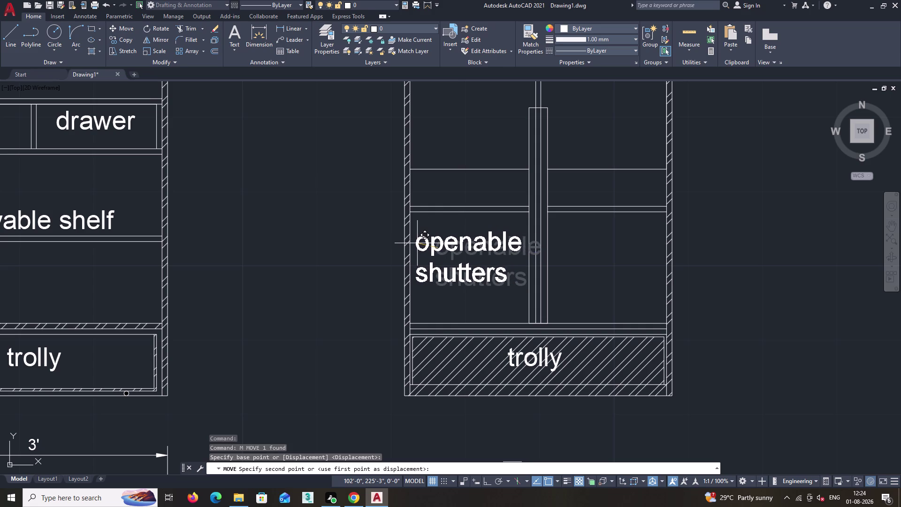
click(418, 243)
scroll(down, 3)
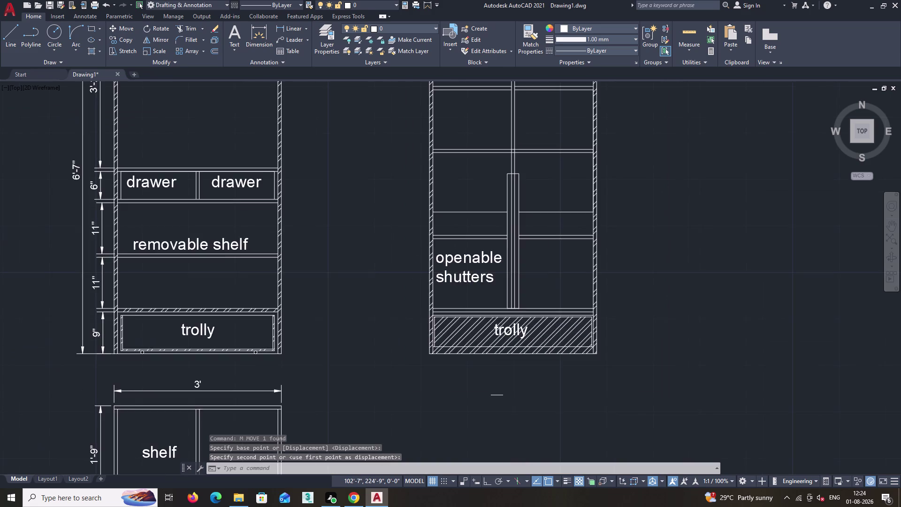
Copy the label into the right compartment and show the copy's properties.
click(477, 269)
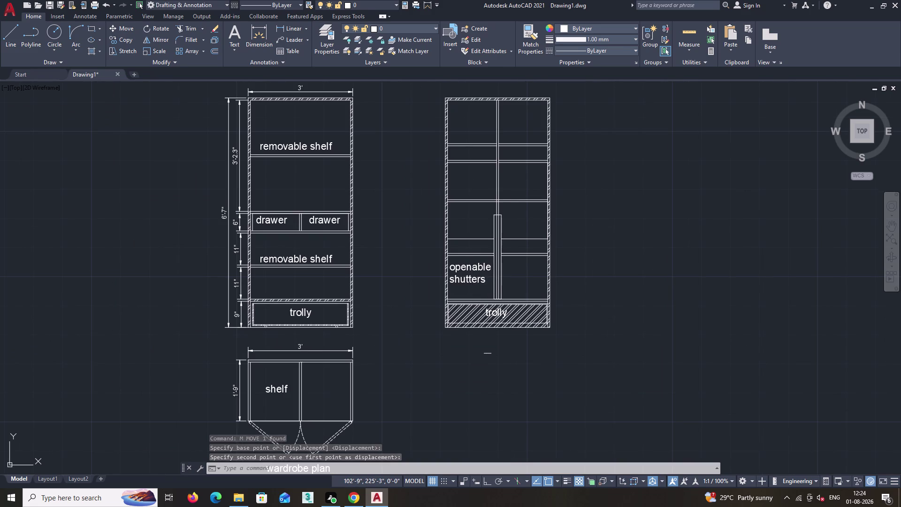
text(c)
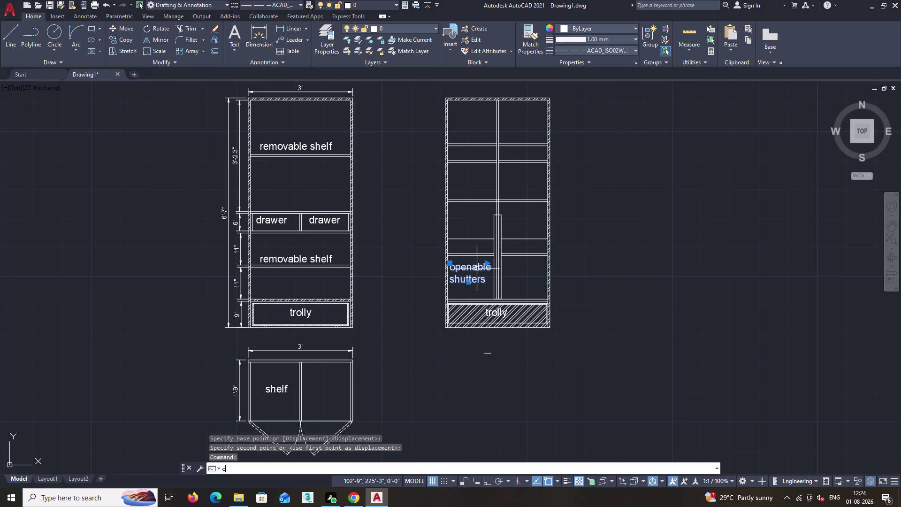
text(o)
key(Return)
scroll(up, 3)
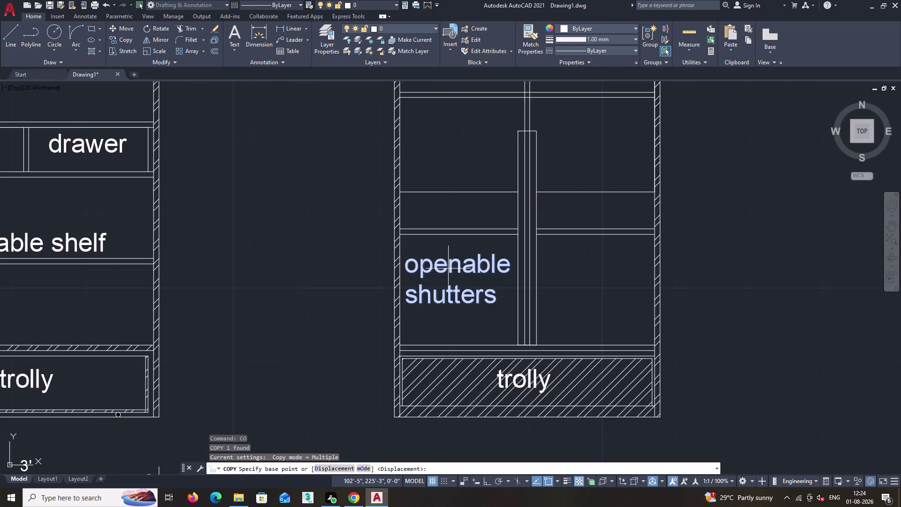
click(405, 254)
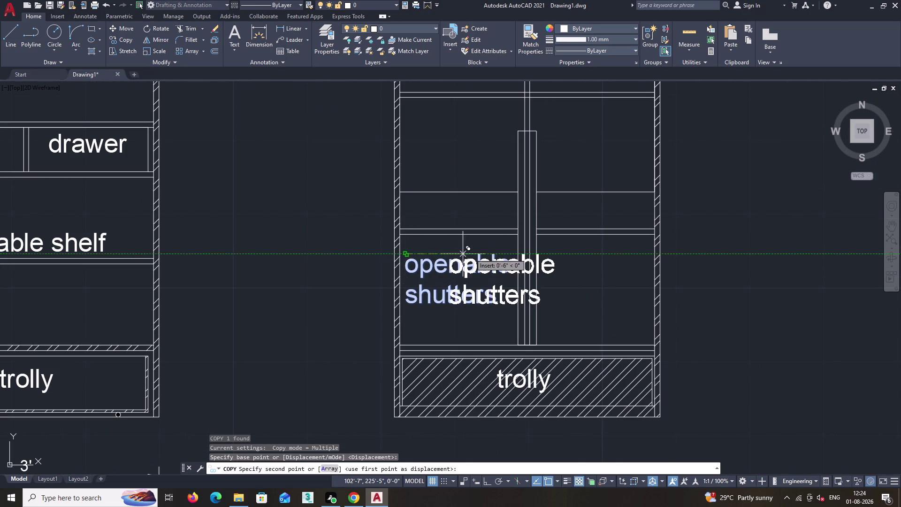
click(545, 252)
key(space)
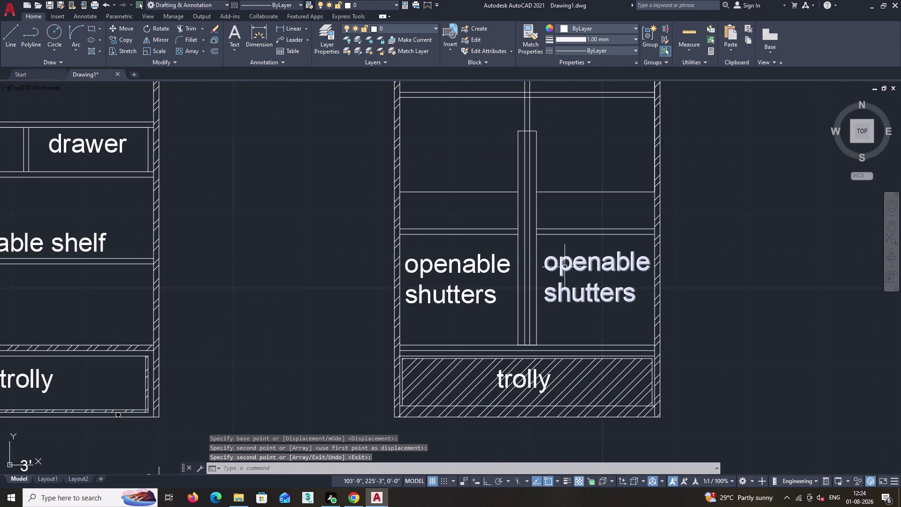
click(564, 267)
text(pr)
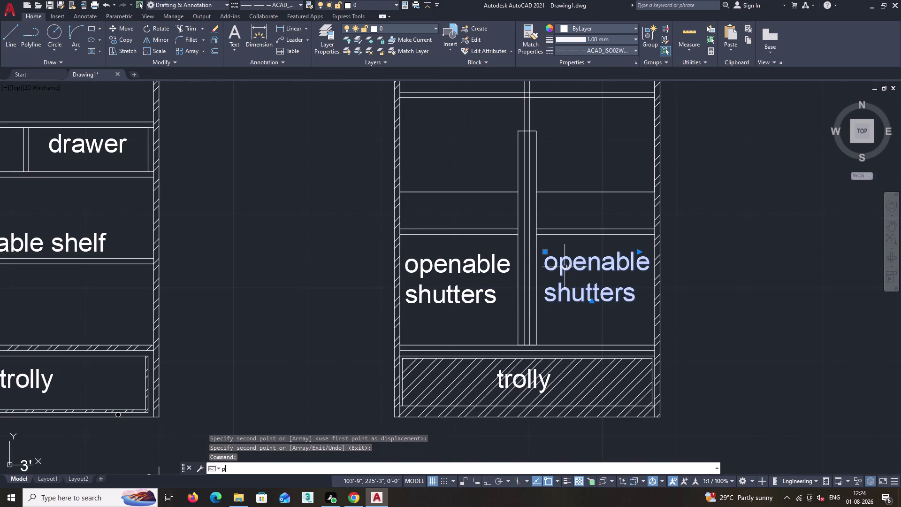
key(Return)
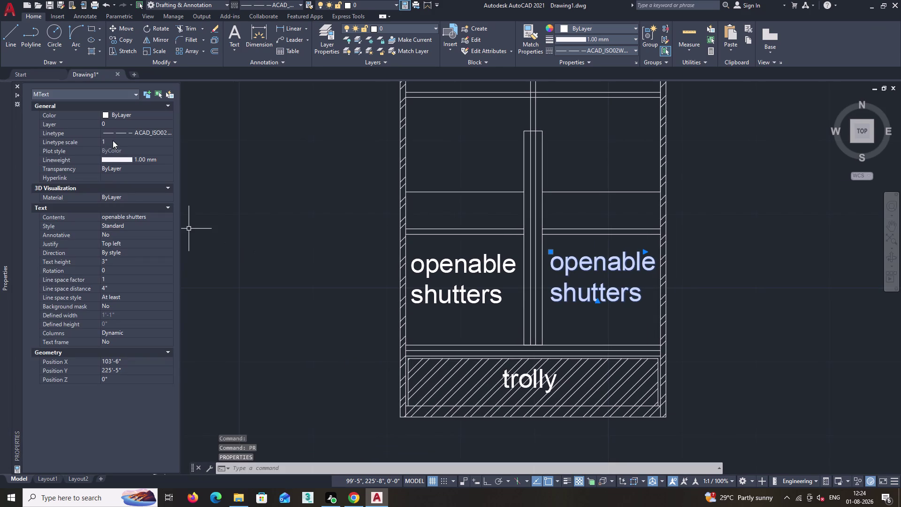
Set a property value to .5 and the copied label's text height to 2".
click(113, 141)
key(BackSpace)
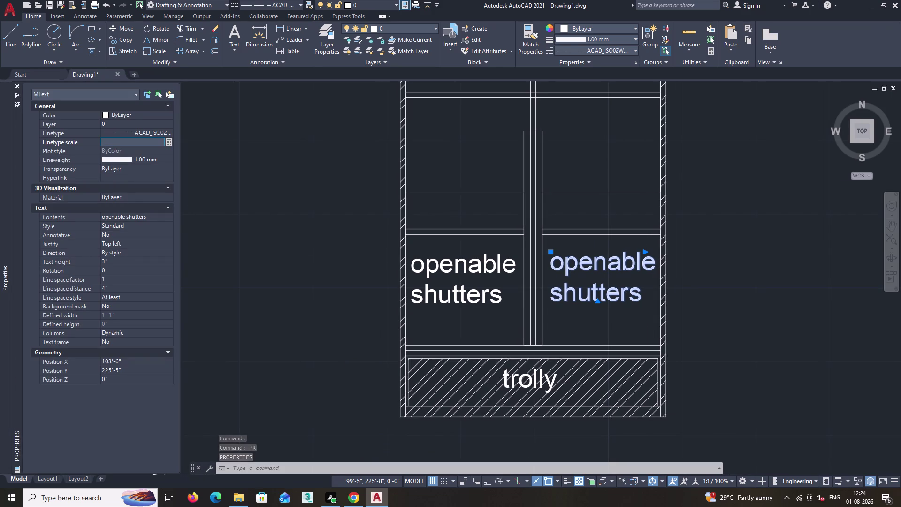
text(.5)
key(Return)
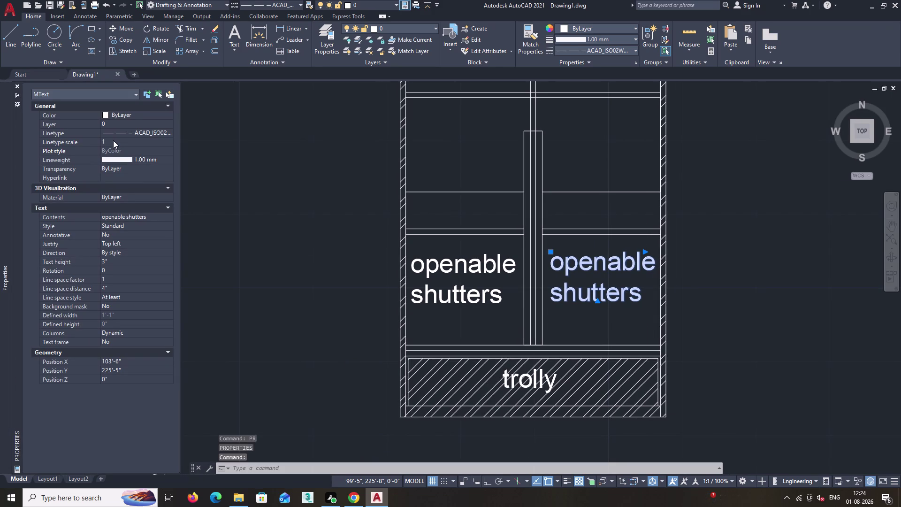
click(118, 258)
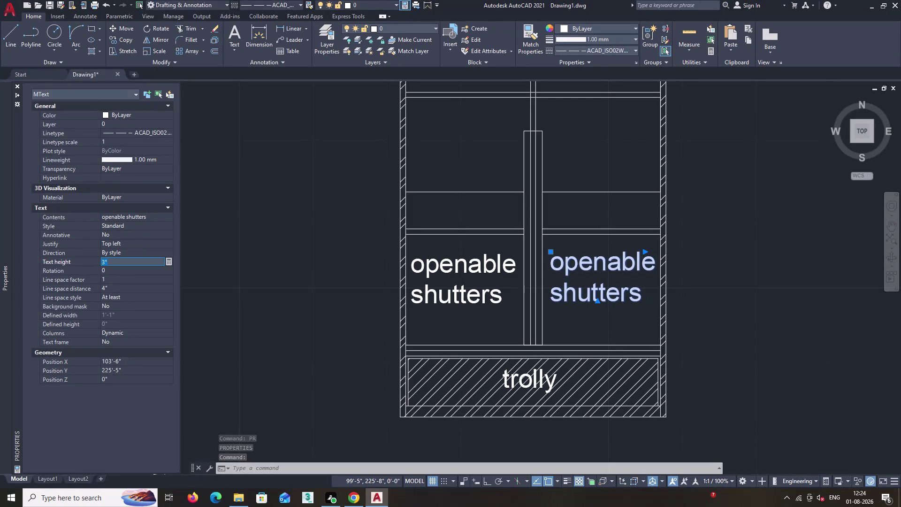
key(BackSpace)
text(2)
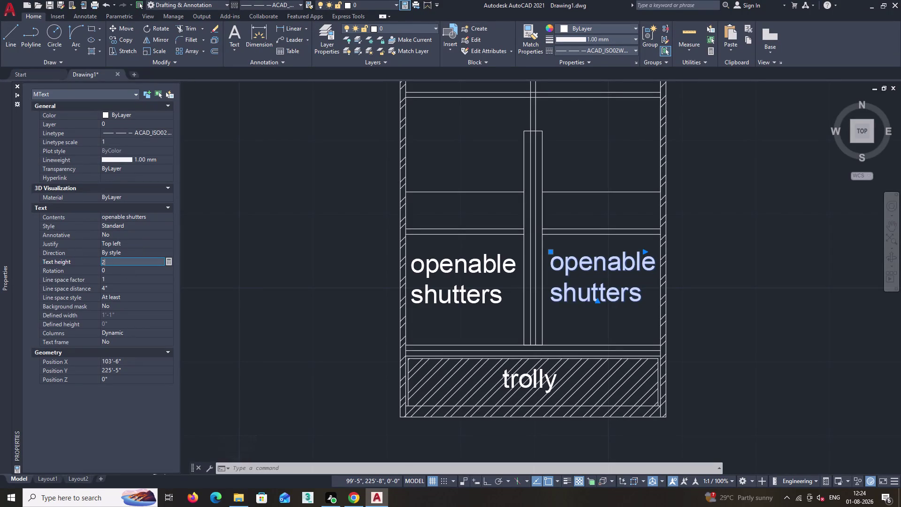
text(")
key(Return)
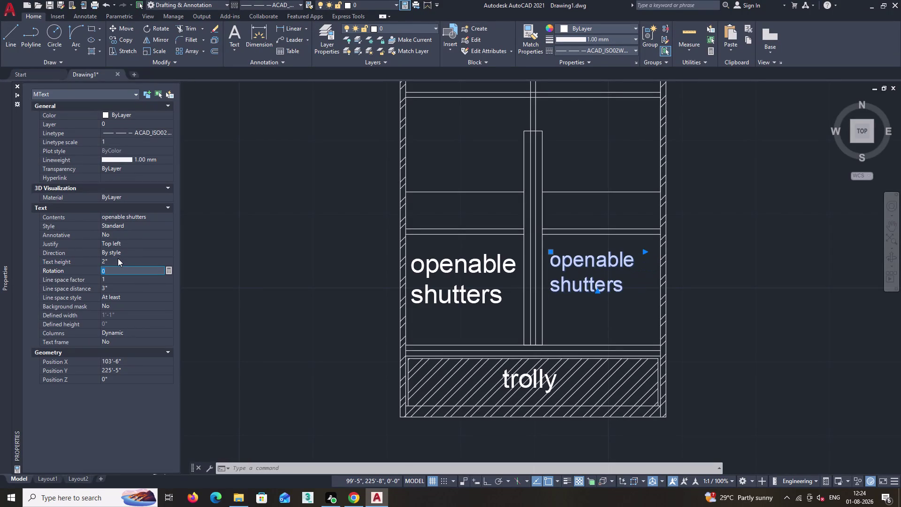
Re-enter the text height (1', 1.5") and close the Properties palette.
click(116, 257)
key(BackSpace)
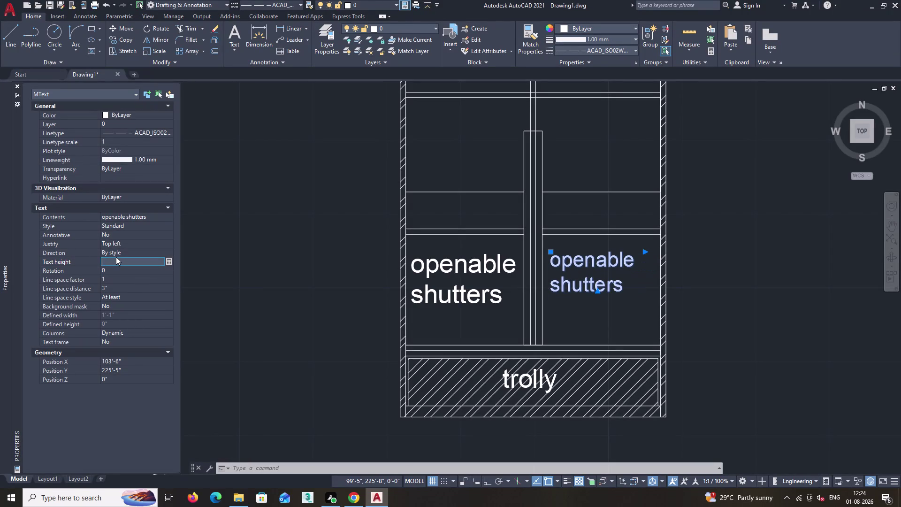
text(1')
key(Return)
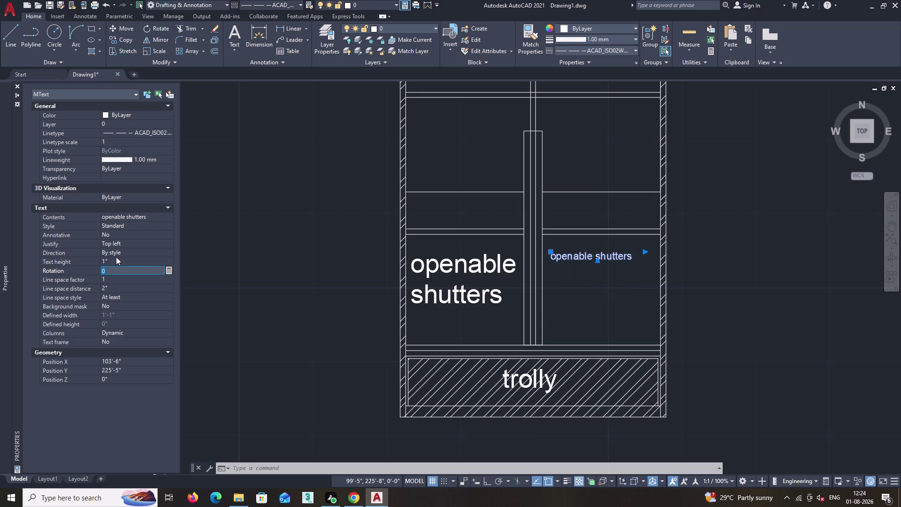
click(116, 256)
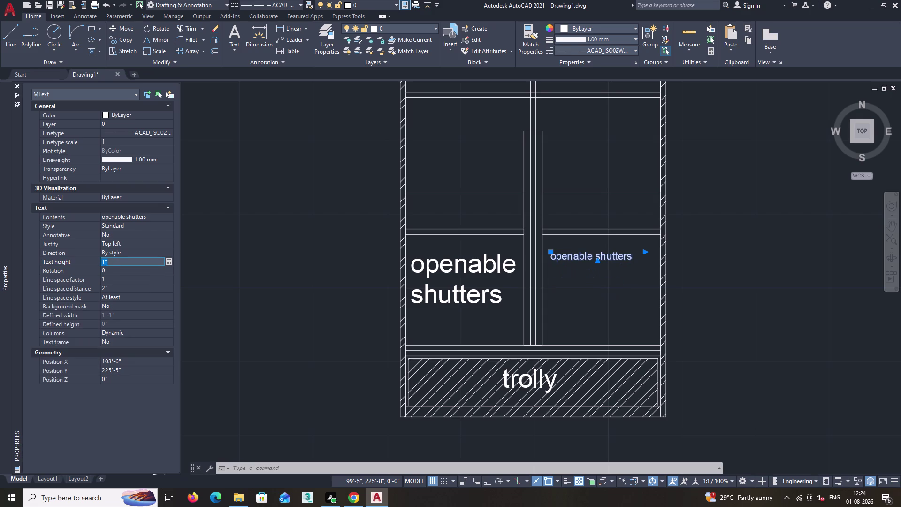
key(BackSpace)
text(1)
text(.5)
key(shift+quotedbl)
key(Return)
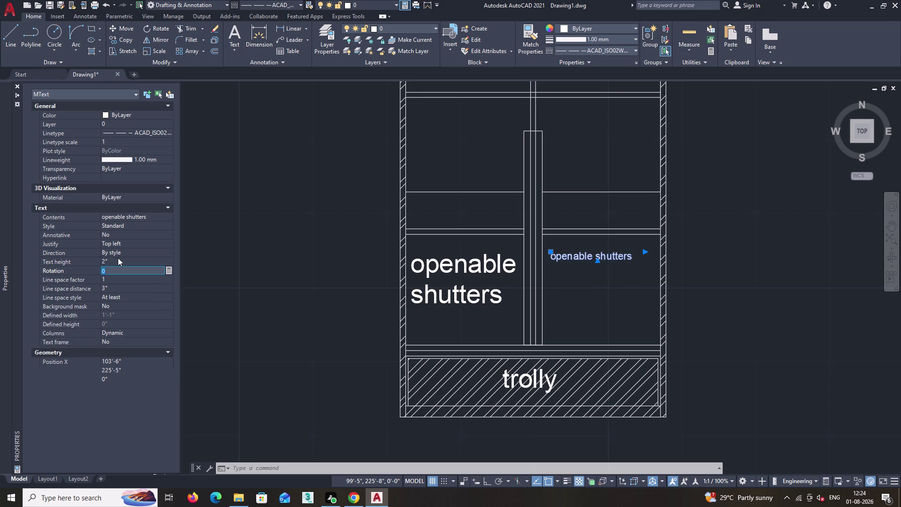
click(13, 84)
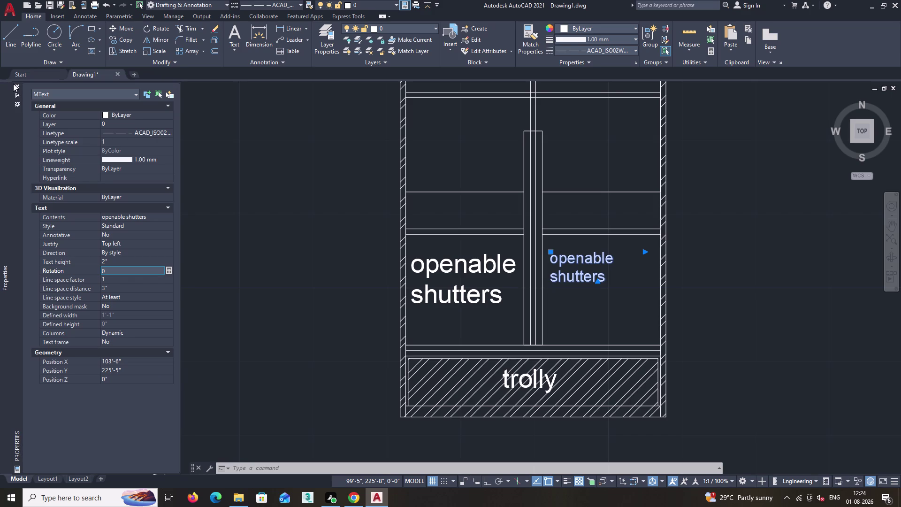
click(18, 86)
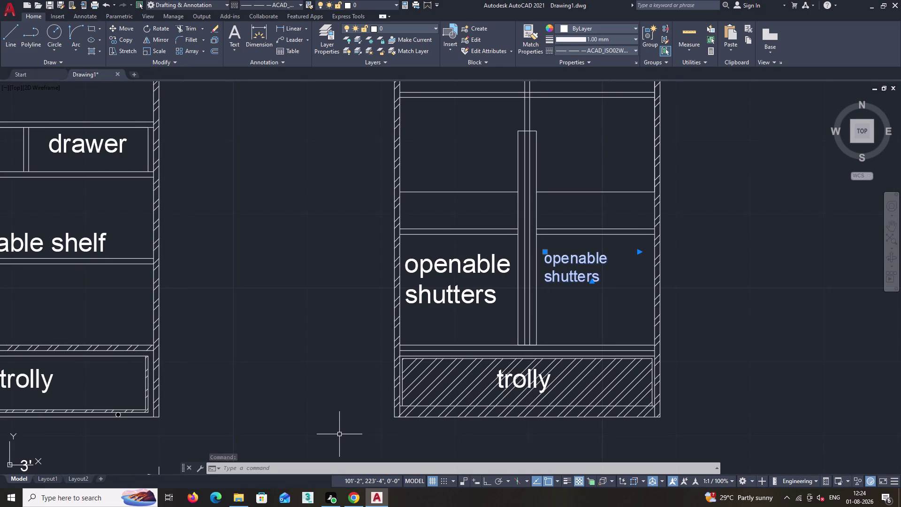
Start the Match Properties command with MA.
key(m)
key(Escape)
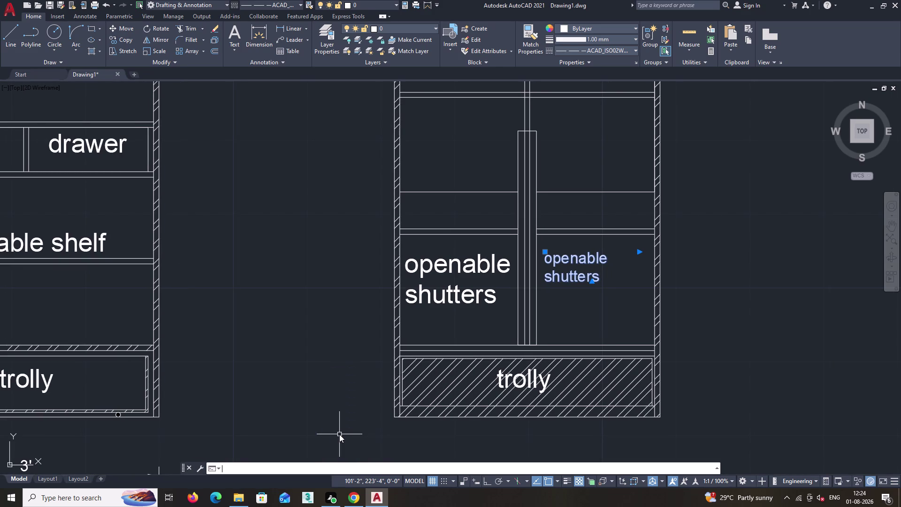
key(n)
key(Escape)
text(m)
text(a)
key(Return)
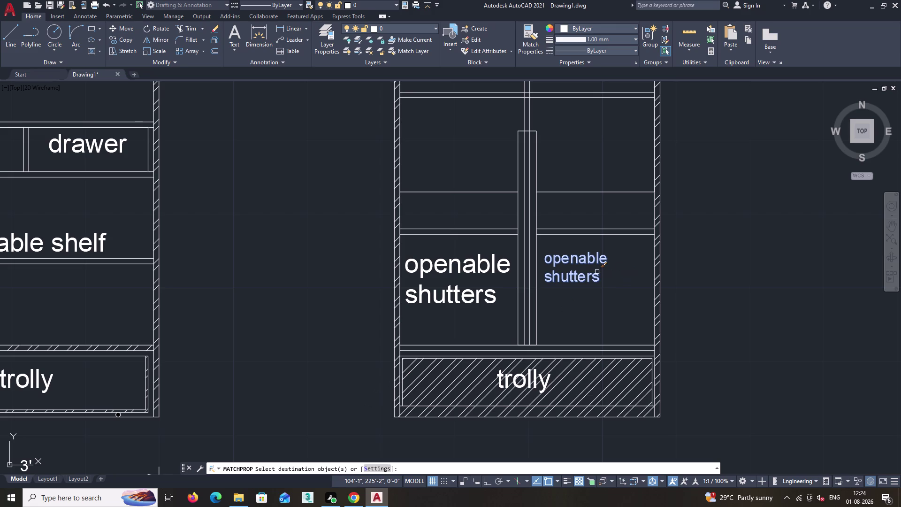
Match the smaller label's format onto the left label, both removable shelf and both drawer labels.
click(591, 273)
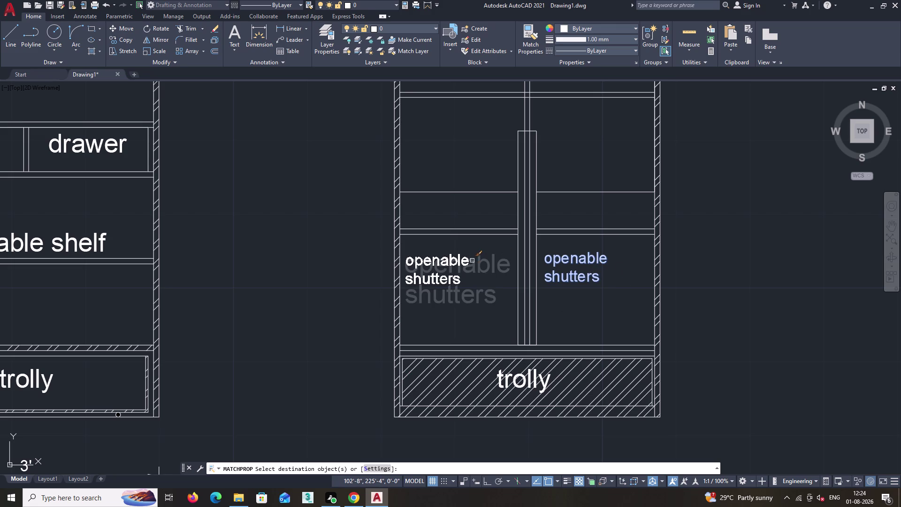
click(472, 260)
scroll(down, 3)
middle_drag(358, 306, 485, 321)
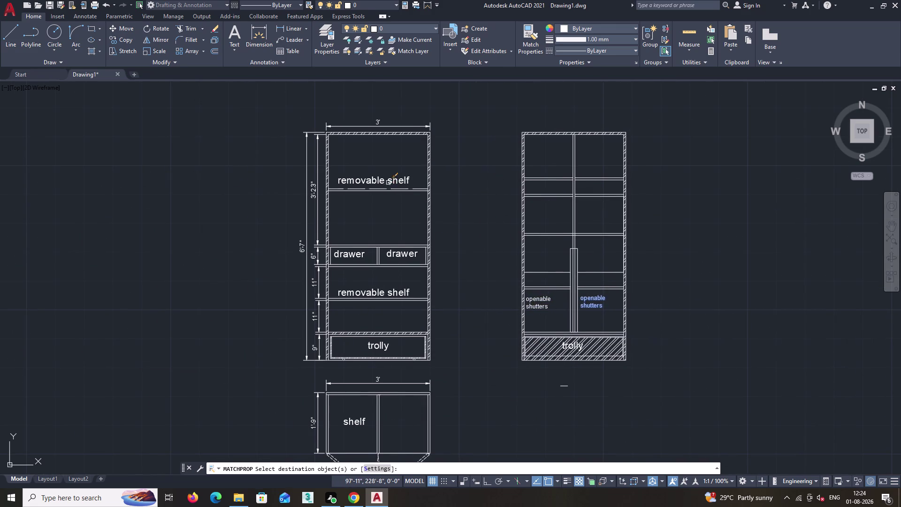
click(386, 179)
click(406, 254)
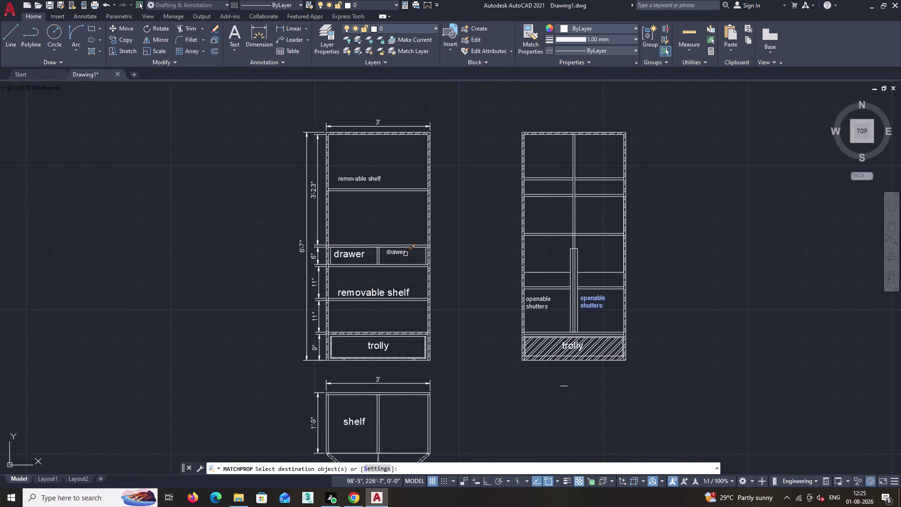
click(354, 253)
click(399, 293)
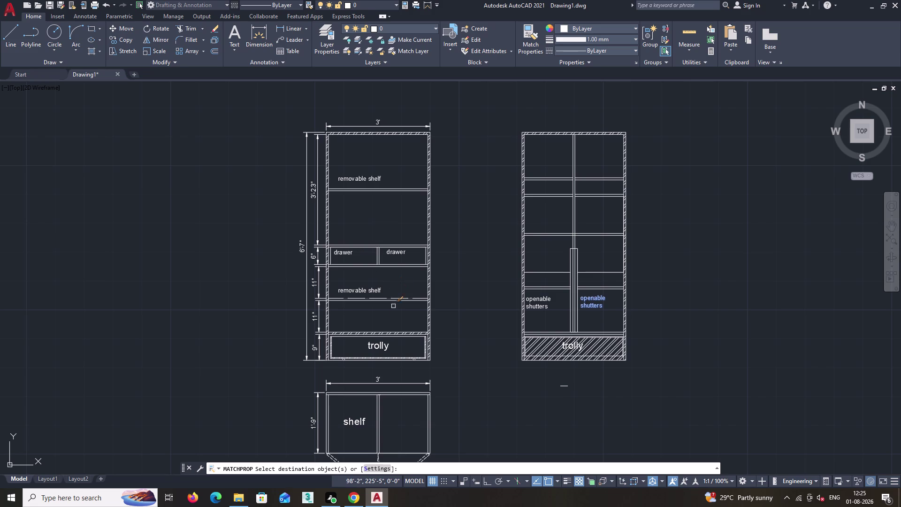
Apply the smaller text to both openable shutters labels and the trolly label.
click(386, 345)
click(350, 425)
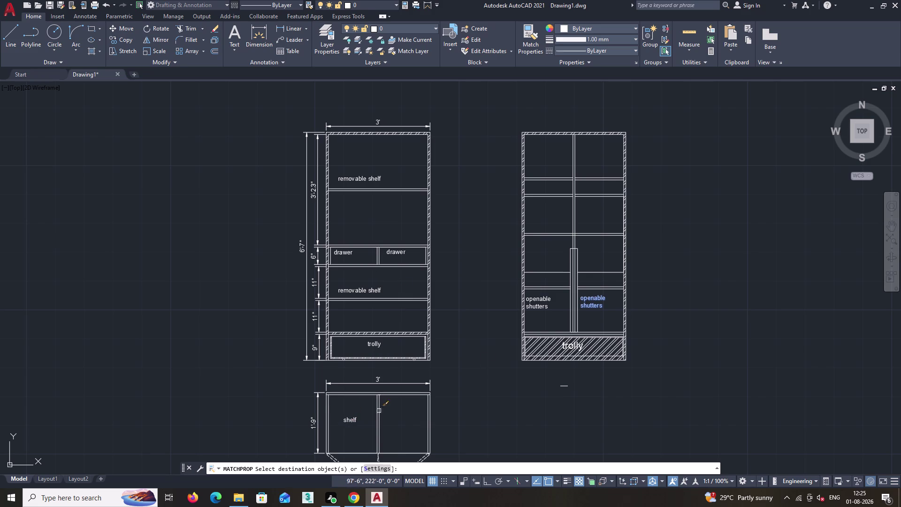
scroll(up, 3)
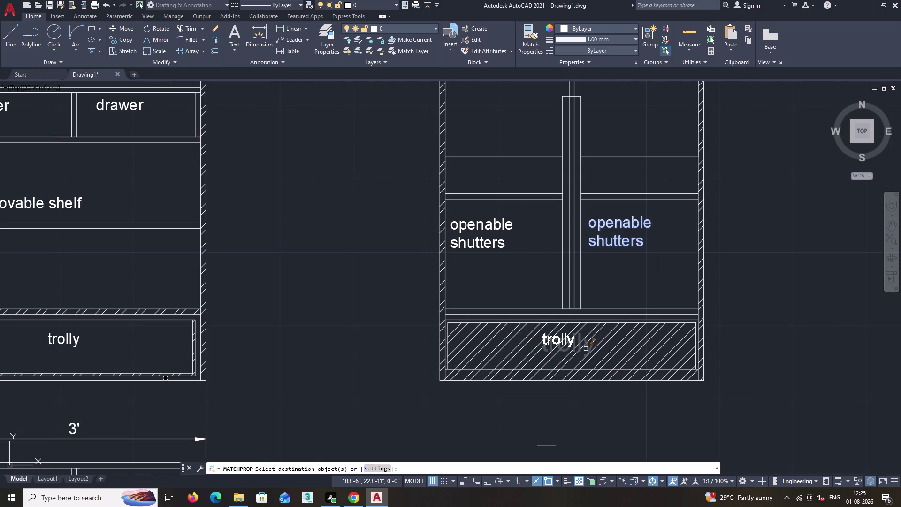
click(586, 348)
key(space)
scroll(down, 3)
middle_drag(362, 328, 364, 328)
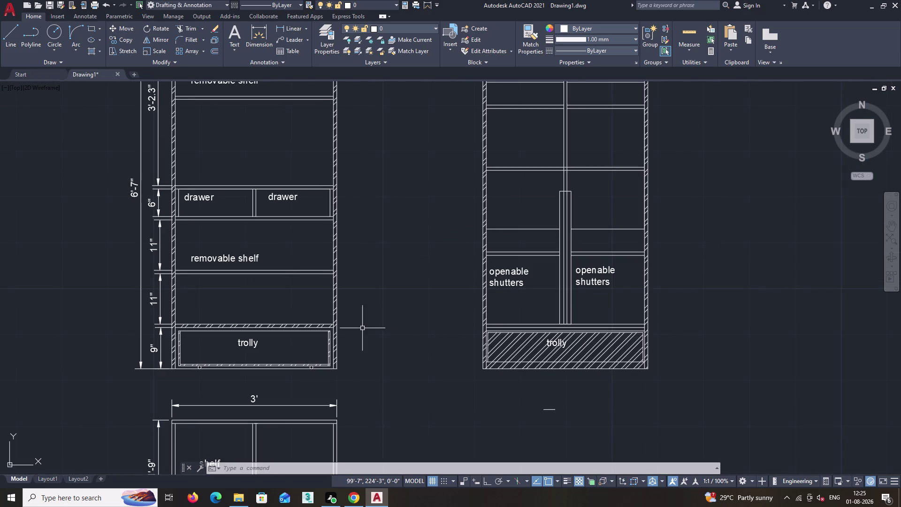
Add a 3' linear dimension above the right elevation's top edge, corner to corner.
middle_drag(364, 328, 432, 343)
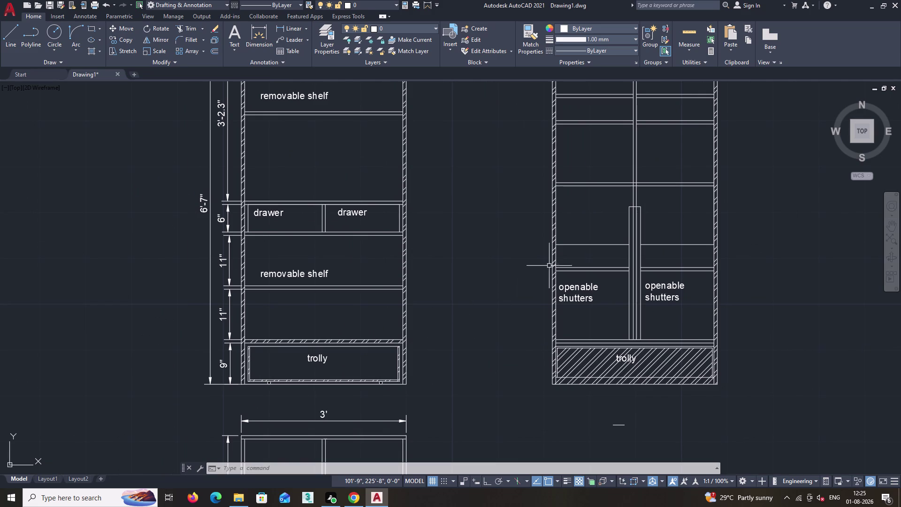
middle_drag(549, 266, 422, 379)
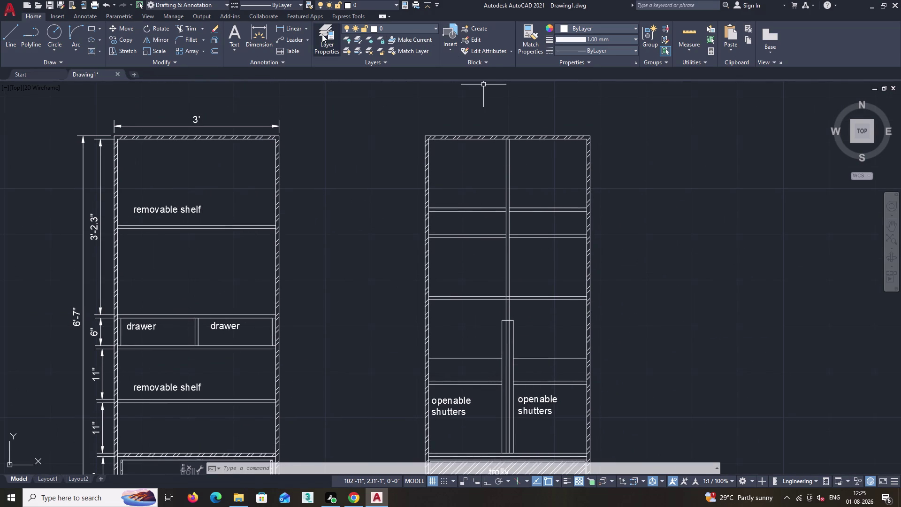
click(298, 28)
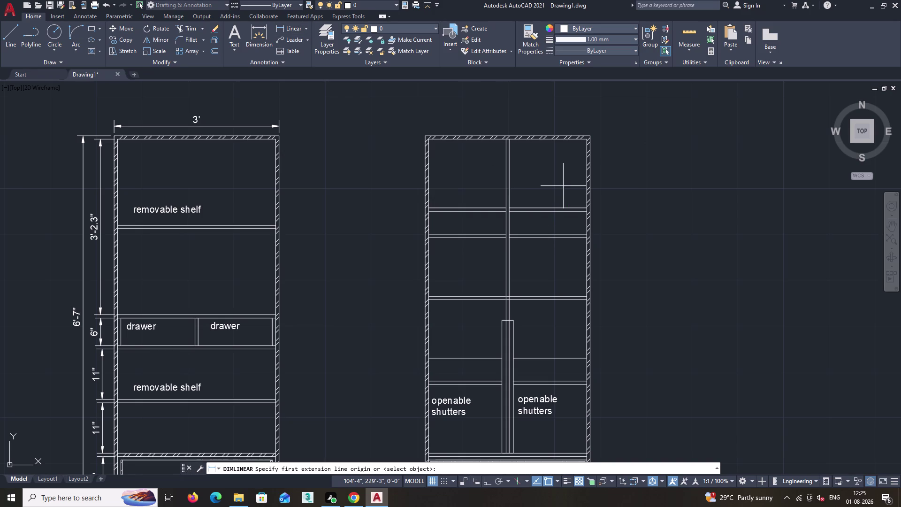
middle_drag(511, 183, 523, 222)
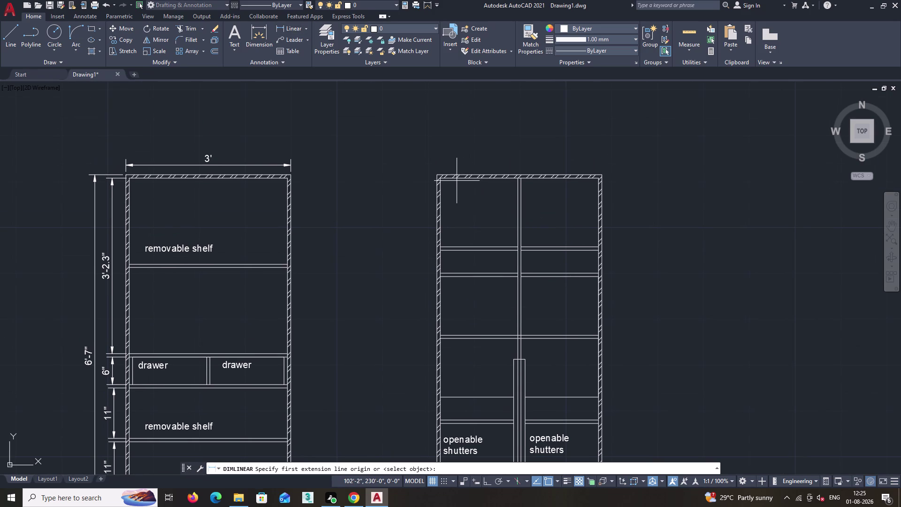
click(436, 173)
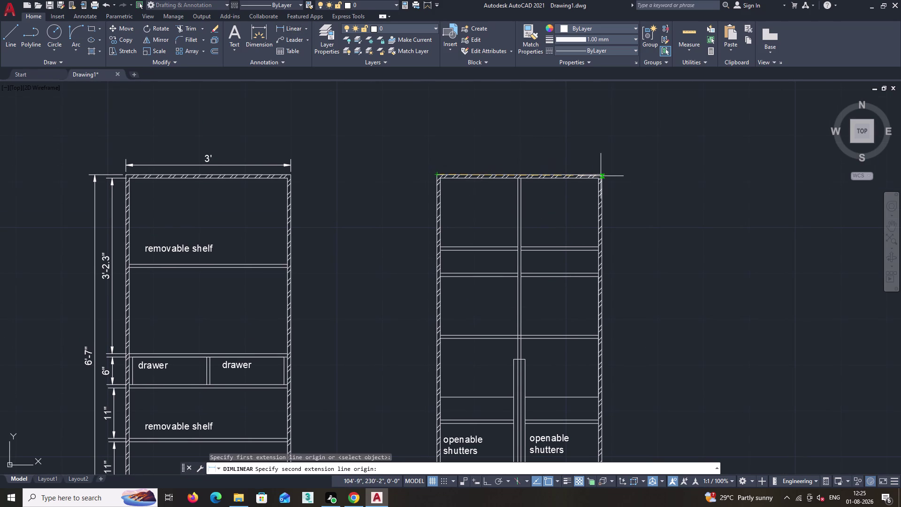
click(603, 175)
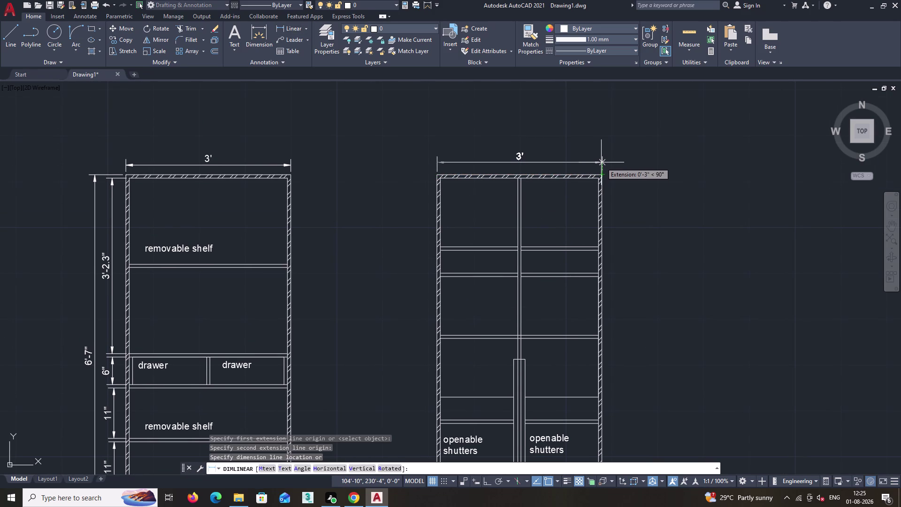
click(600, 165)
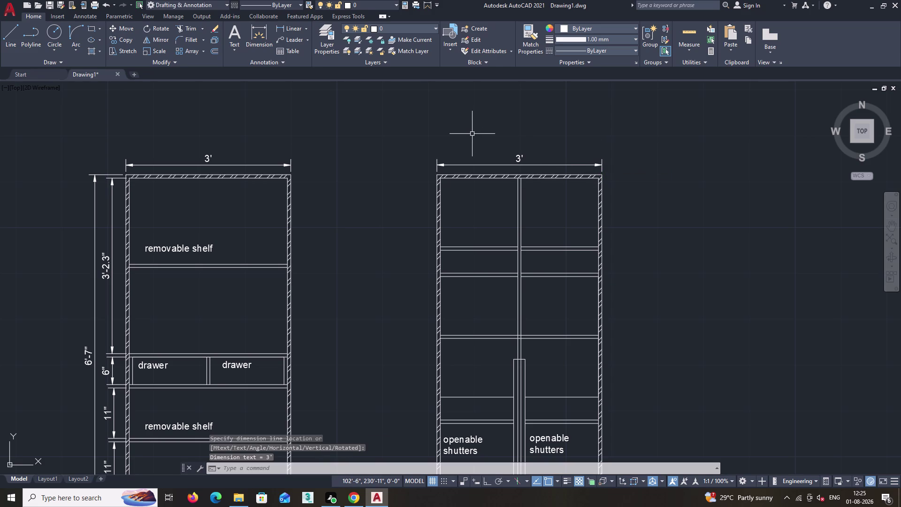
key(space)
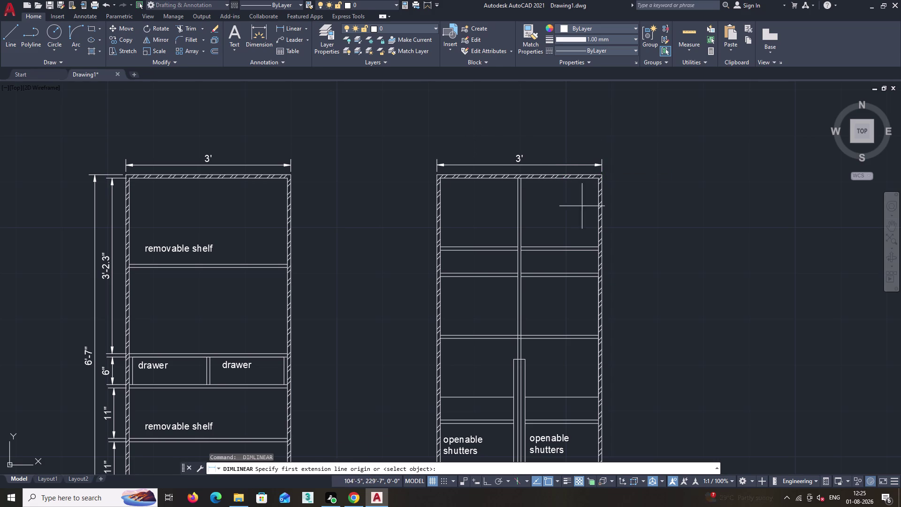
middle_drag(643, 398, 694, 151)
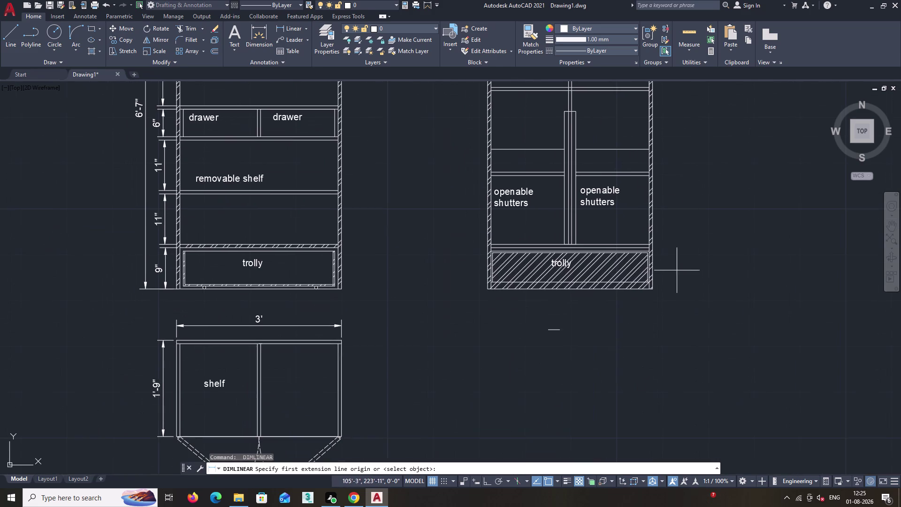
Add the 9" vertical dimension beside the trolly, redoing a mis-picked attempt.
scroll(up, 3)
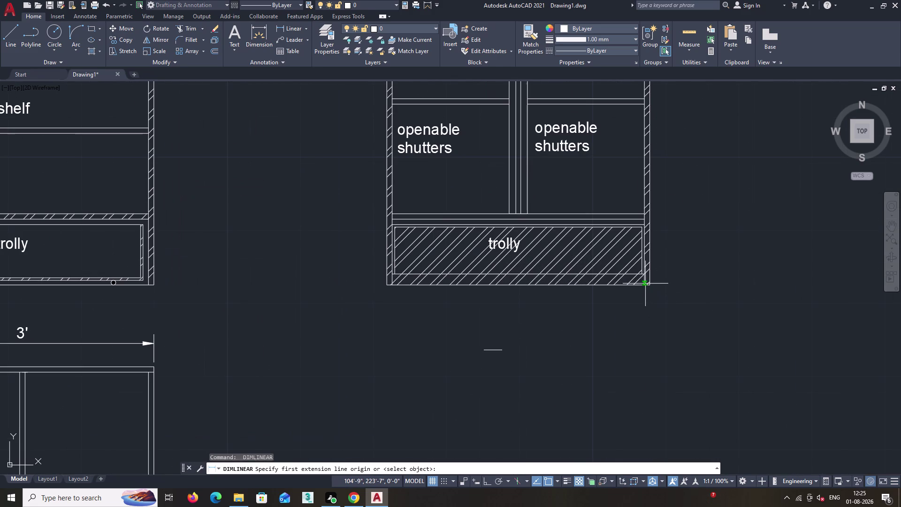
click(645, 285)
click(644, 225)
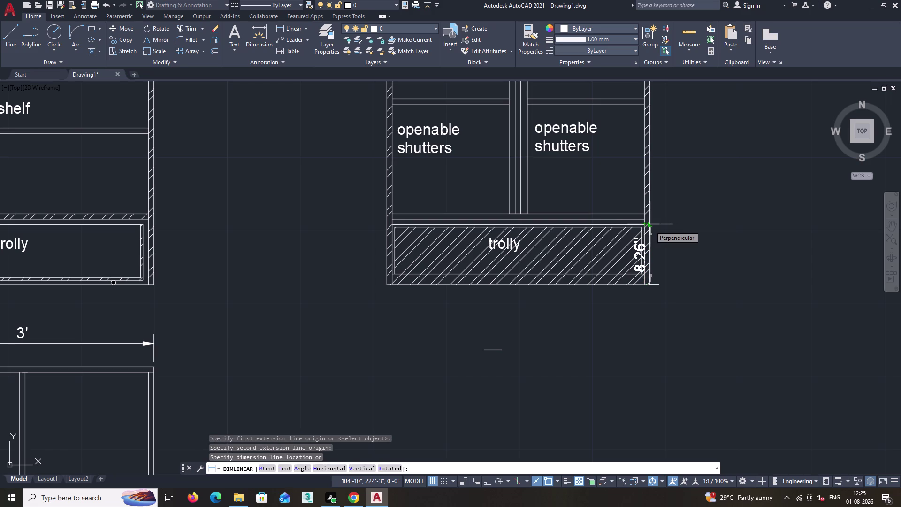
key(Escape)
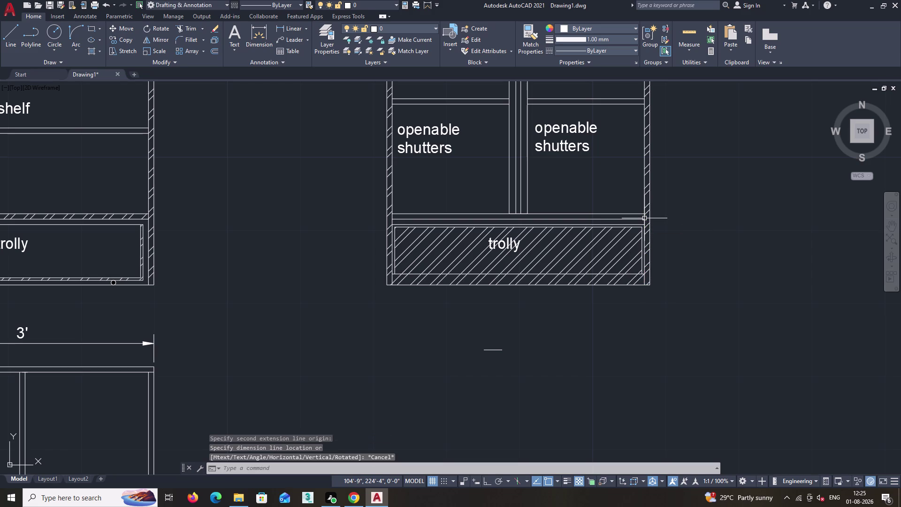
key(space)
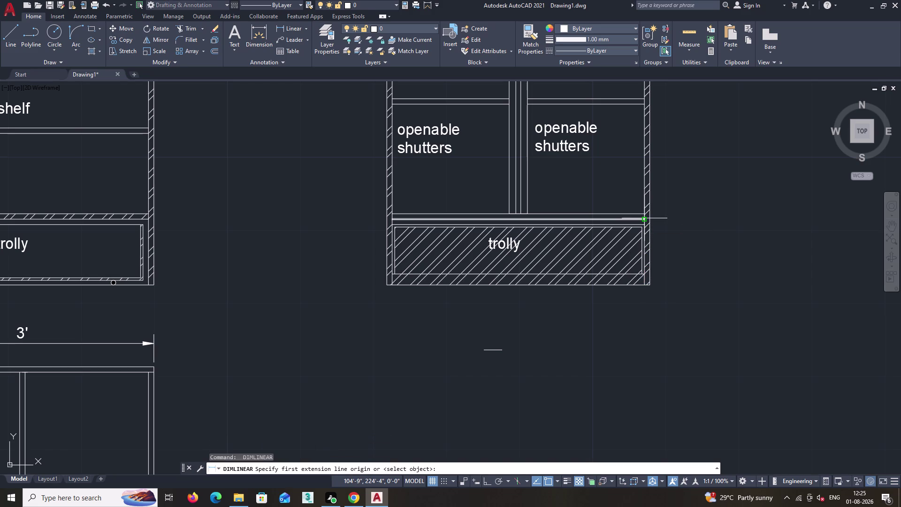
click(645, 218)
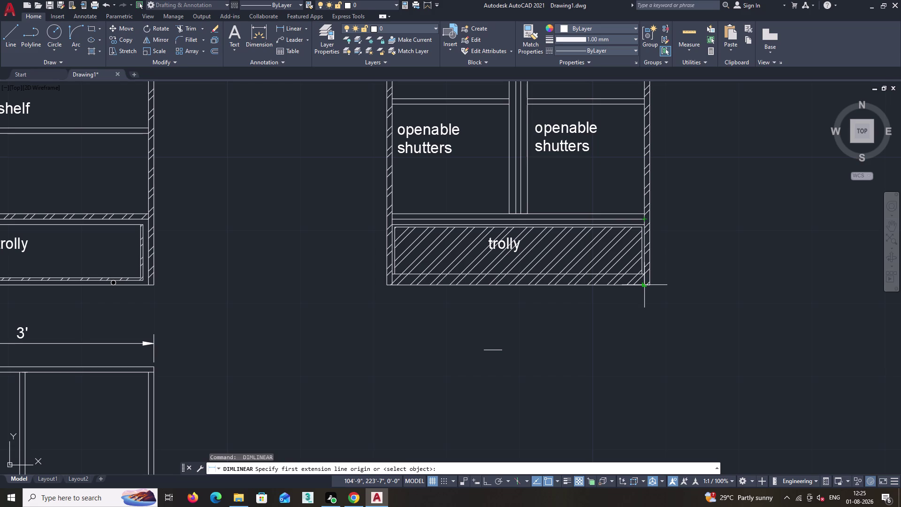
click(644, 286)
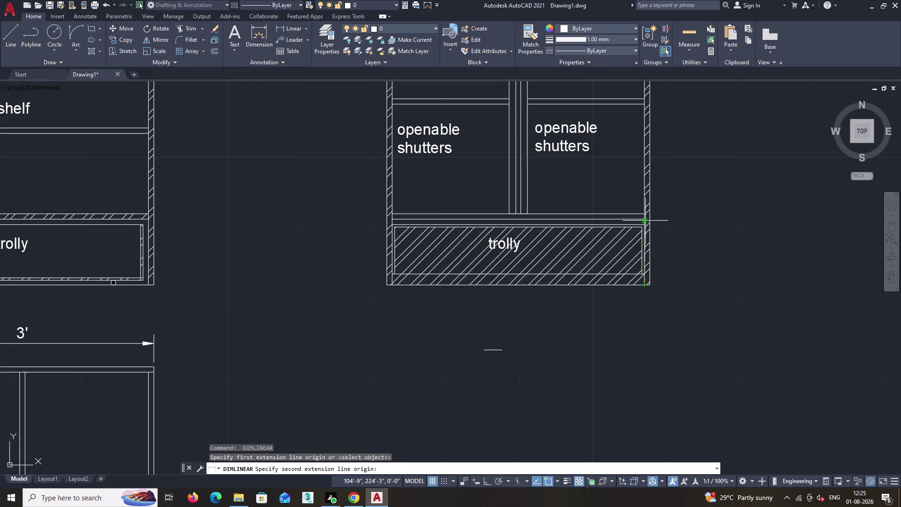
click(645, 219)
click(673, 227)
Add the 1'-3" vertical dimension beside the shutters.
key(space)
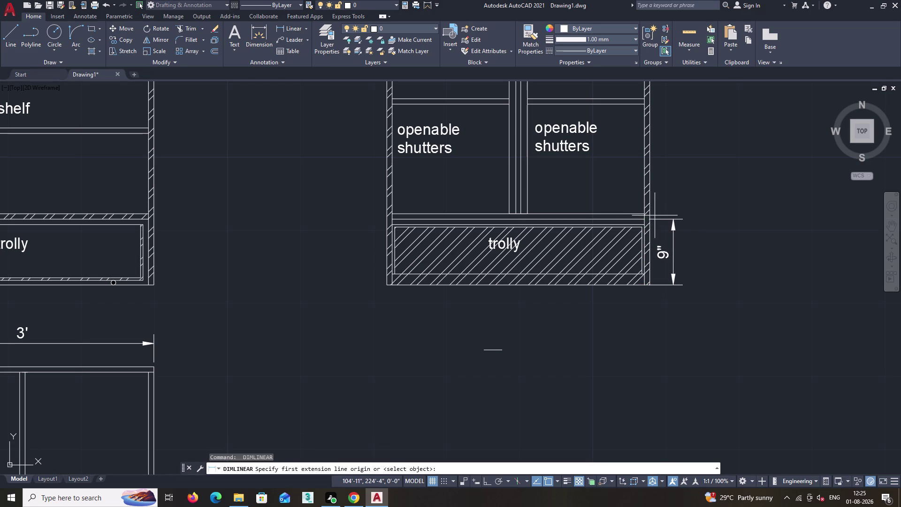
key(space)
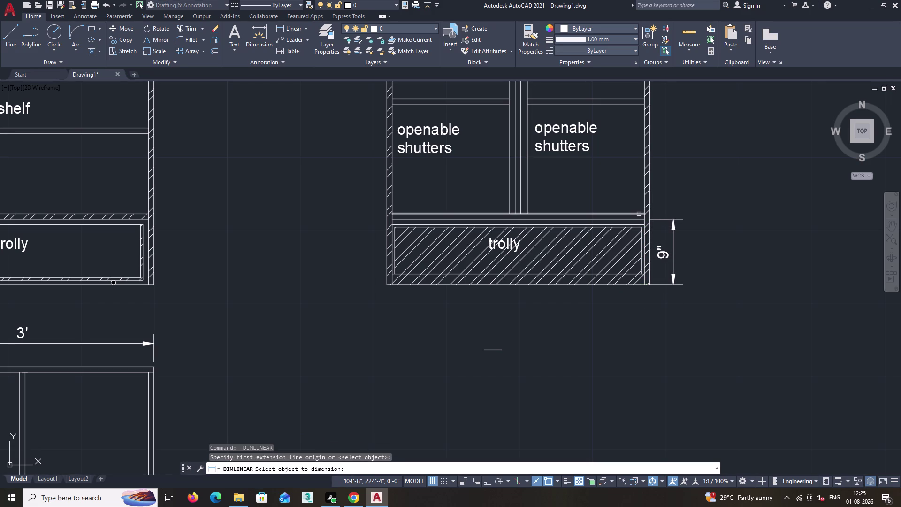
key(Escape)
key(space)
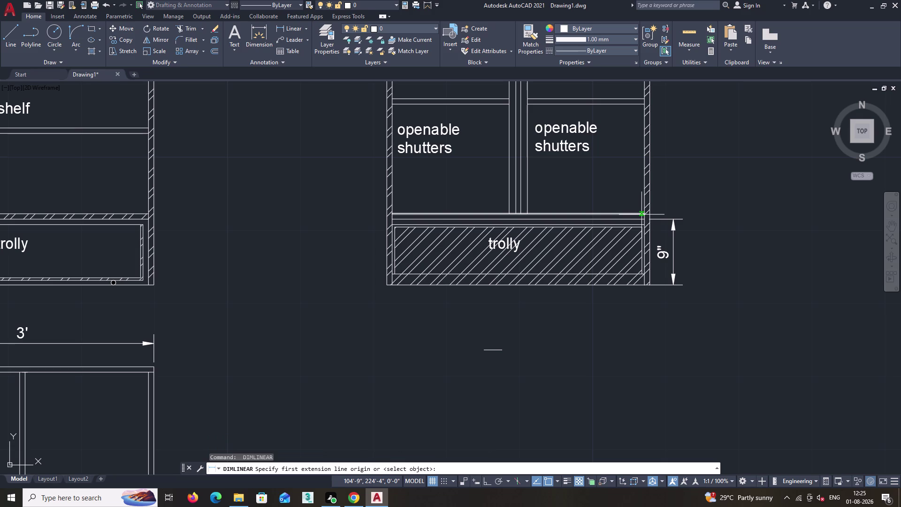
click(643, 214)
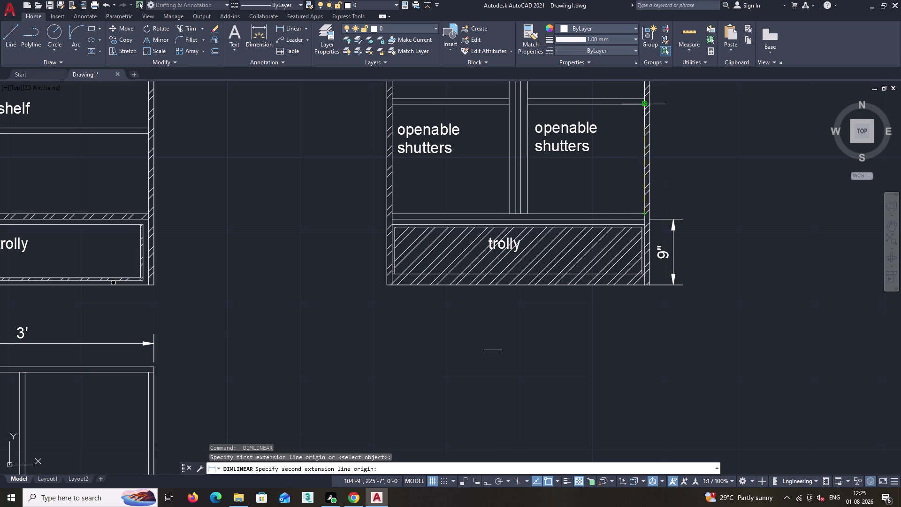
click(645, 104)
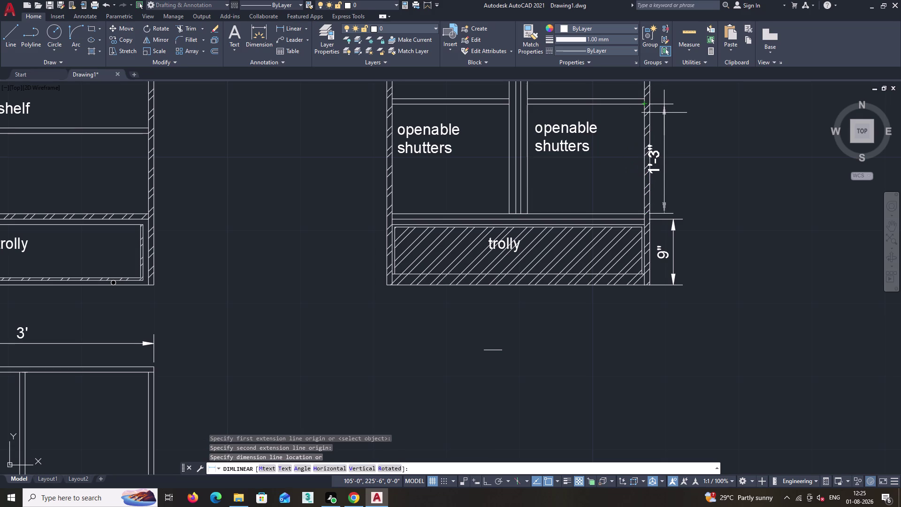
click(669, 115)
key(space)
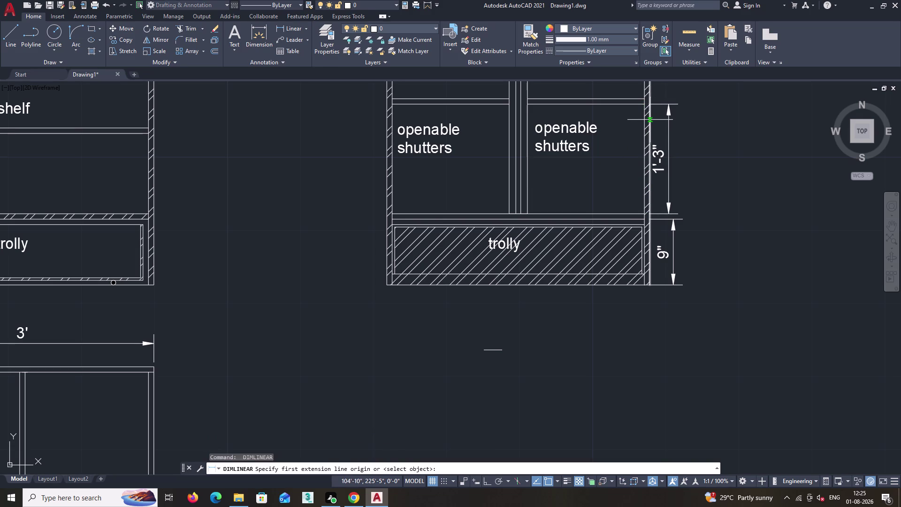
Add the 5" vertical dimension above the 1'-3" one.
middle_drag(640, 119, 612, 225)
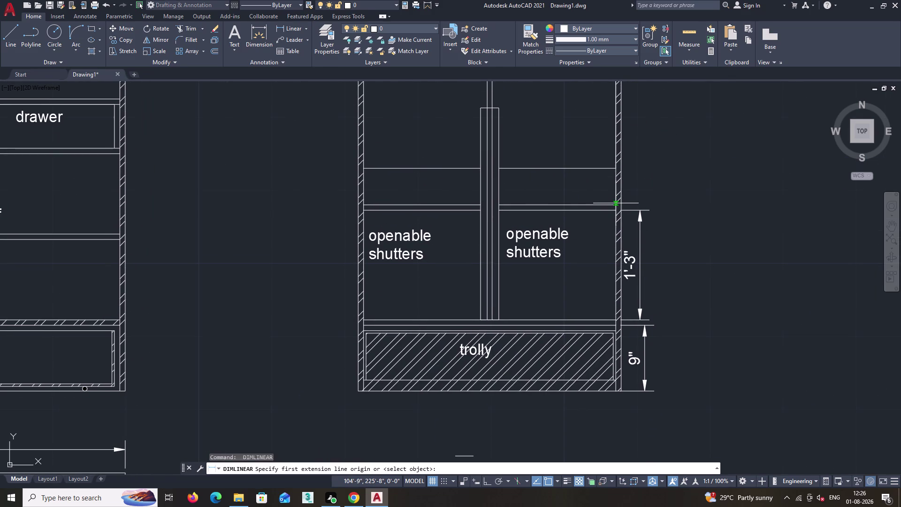
click(616, 205)
click(615, 166)
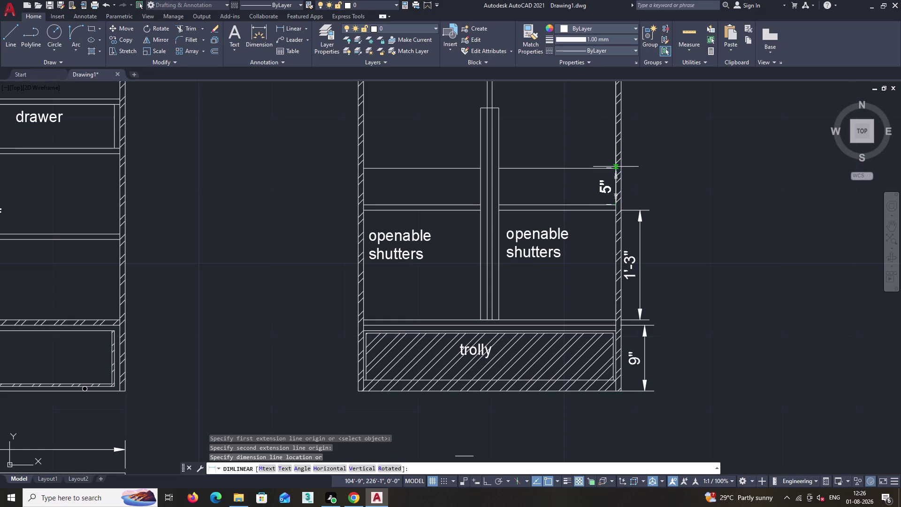
click(642, 173)
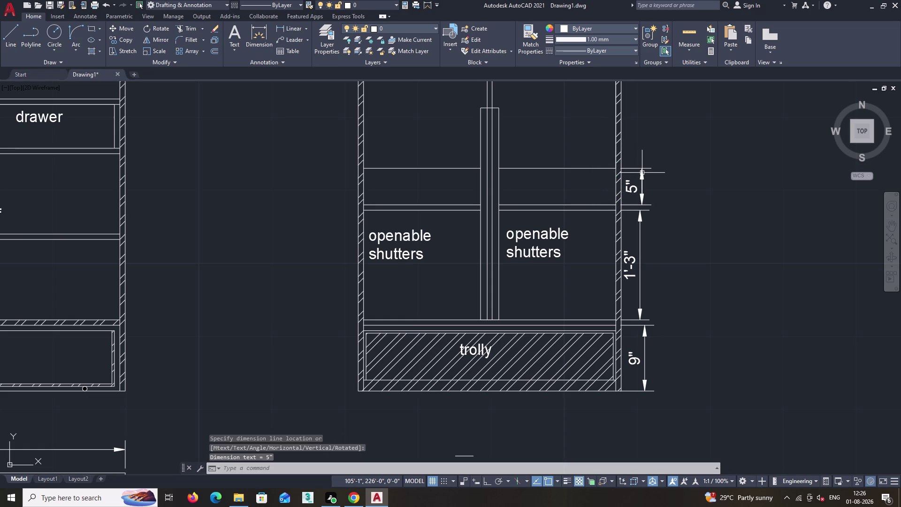
key(space)
middle_drag(601, 167, 589, 251)
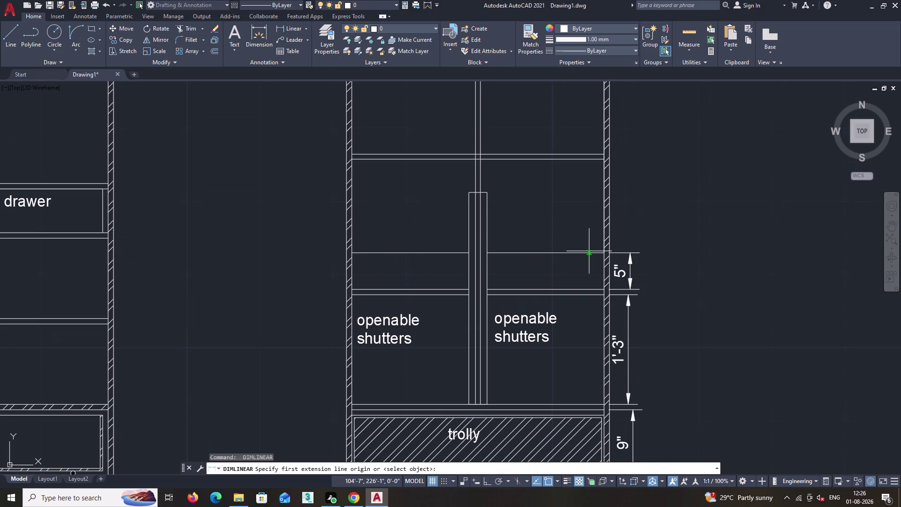
middle_drag(645, 186, 594, 375)
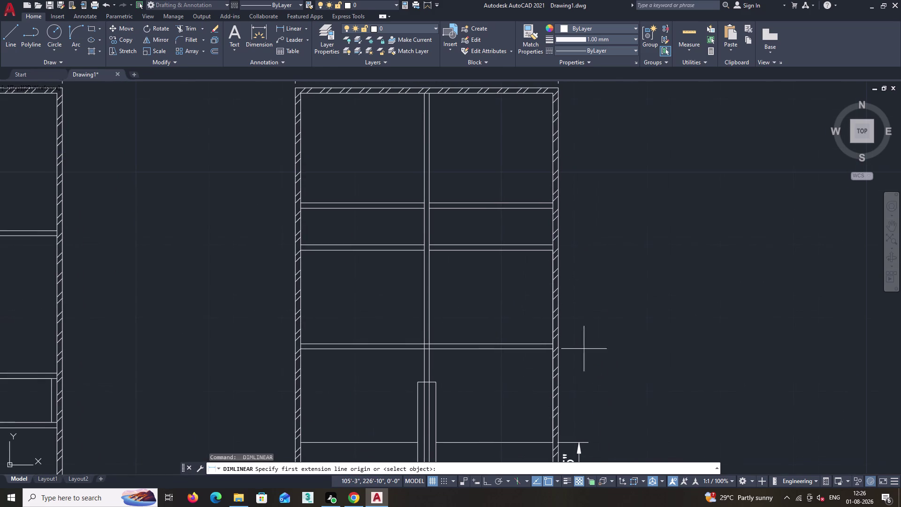
Dimension the top right-wall sections with 1'-3" and 5" vertical dimensions.
click(552, 93)
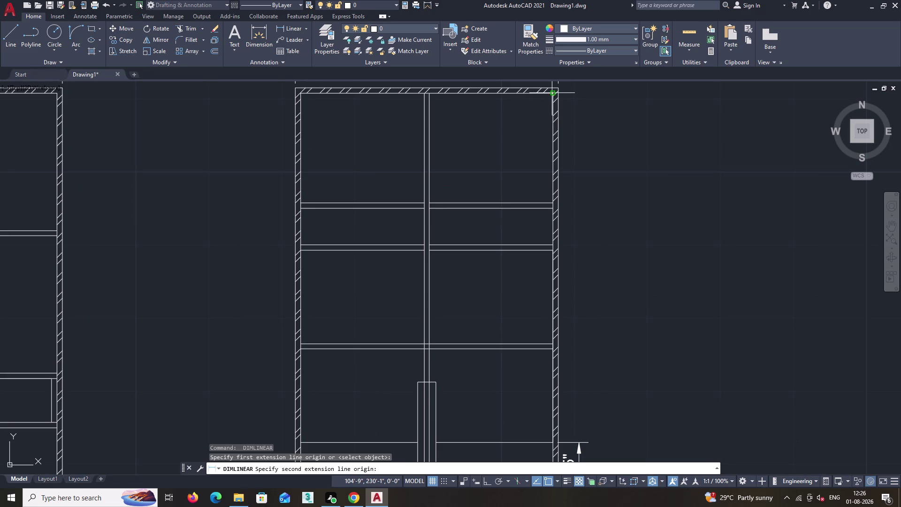
click(553, 203)
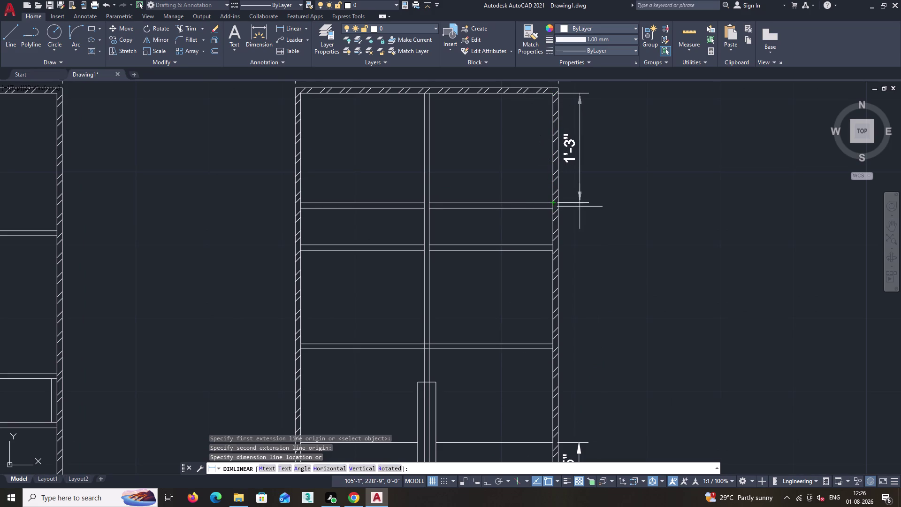
click(588, 207)
key(space)
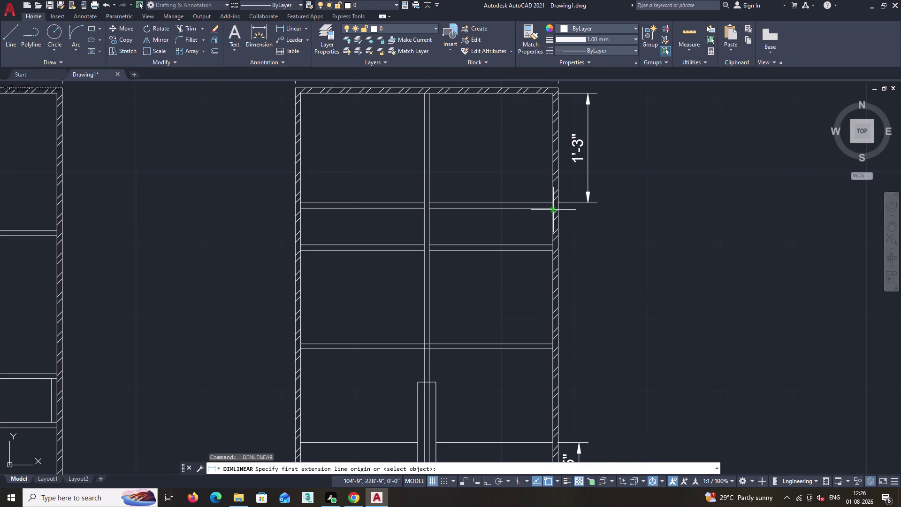
click(552, 209)
click(552, 246)
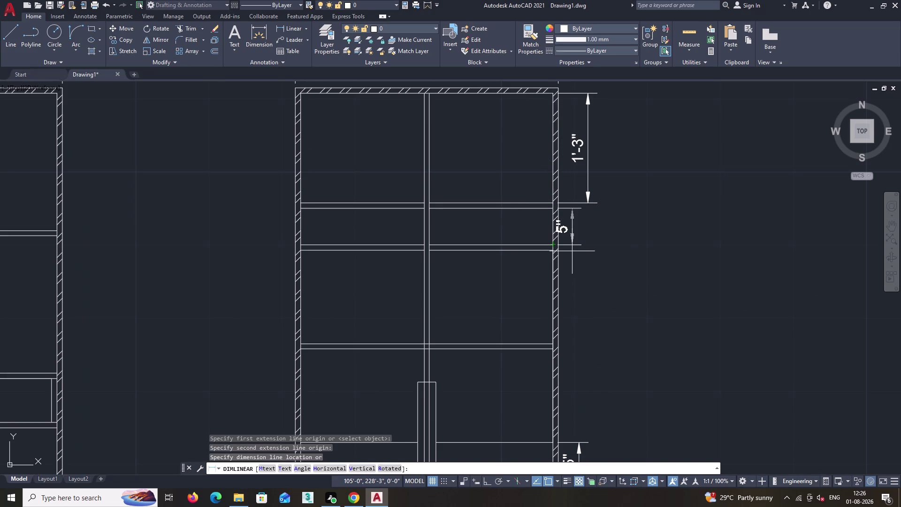
click(589, 250)
key(space)
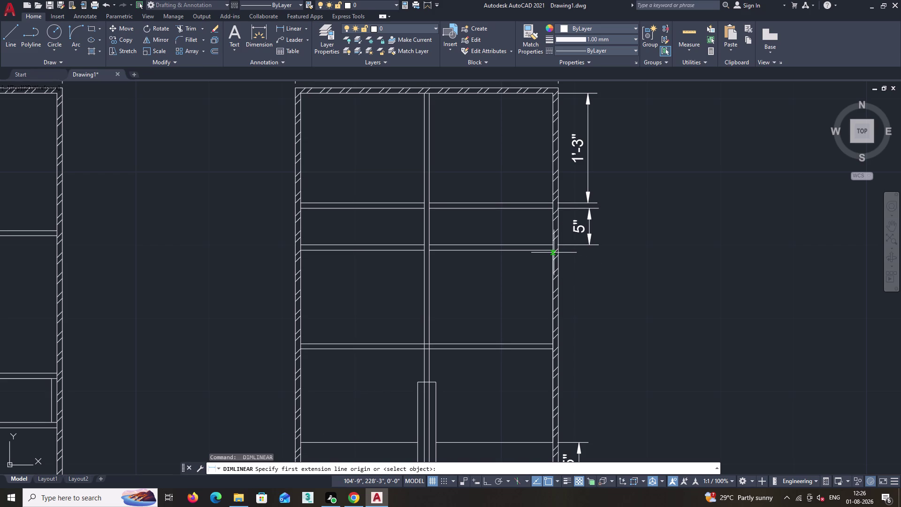
Add two 1'-0.81" vertical dimensions further down the right wall.
click(551, 251)
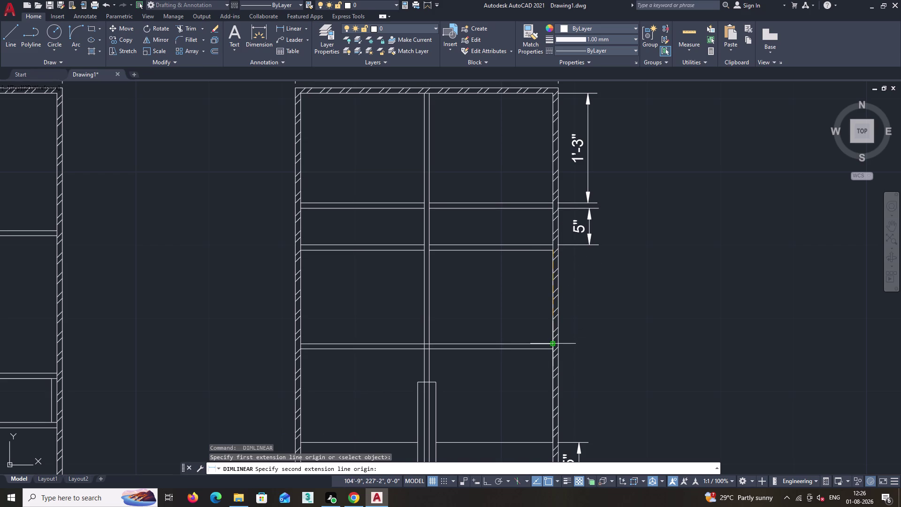
click(552, 342)
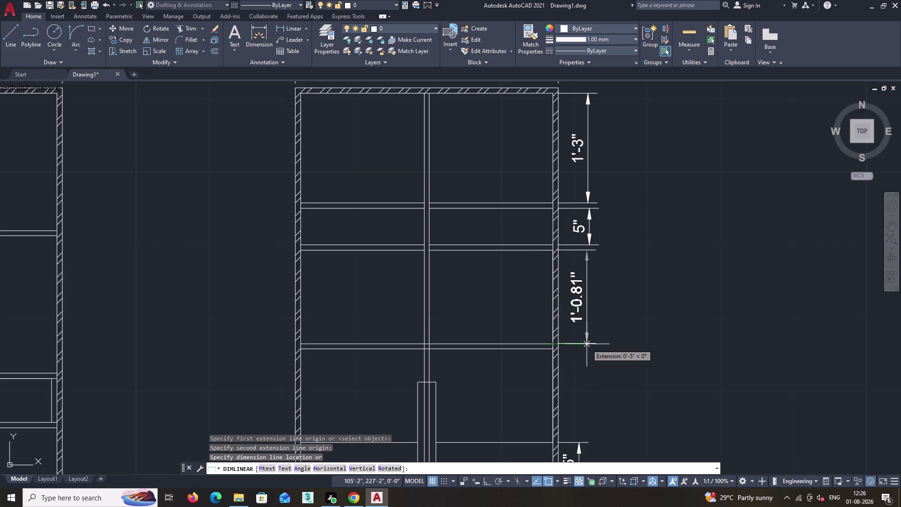
click(588, 344)
key(space)
middle_drag(586, 376, 602, 297)
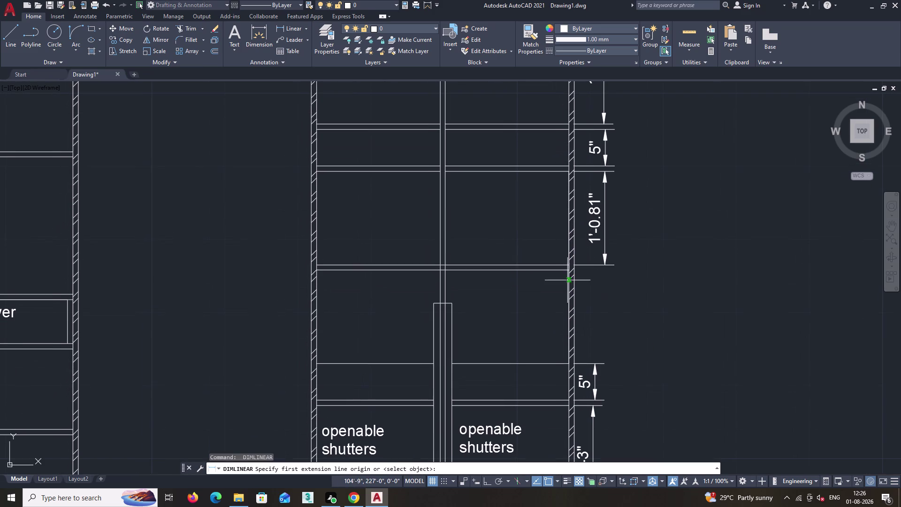
click(568, 270)
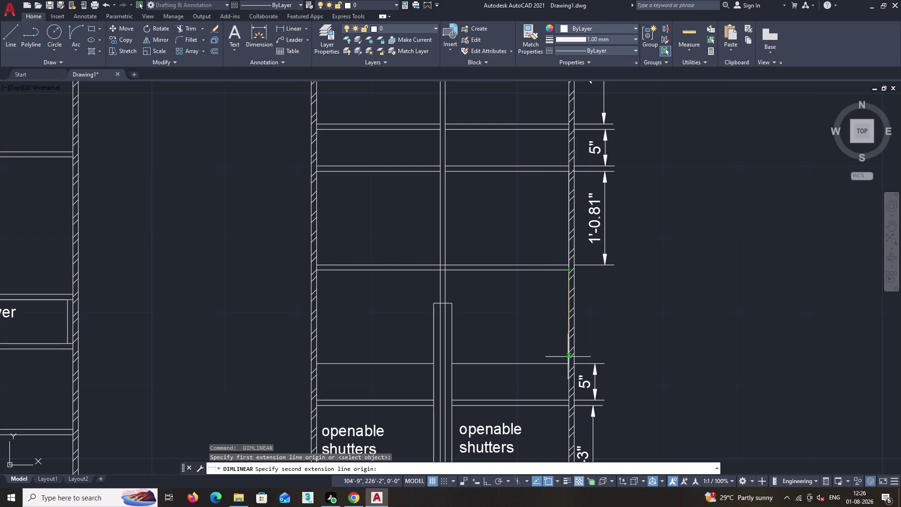
click(568, 364)
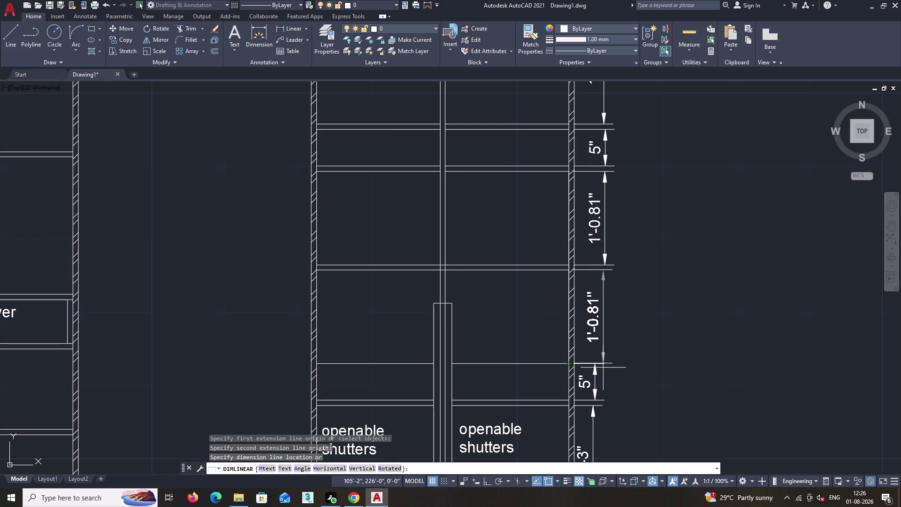
click(606, 368)
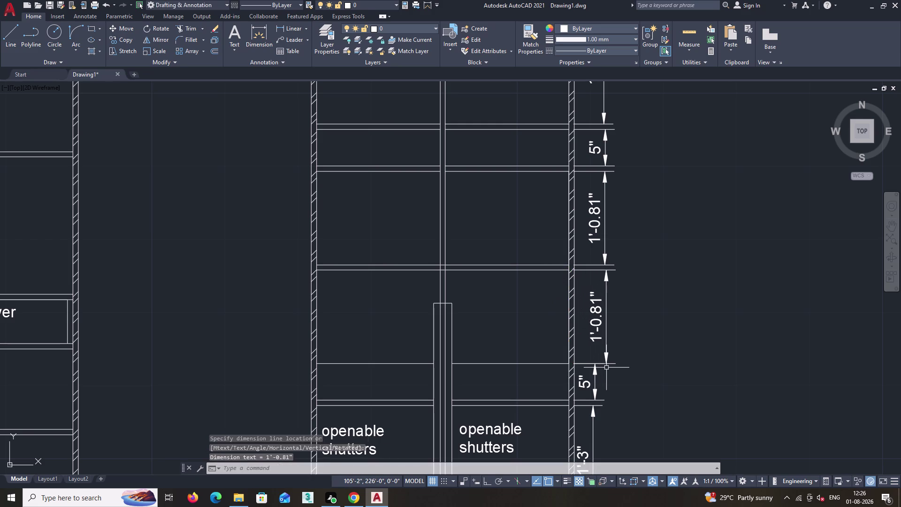
key(space)
scroll(down, 3)
middle_drag(672, 403, 656, 331)
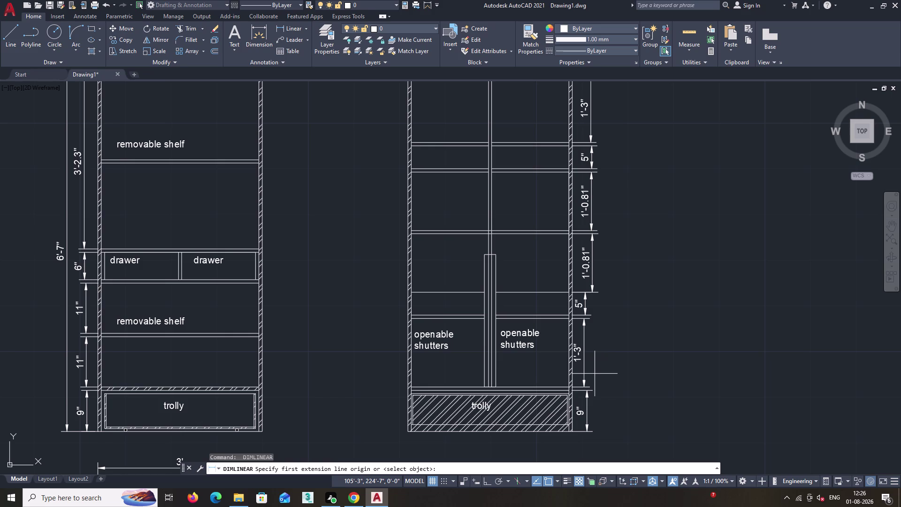
text(te)
key(x)
text(t)
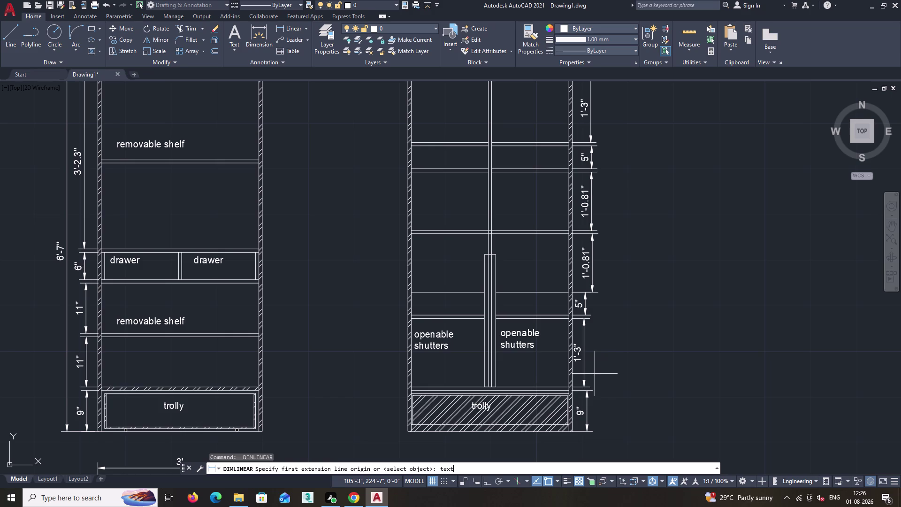
text(ali)
key(Escape)
text(te)
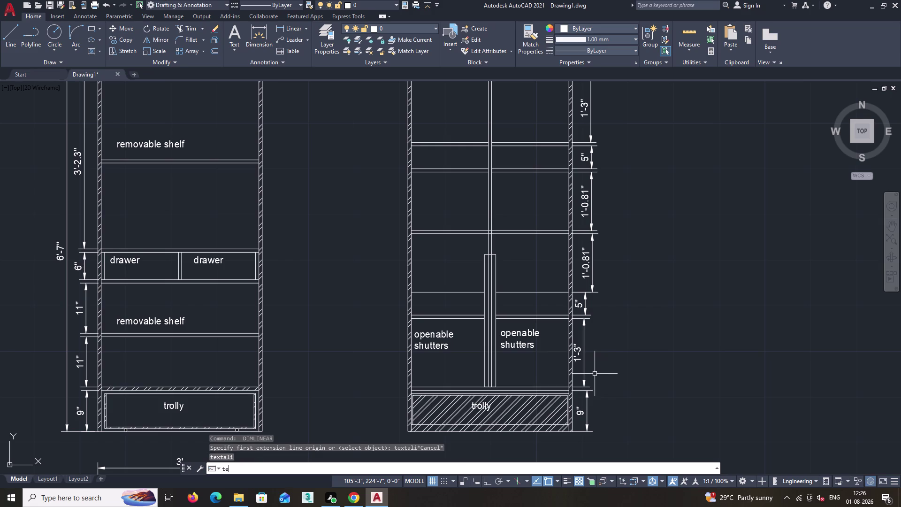
text(xtalig)
text(n)
key(Return)
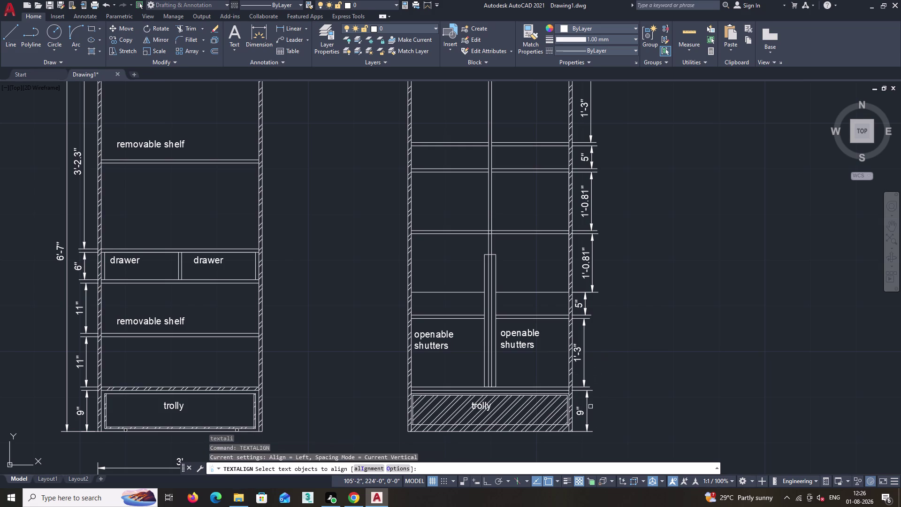
click(588, 406)
click(585, 364)
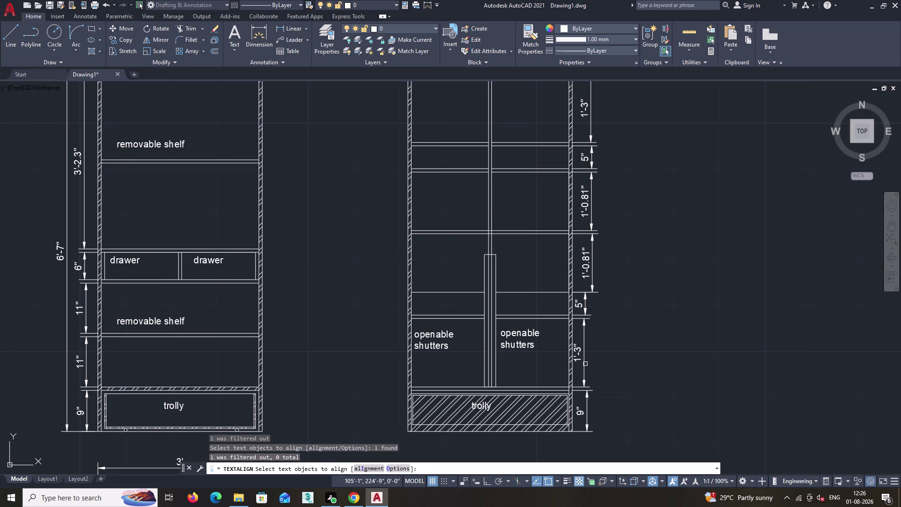
click(584, 302)
click(592, 268)
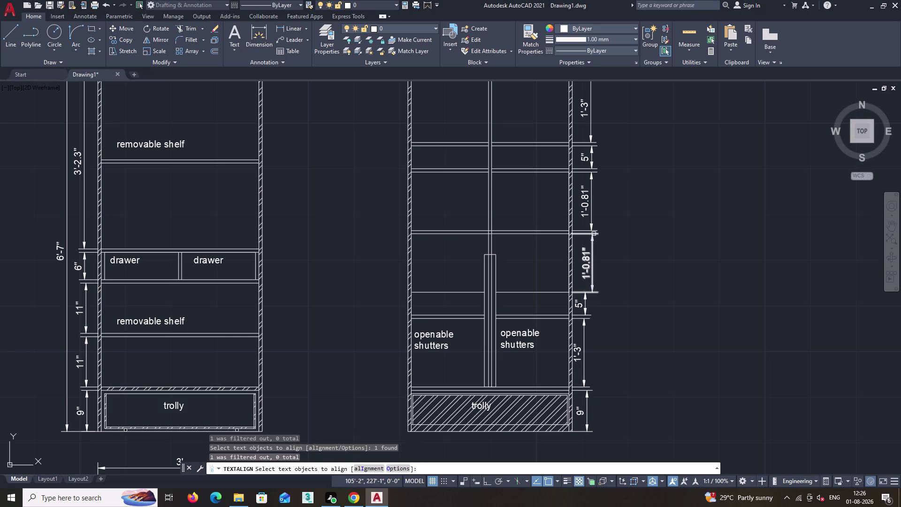
click(592, 204)
click(590, 158)
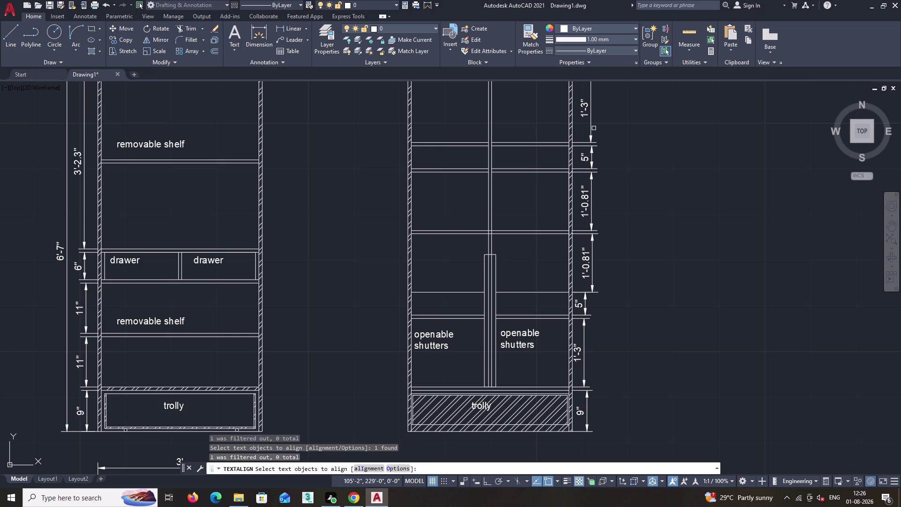
click(591, 117)
scroll(down, 3)
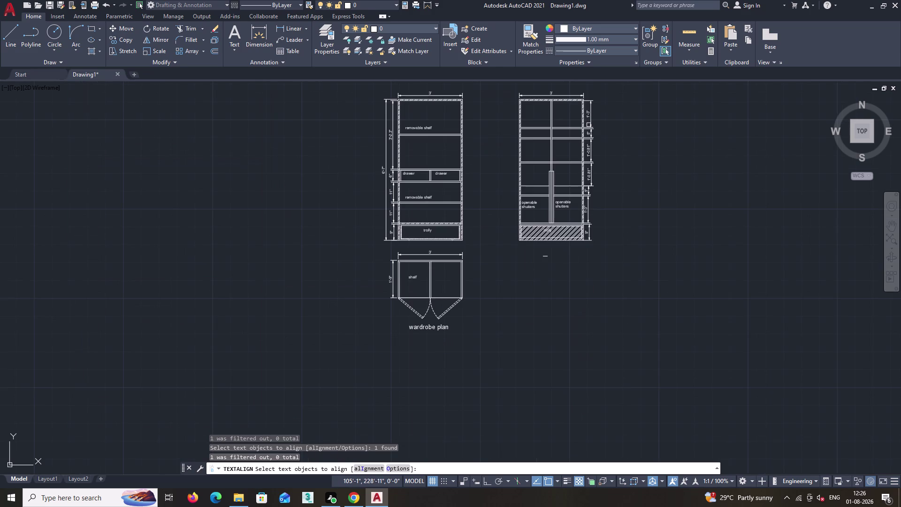
key(Return)
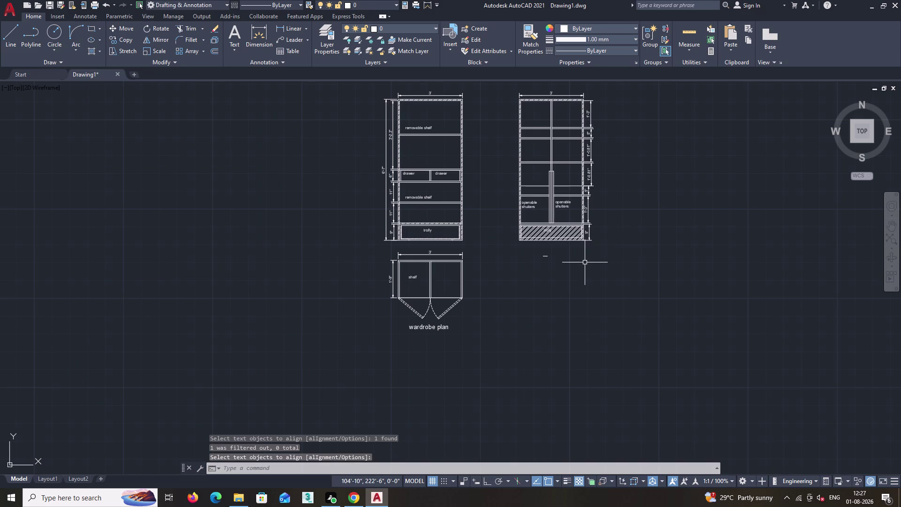
scroll(up, 3)
middle_drag(592, 247, 540, 307)
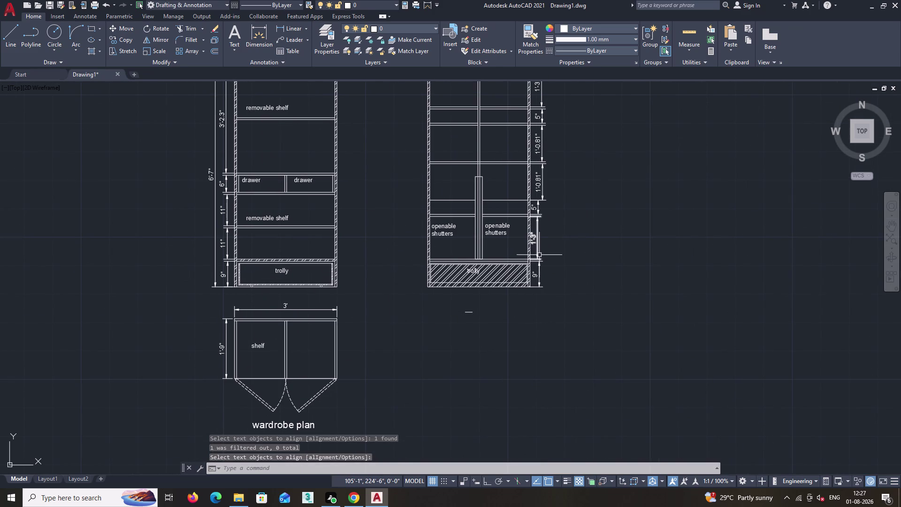
Select the 1'-3" and 5" dimensions, try stretching their endpoints, then cancel the selection.
click(536, 249)
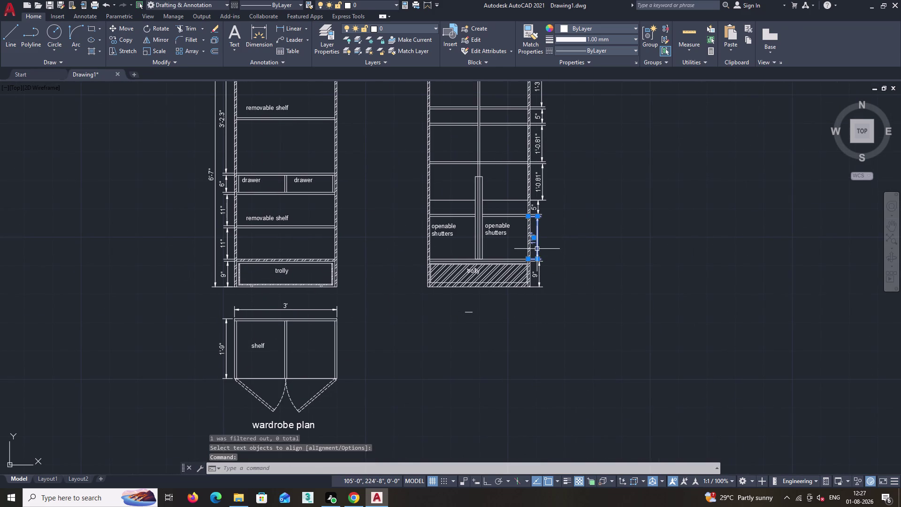
scroll(up, 3)
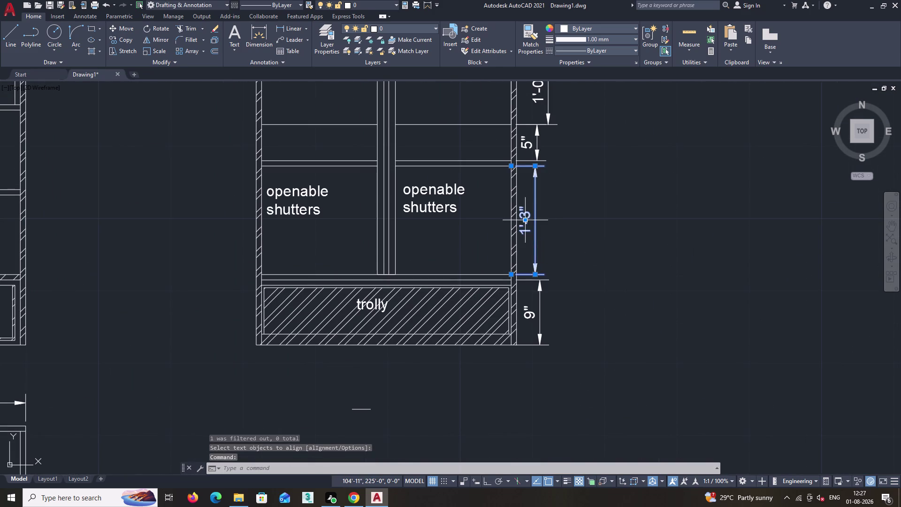
click(534, 167)
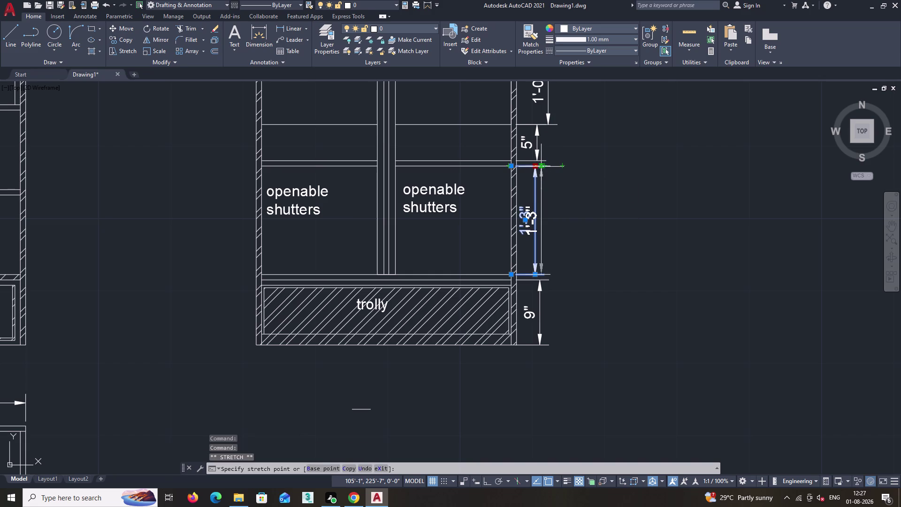
click(539, 167)
middle_drag(553, 167, 551, 208)
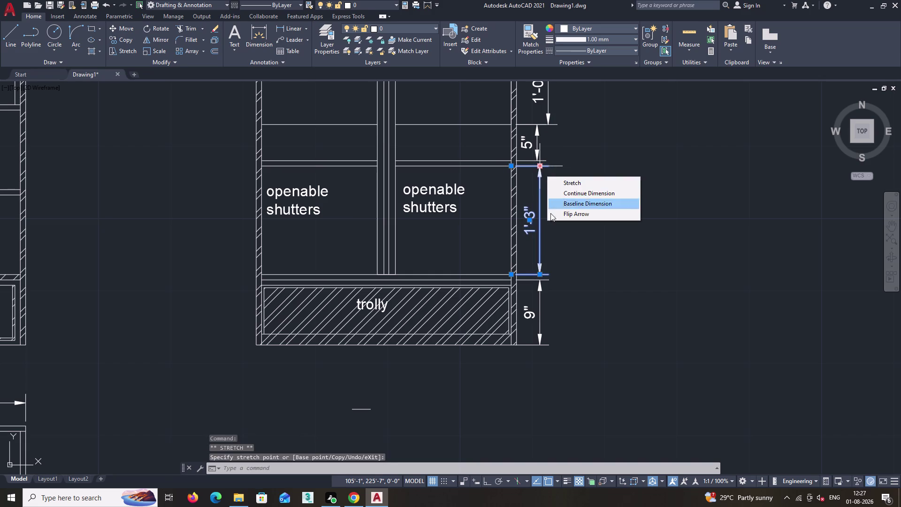
middle_drag(551, 208, 548, 227)
click(537, 144)
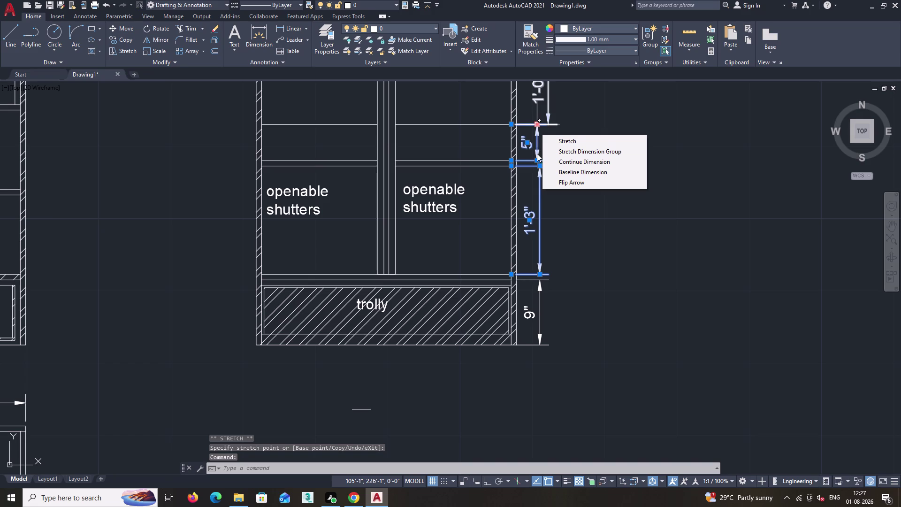
drag(537, 124, 541, 125)
click(541, 125)
click(598, 116)
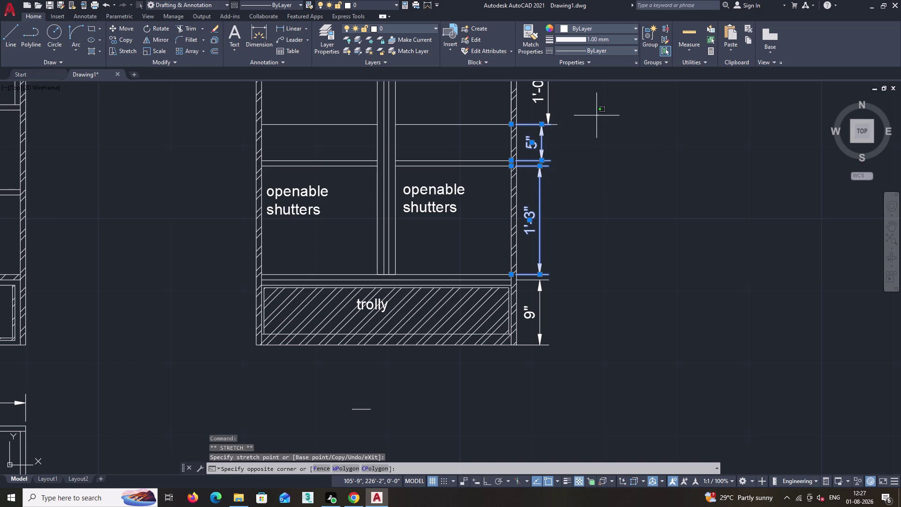
key(Escape)
Cancel text alignment and grip-edit the lower 1'-0.81" dimension without changing it.
scroll(down, 3)
middle_drag(590, 124, 566, 273)
key(space)
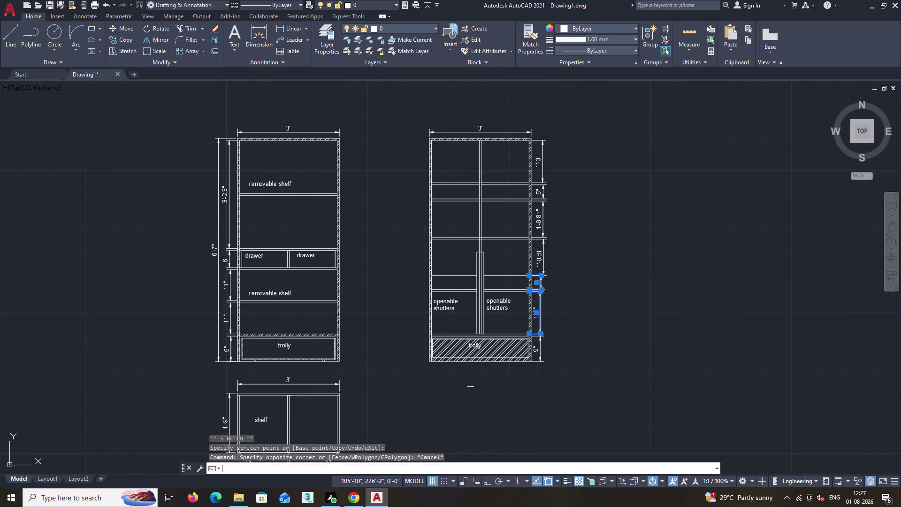
scroll(up, 3)
key(Escape)
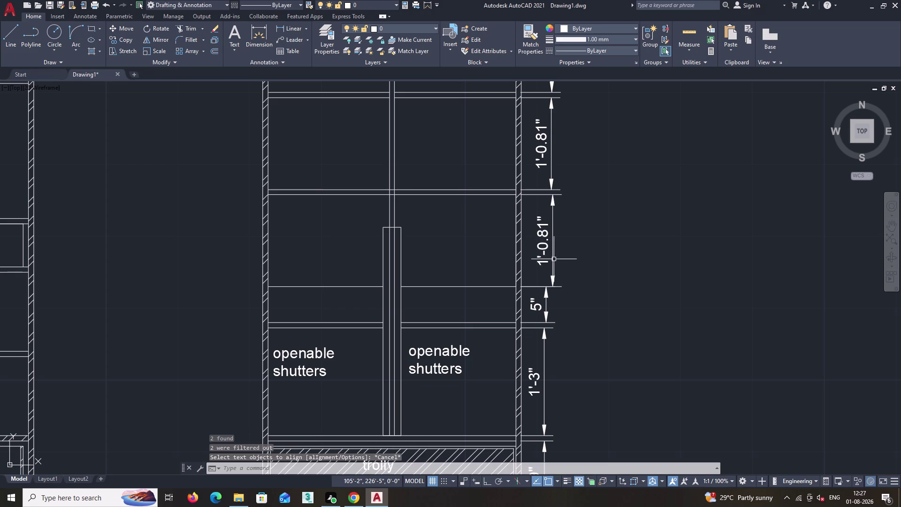
click(552, 255)
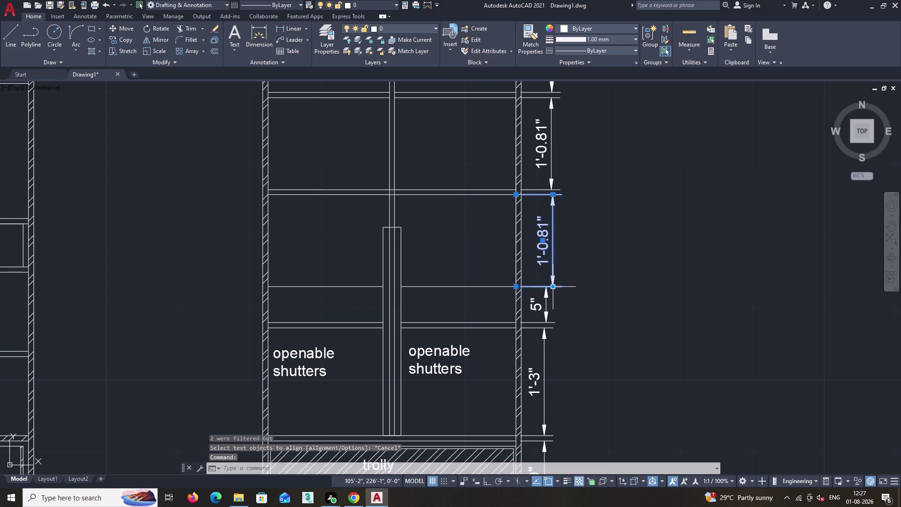
click(554, 287)
click(547, 288)
key(space)
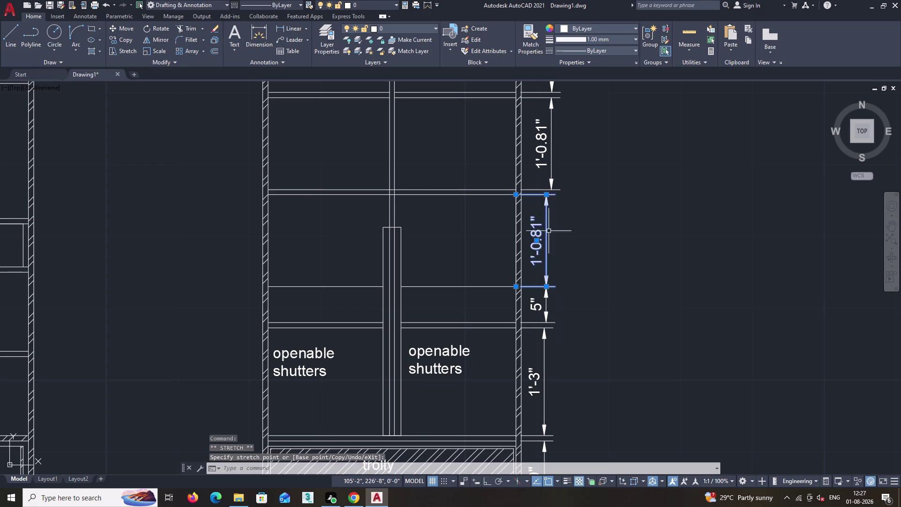
click(551, 180)
key(Escape)
Nudge the upper 1'-0.81" dimension end back, then abandon aligning the 5" dimension text.
click(551, 180)
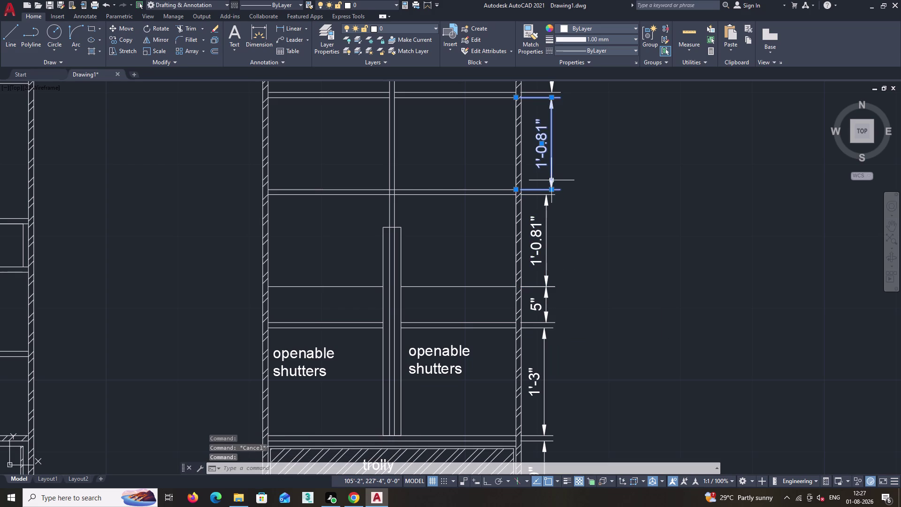
click(552, 191)
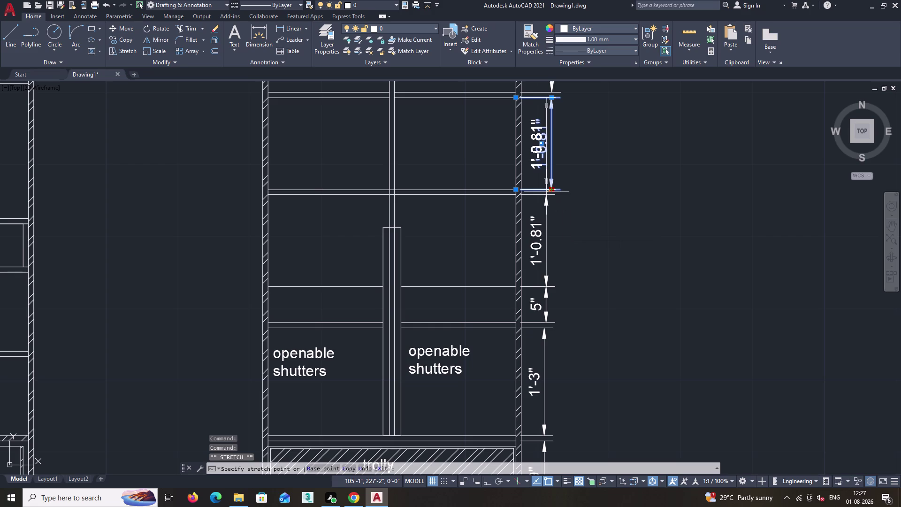
click(545, 195)
key(space)
scroll(down, 3)
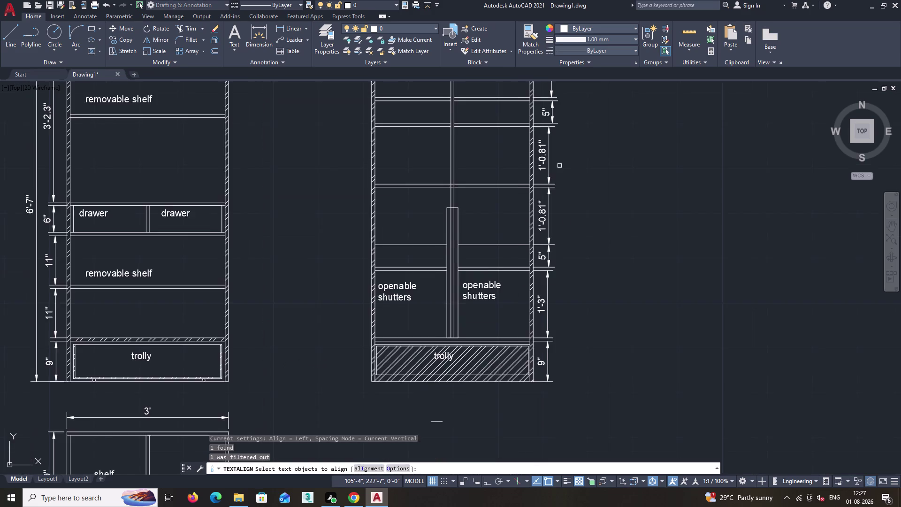
middle_drag(560, 166, 568, 245)
key(space)
click(560, 197)
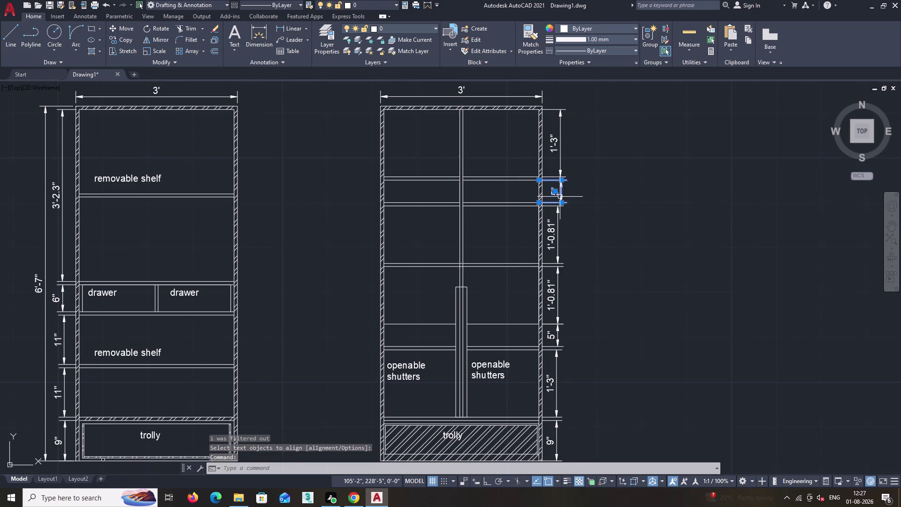
key(space)
click(560, 198)
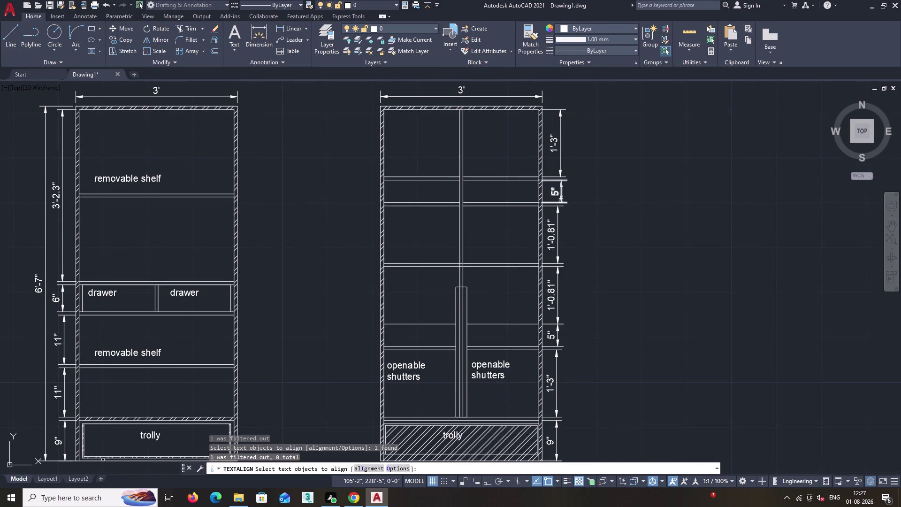
key(Escape)
Reposition the 5" dimension's end point and grab the 1'-3" dimension's shared end.
click(561, 198)
scroll(up, 3)
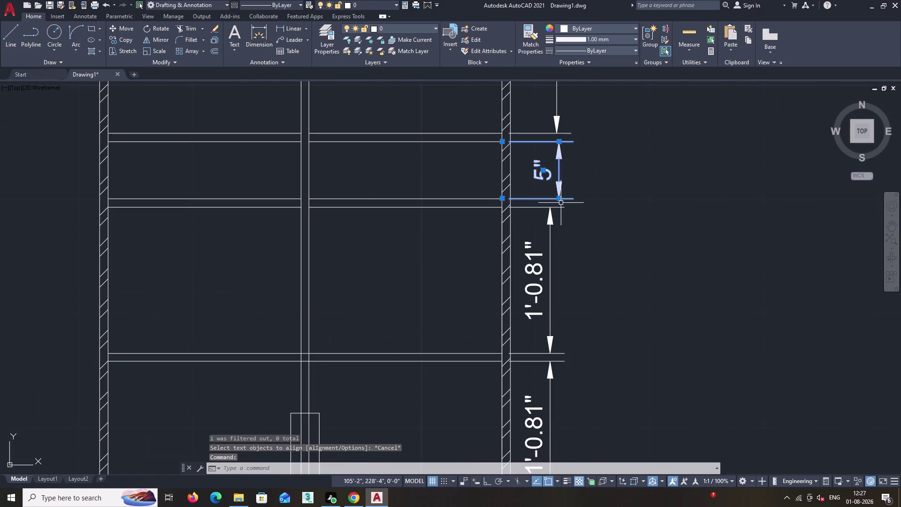
click(560, 201)
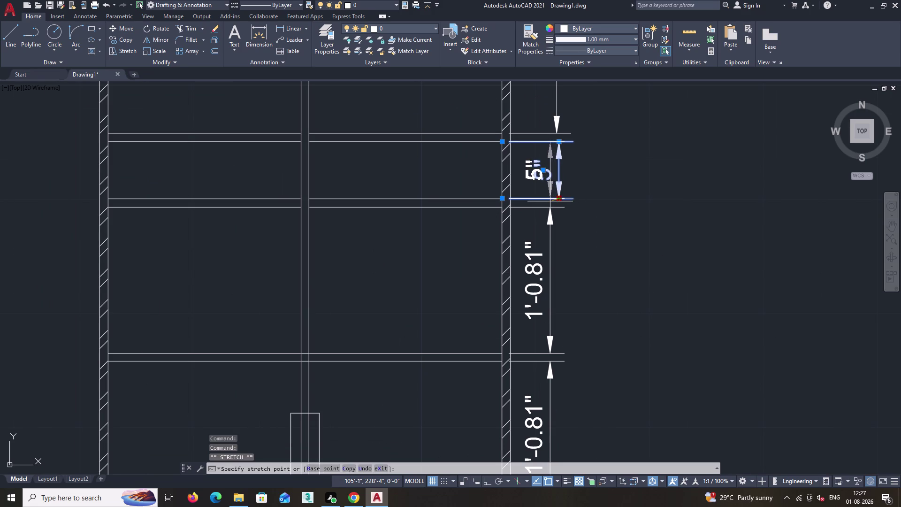
click(549, 201)
key(space)
middle_drag(559, 179, 561, 239)
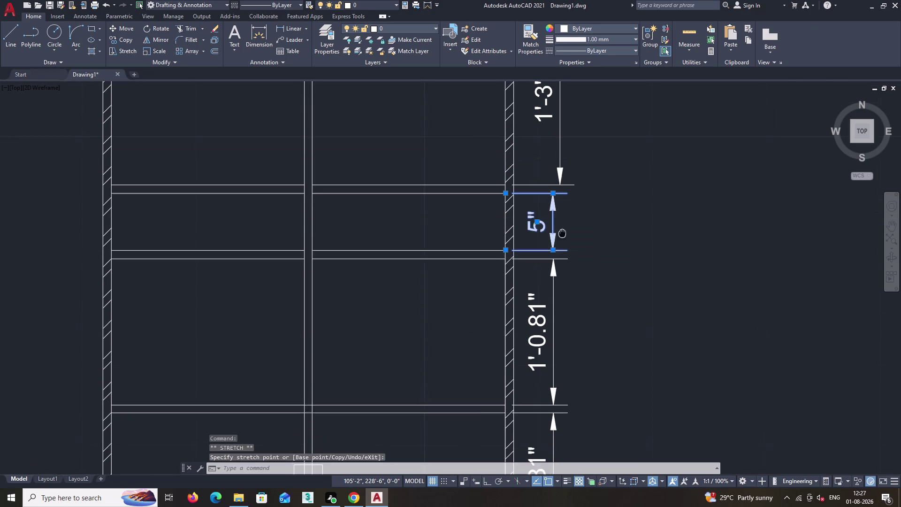
middle_drag(561, 239, 561, 241)
key(Escape)
click(561, 186)
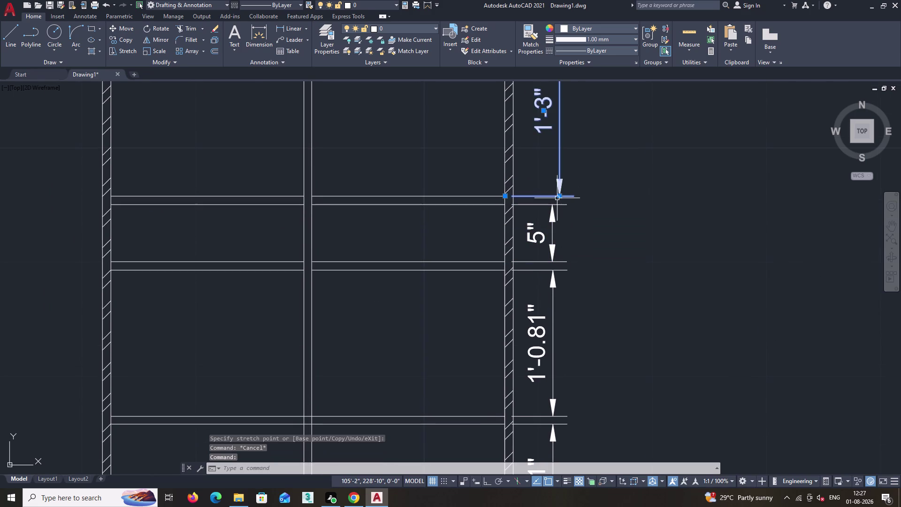
click(560, 197)
click(552, 197)
key(space)
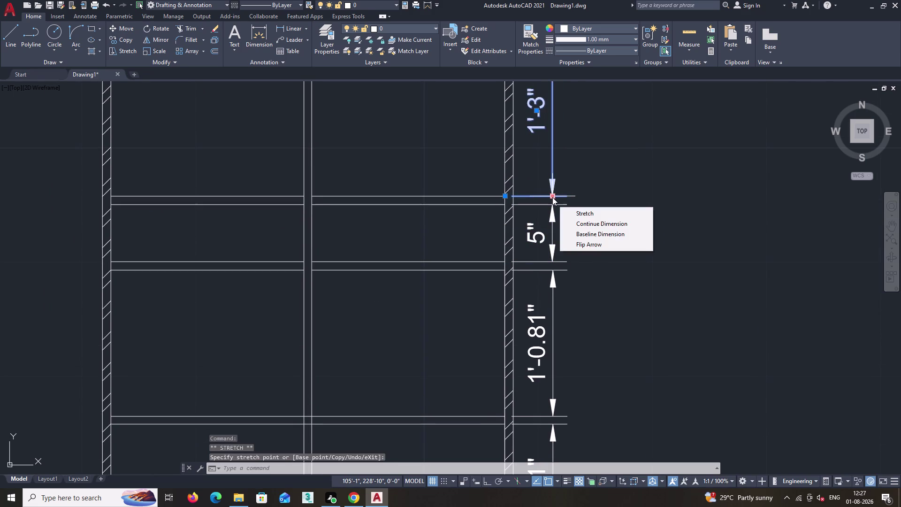
Zoom out to show both elevations and clear the dimension selection.
scroll(down, 3)
scroll(down, 3)
middle_drag(572, 188, 589, 221)
middle_drag(599, 203, 623, 163)
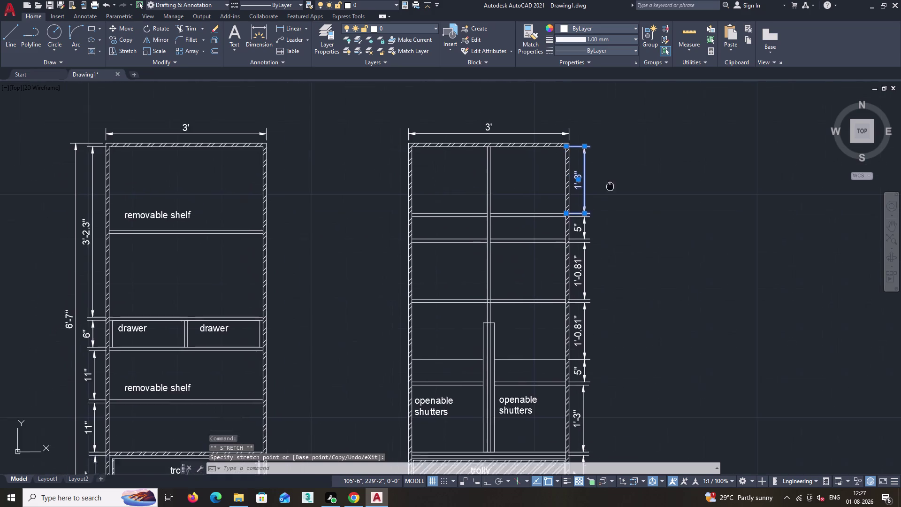
middle_drag(623, 164, 638, 137)
key(space)
scroll(down, 3)
key(Escape)
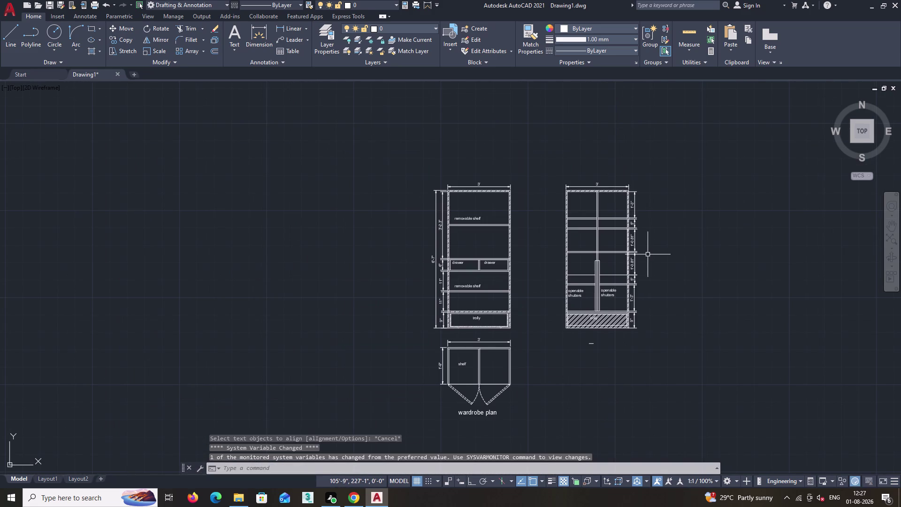
scroll(down, 3)
scroll(up, 3)
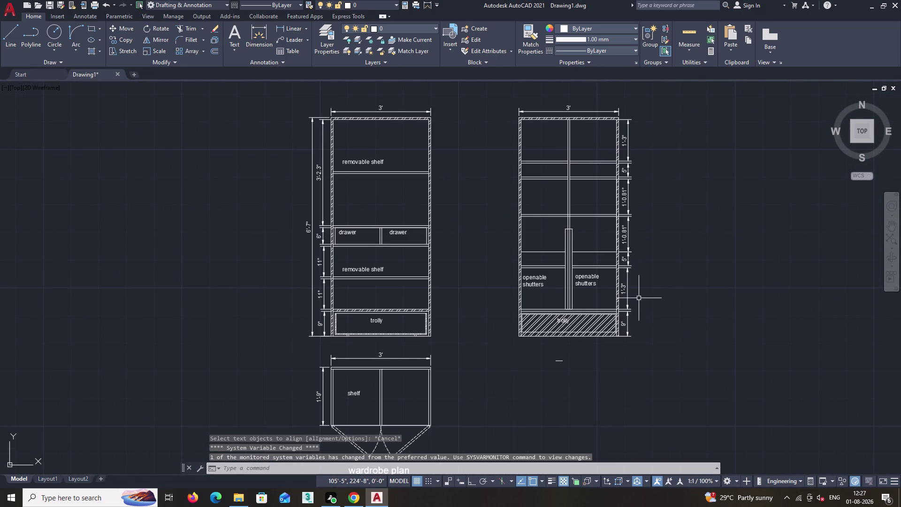
middle_drag(623, 359, 634, 346)
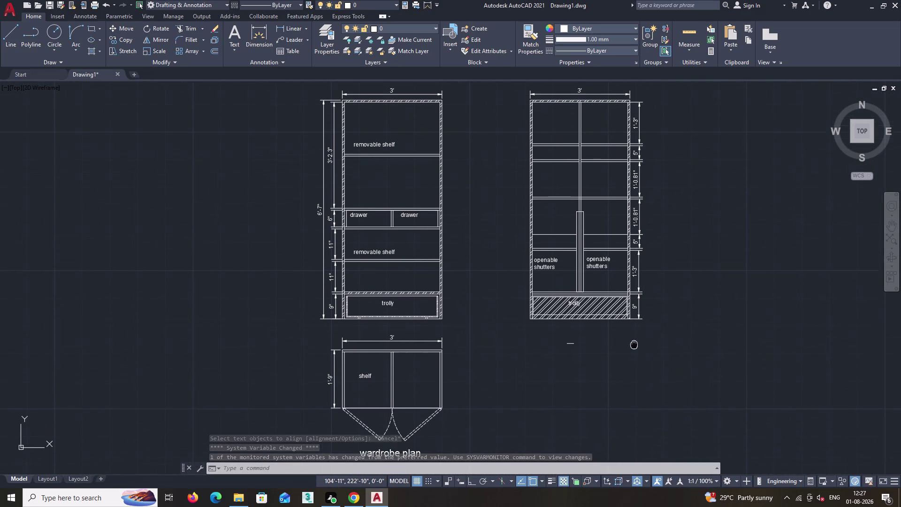
middle_drag(634, 346, 633, 350)
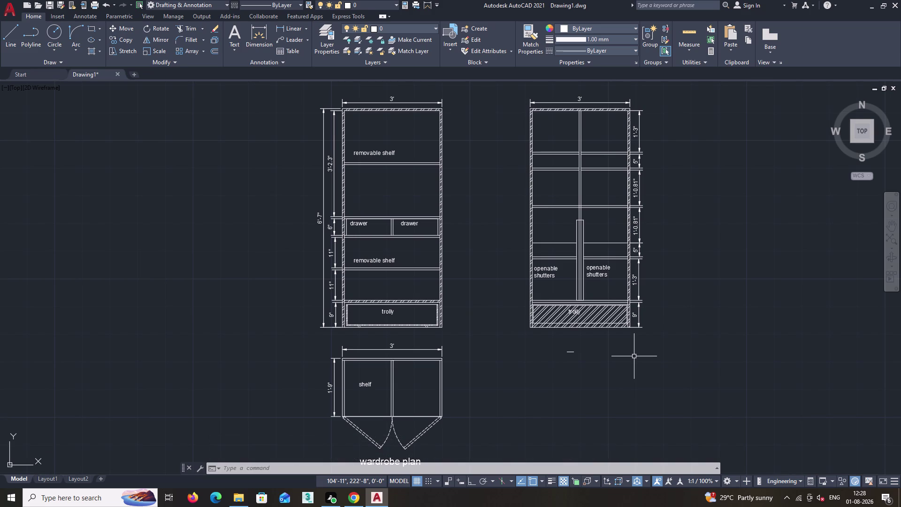
key(m)
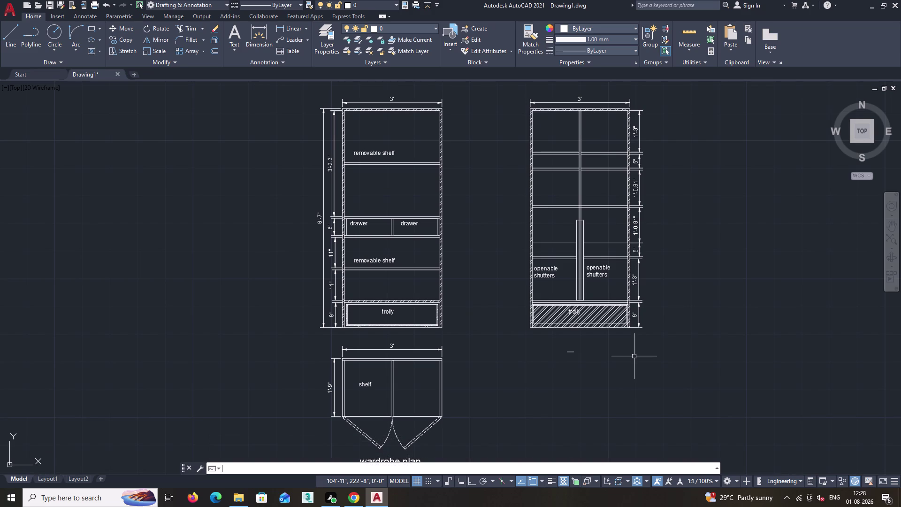
key(Escape)
text(ml)
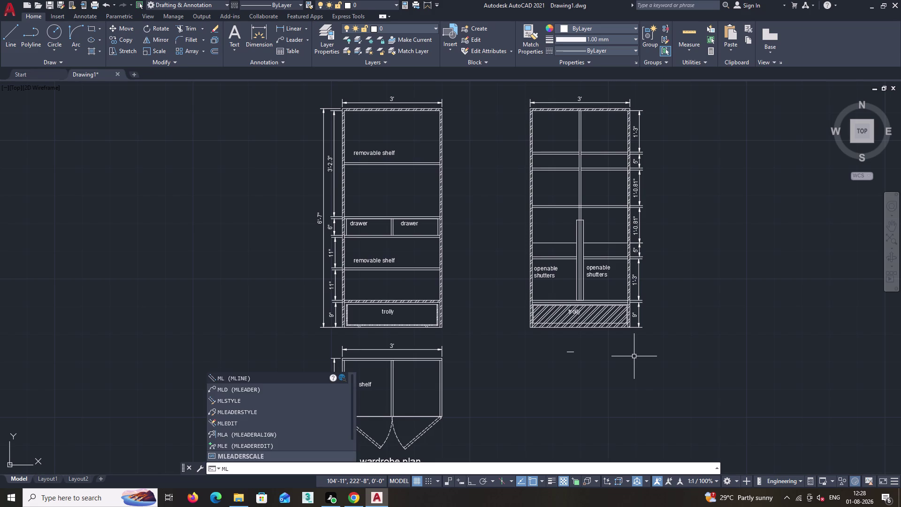
key(d)
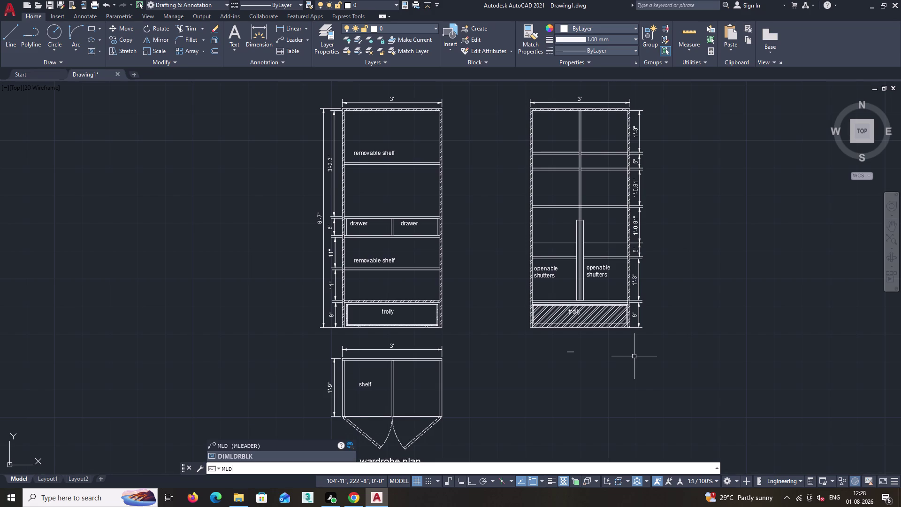
key(Return)
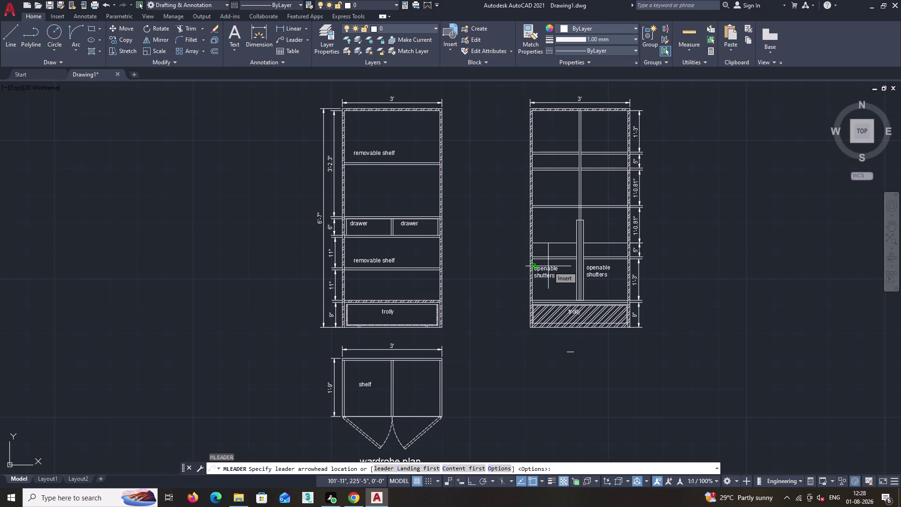
scroll(up, 3)
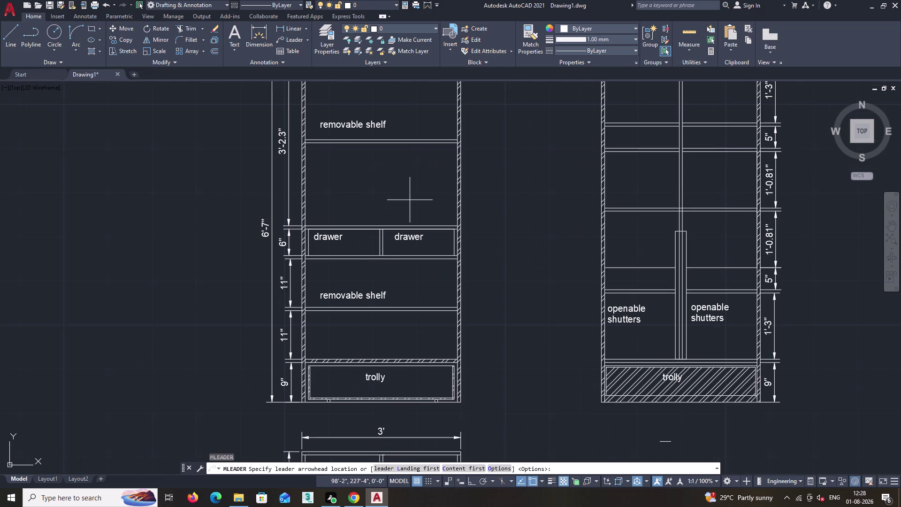
scroll(down, 3)
scroll(up, 3)
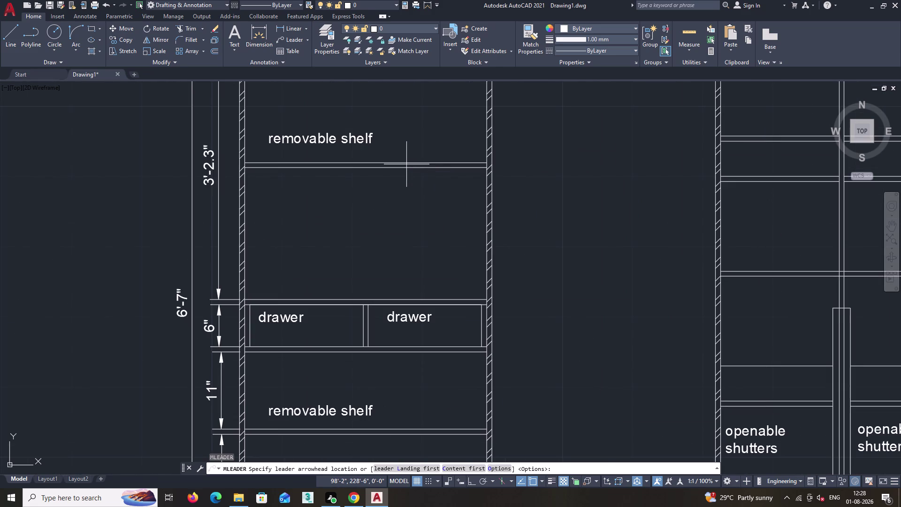
click(407, 166)
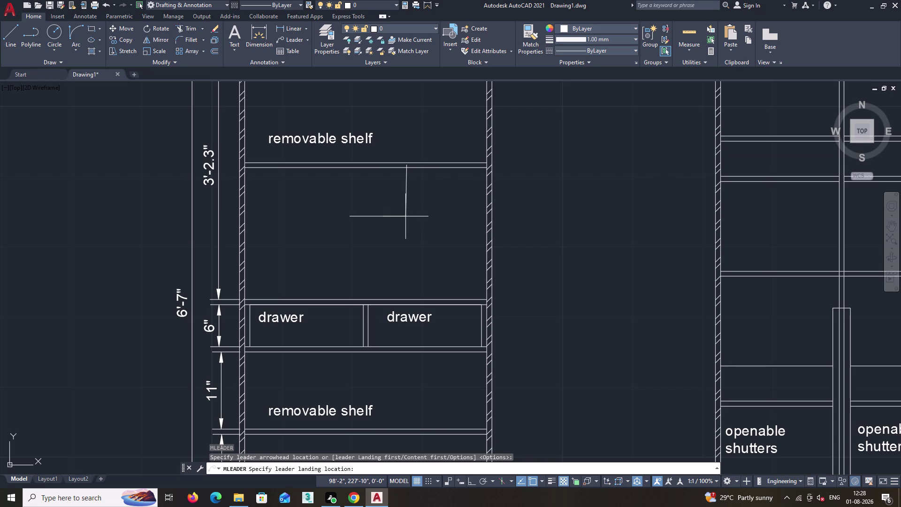
key(F8)
click(405, 216)
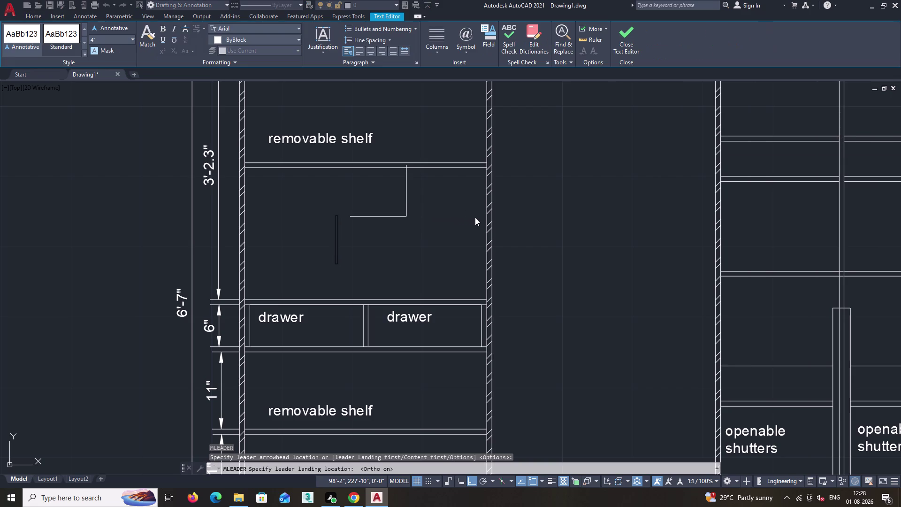
key(ctrl+z)
key(ctrl+z)
key(Escape)
key(ctrl+z)
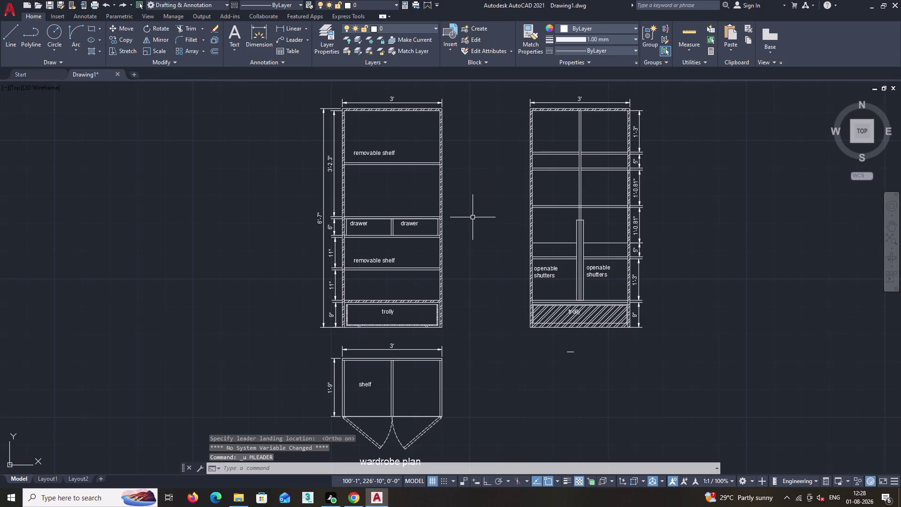
scroll(up, 3)
middle_drag(463, 176, 444, 263)
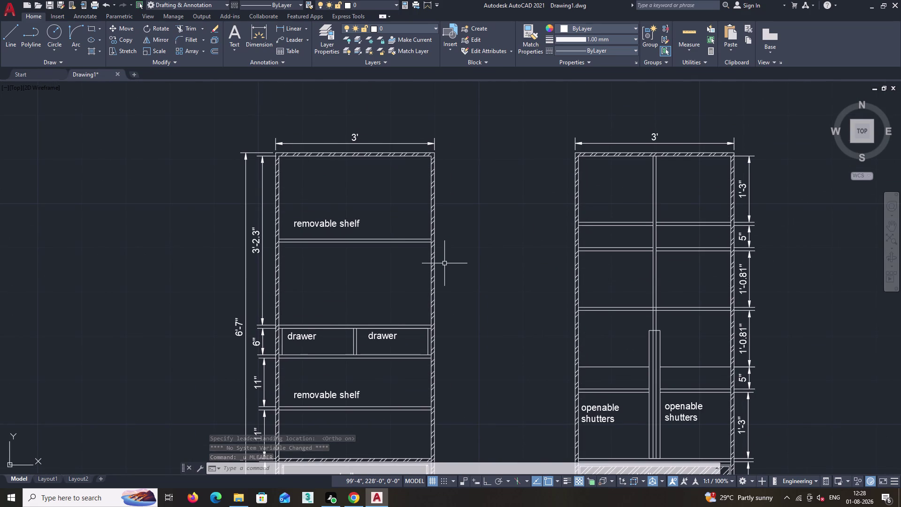
key(l)
key(Return)
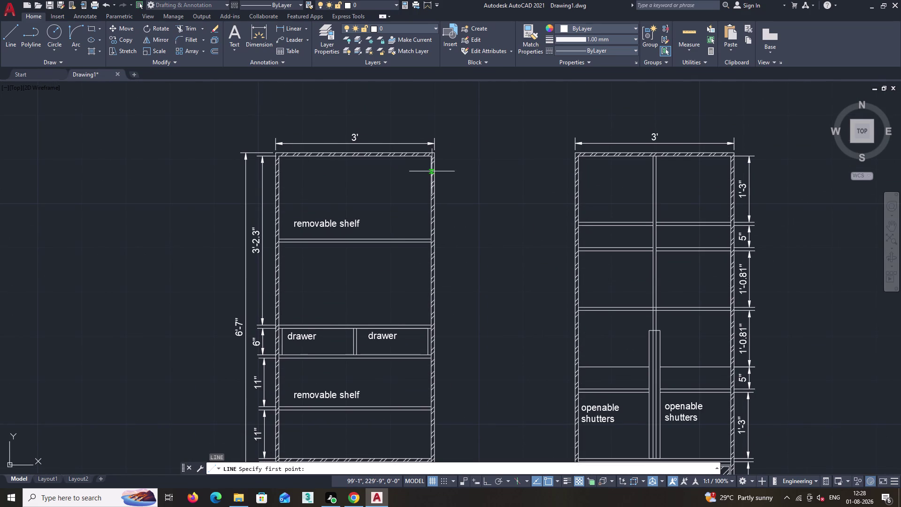
scroll(up, 3)
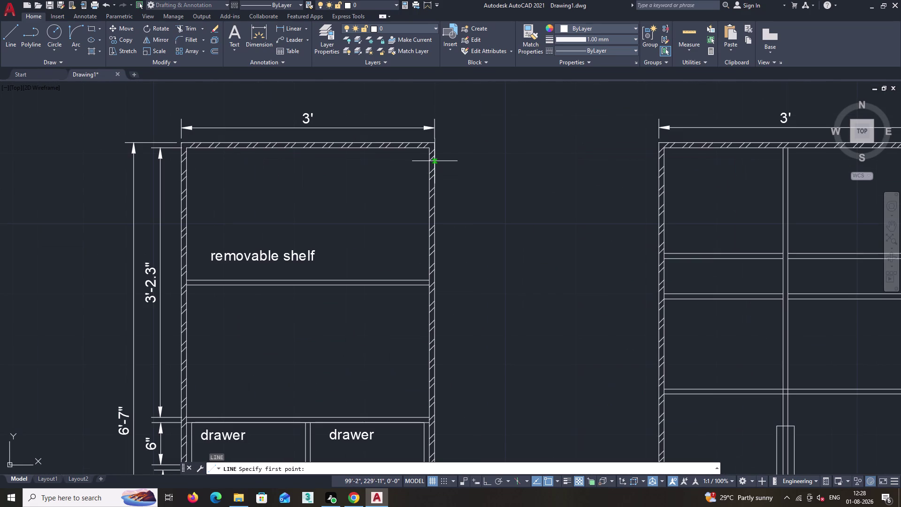
click(704, 191)
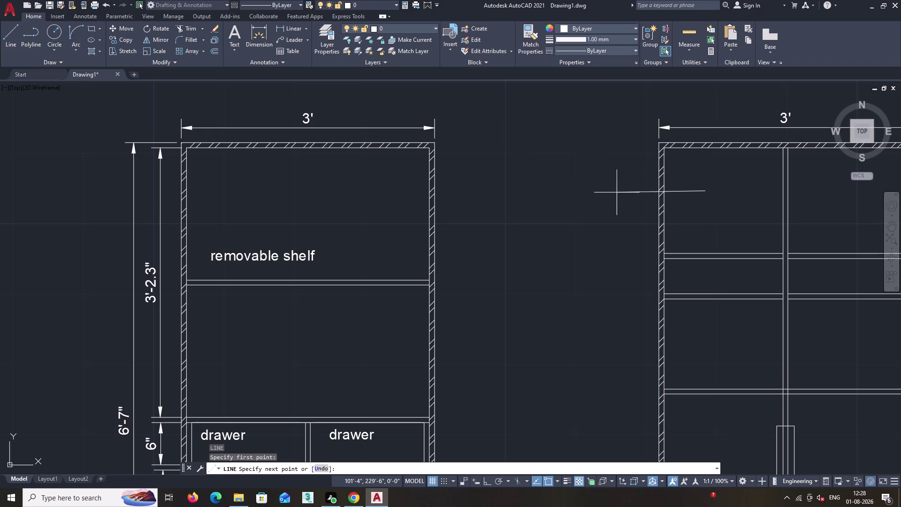
key(F8)
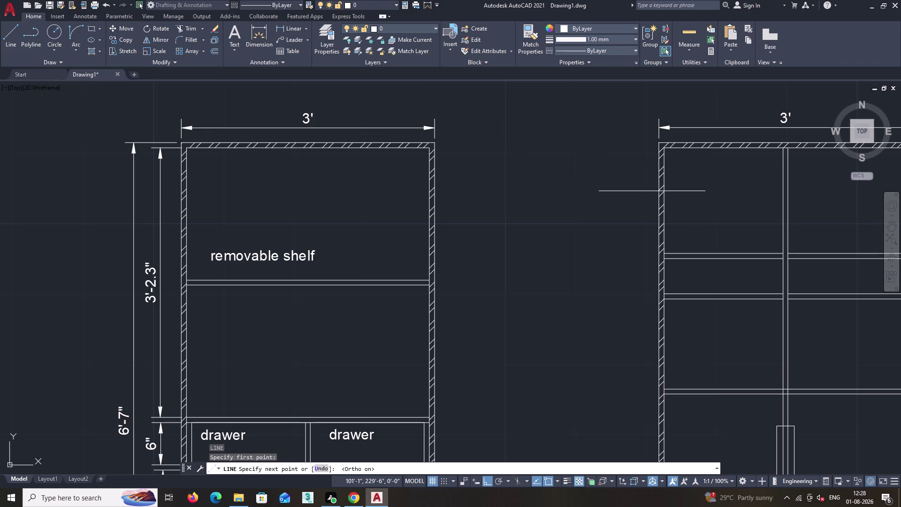
click(599, 192)
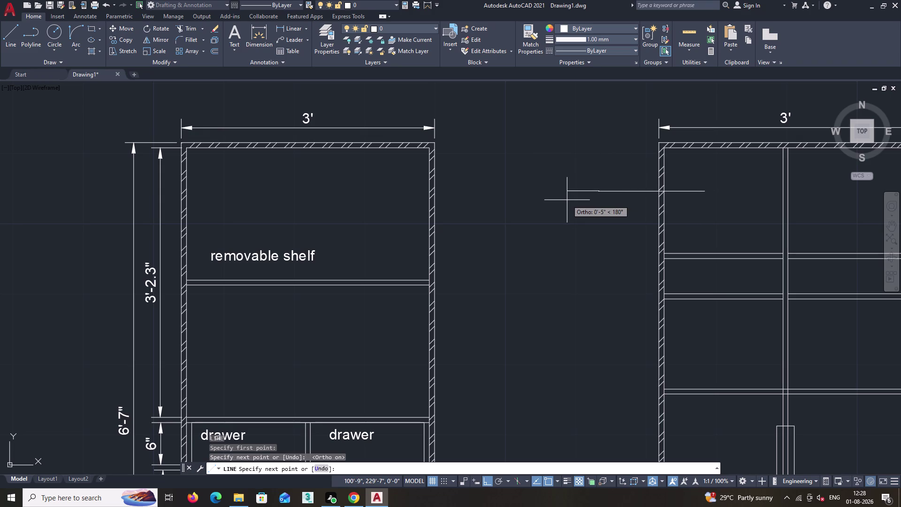
key(Return)
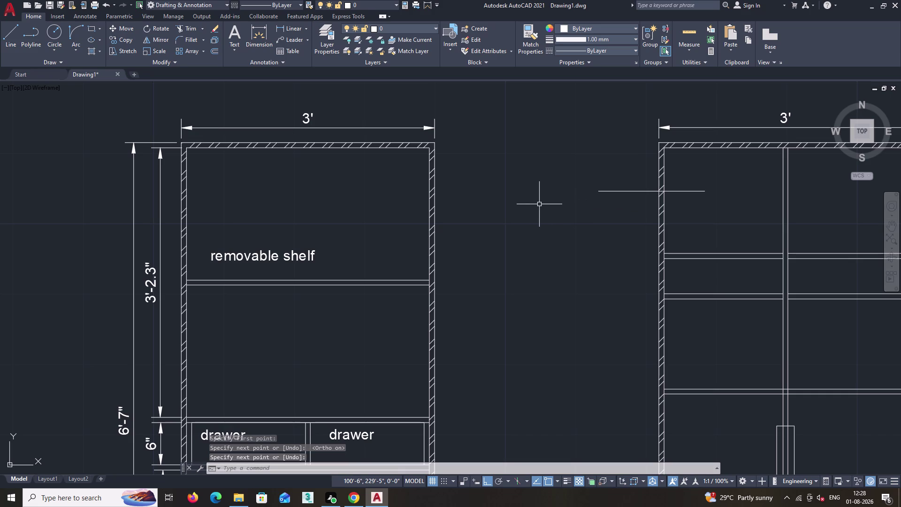
click(630, 192)
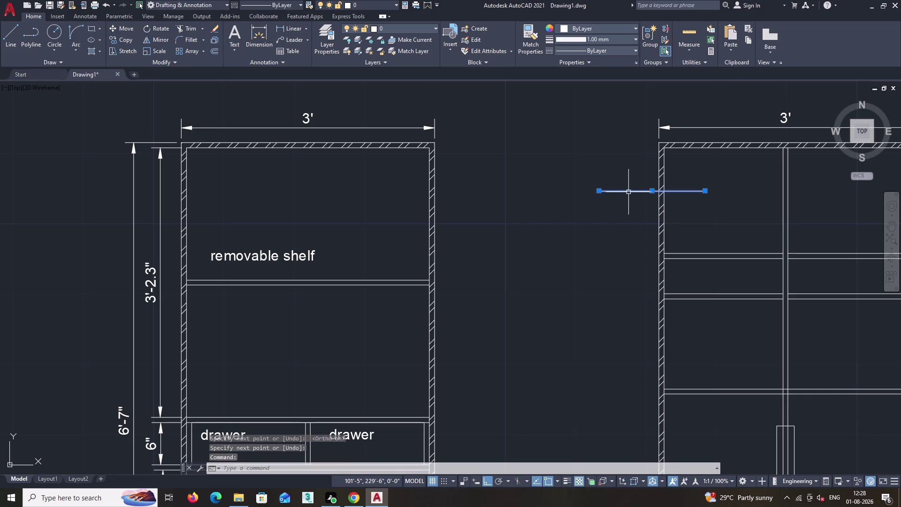
key(Delete)
text(ml)
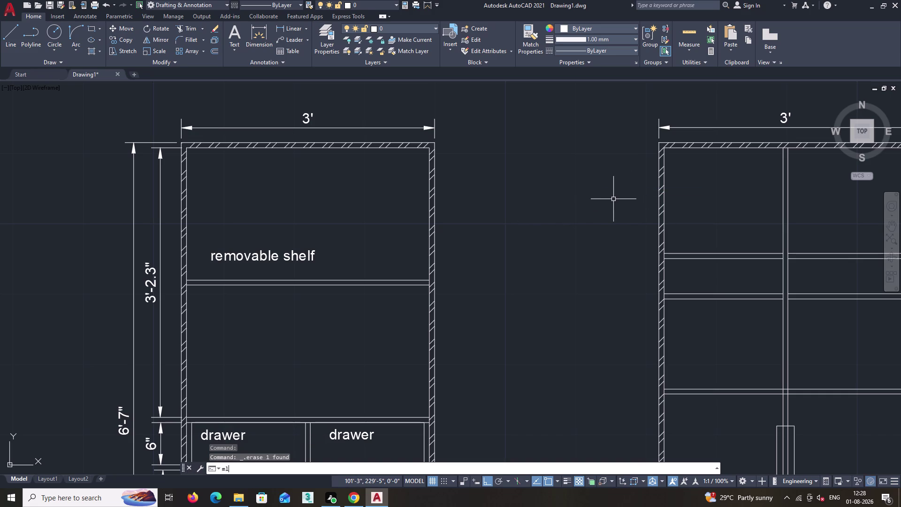
key(Return)
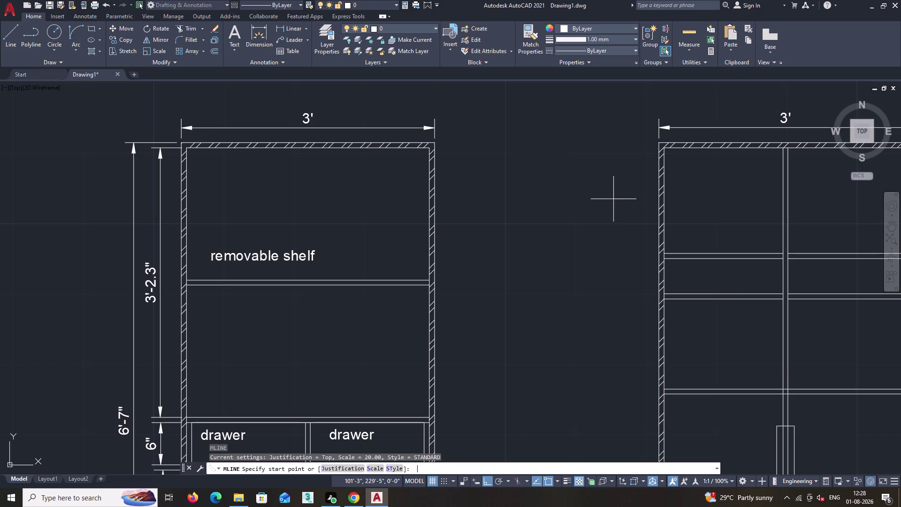
click(711, 195)
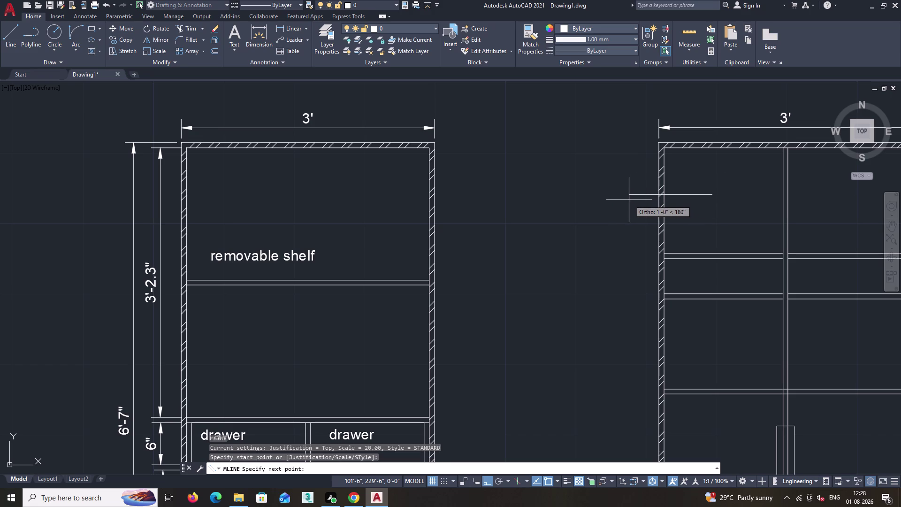
key(Escape)
text(ml)
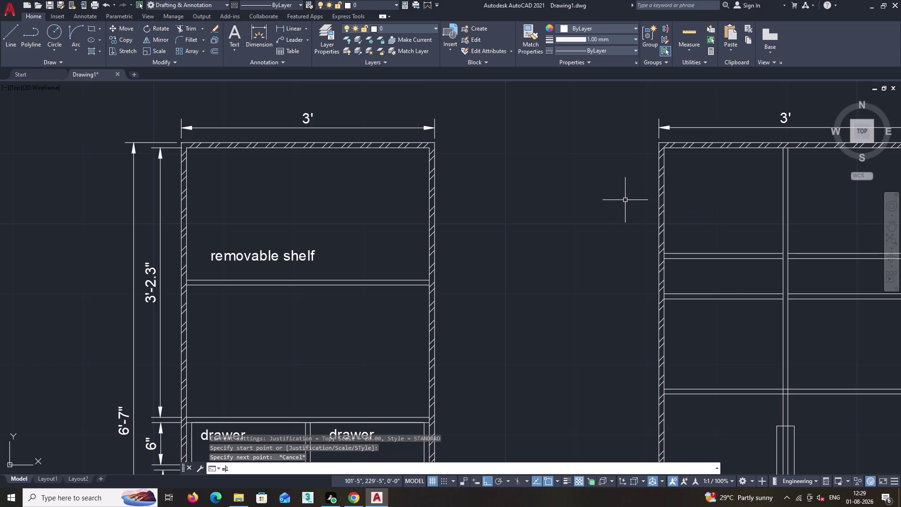
text(s)
Modify the Standard multileader style to a 6" arrowhead, confirm, and close the manager.
key(Return)
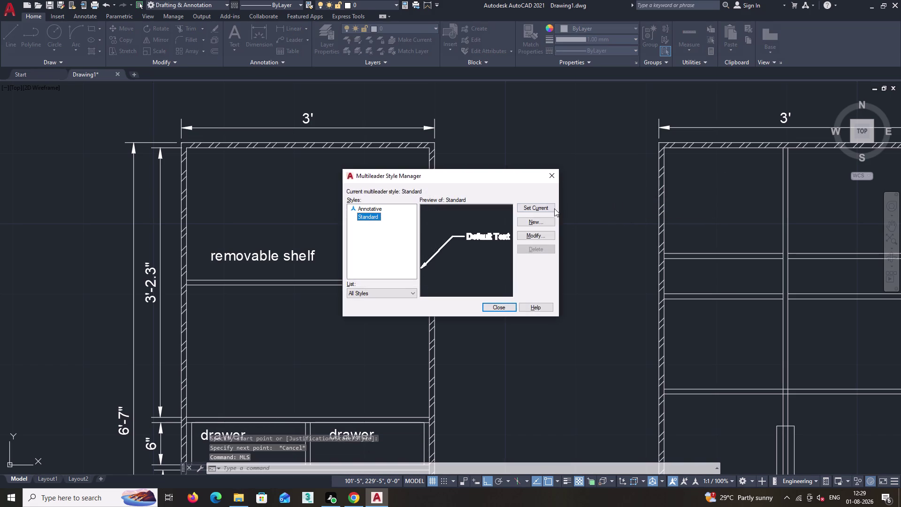
click(535, 233)
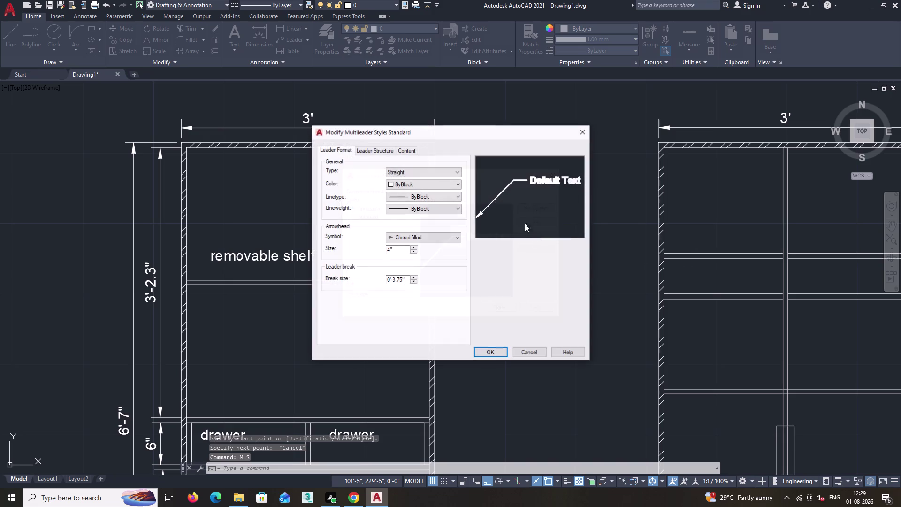
click(398, 251)
key(BackSpace)
key(BackSpace)
key(BackSpace)
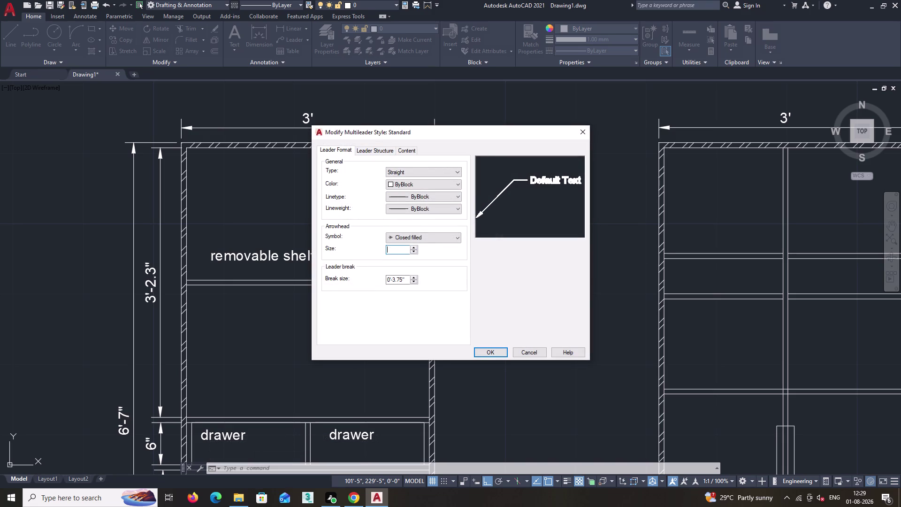
text(6)
text(")
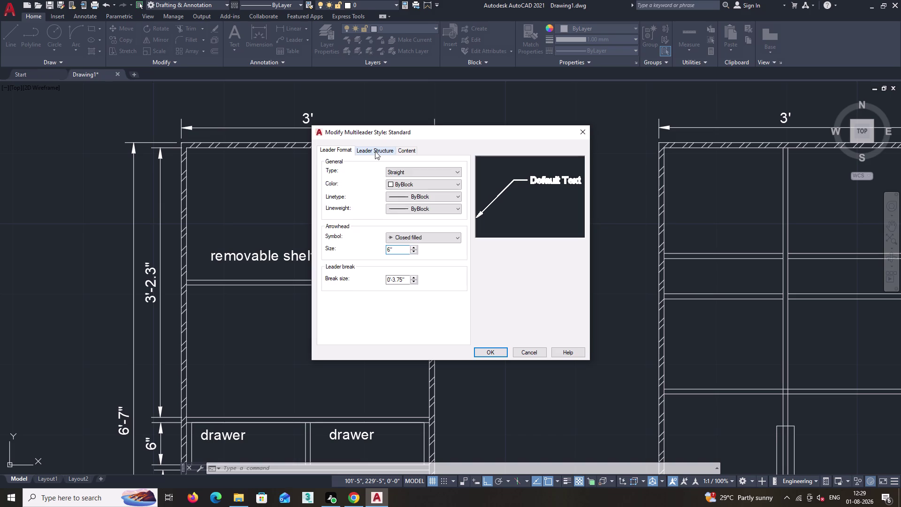
click(374, 151)
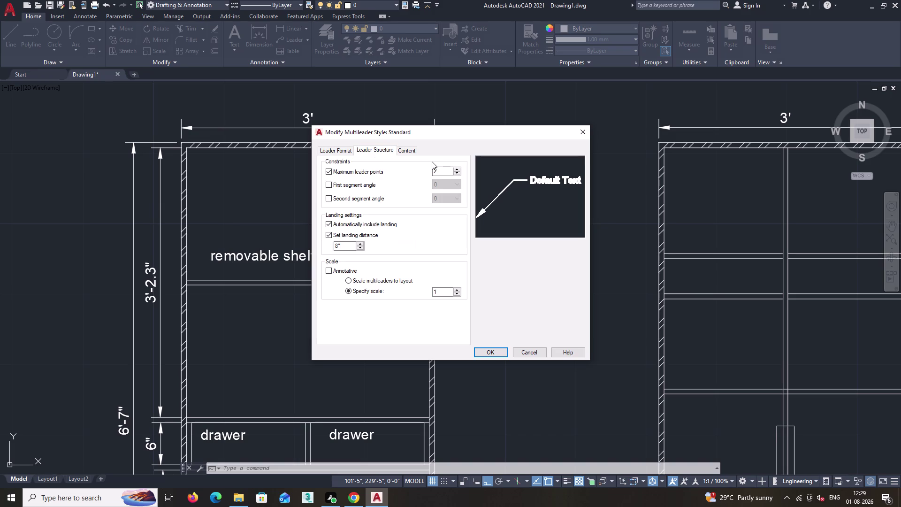
click(489, 354)
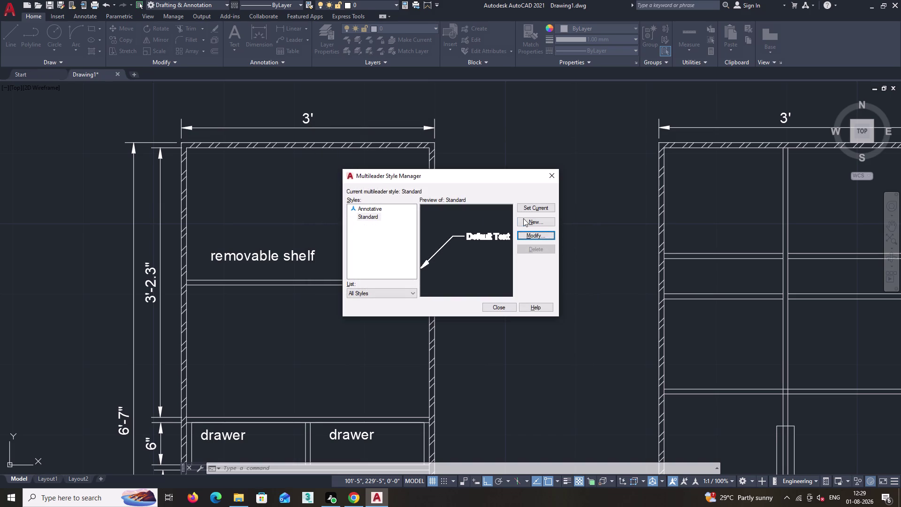
click(526, 208)
click(500, 309)
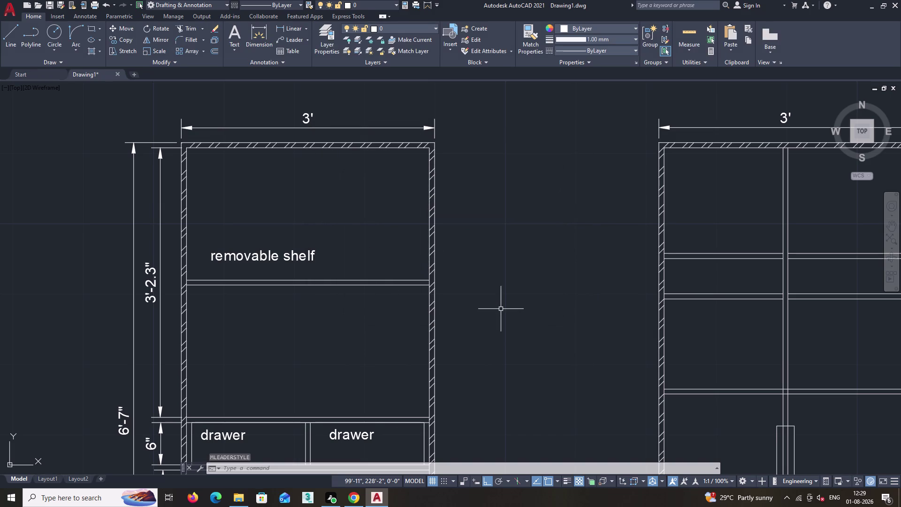
Place a multileader from inside the right elevation reading '19mm', then select it.
text(ml)
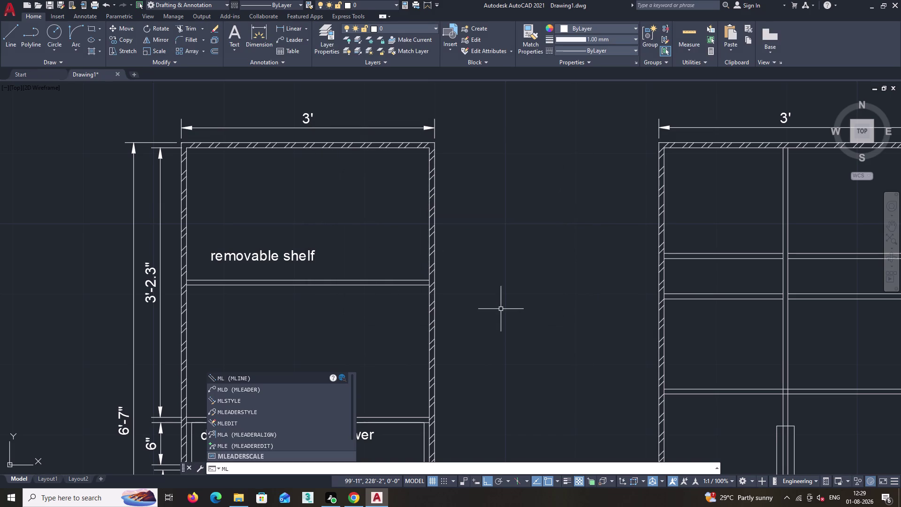
key(d)
key(Return)
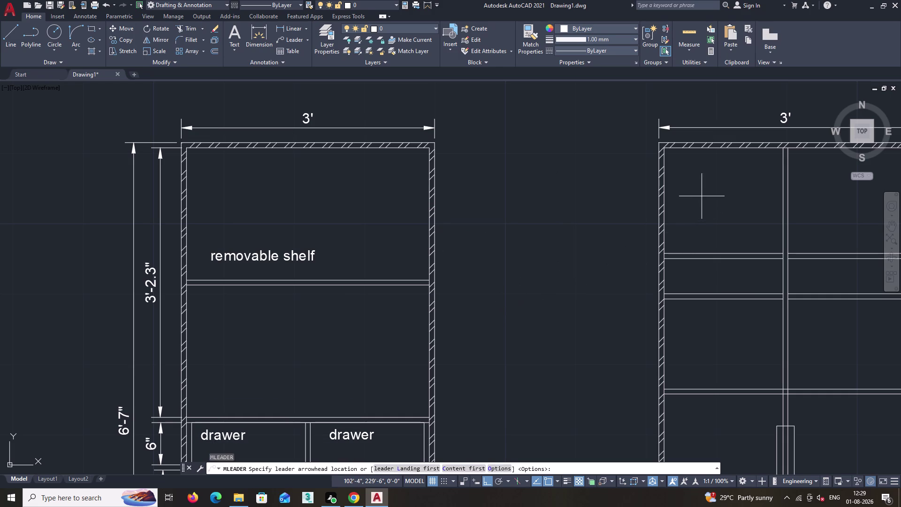
click(704, 192)
click(630, 196)
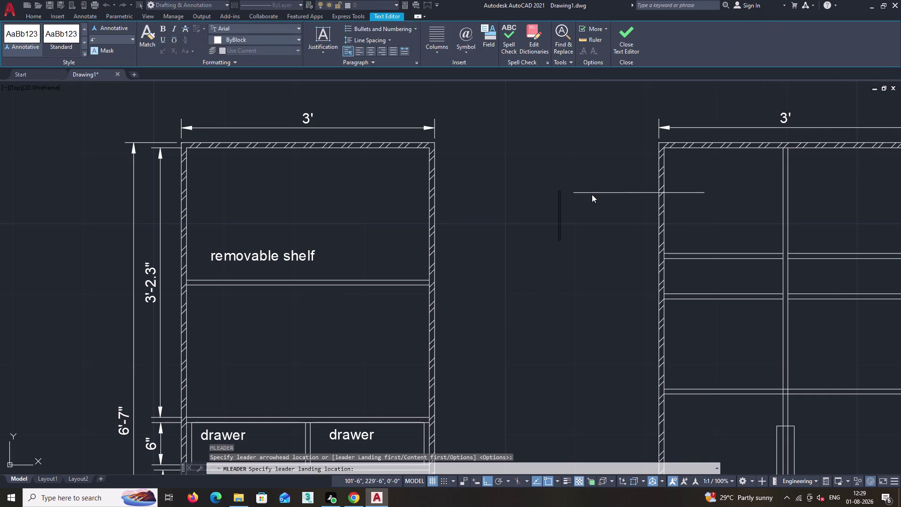
text(19)
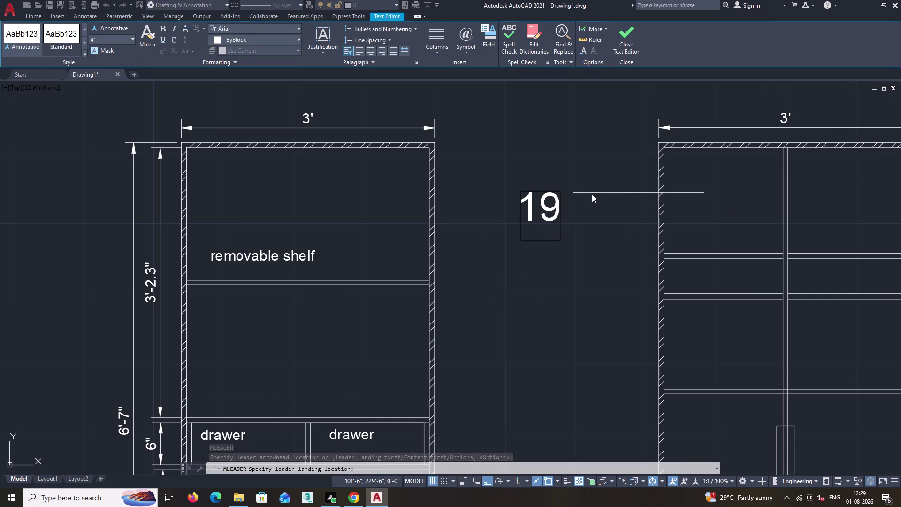
text(m)
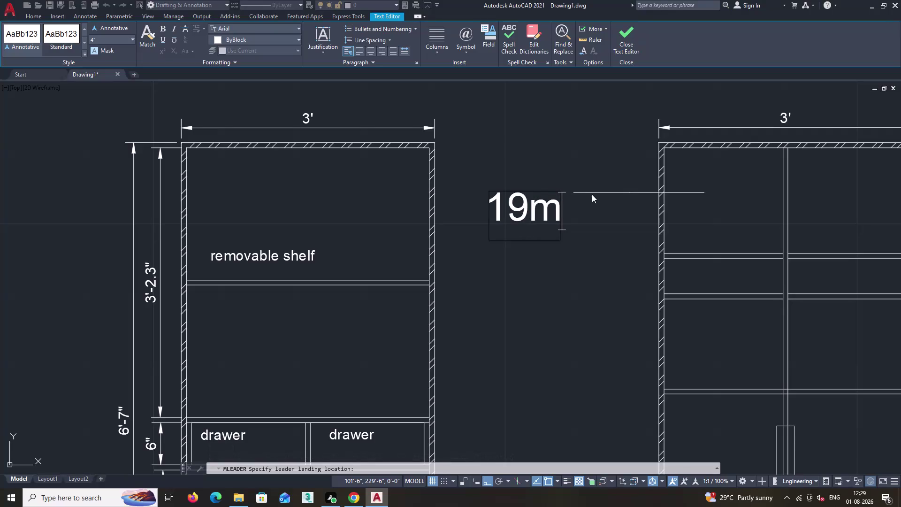
text(m)
key(space)
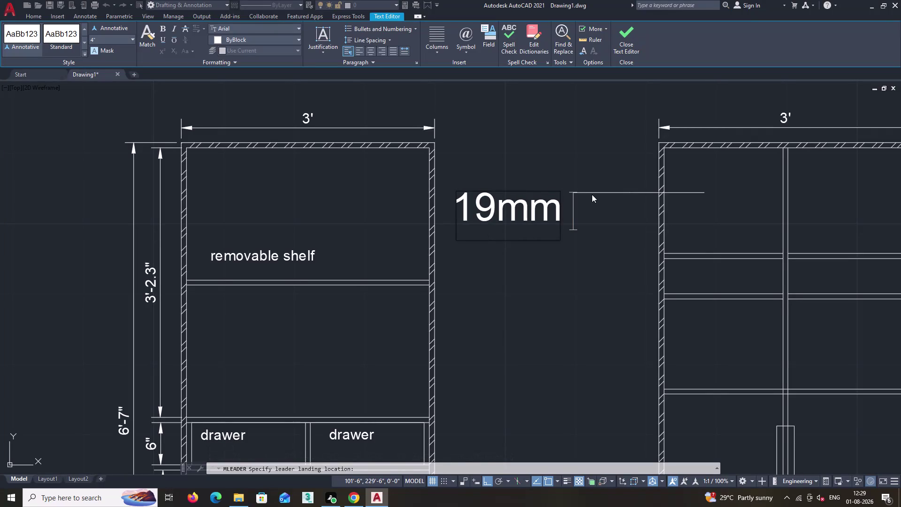
click(614, 41)
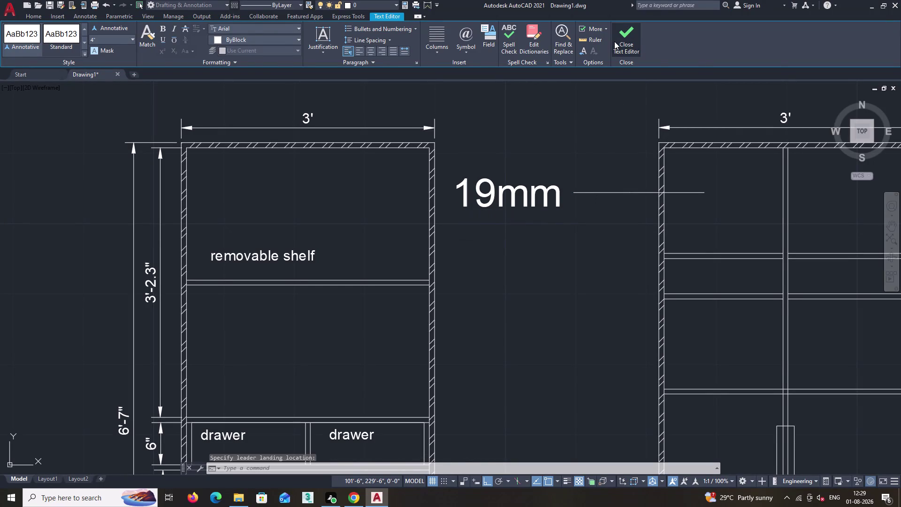
click(550, 188)
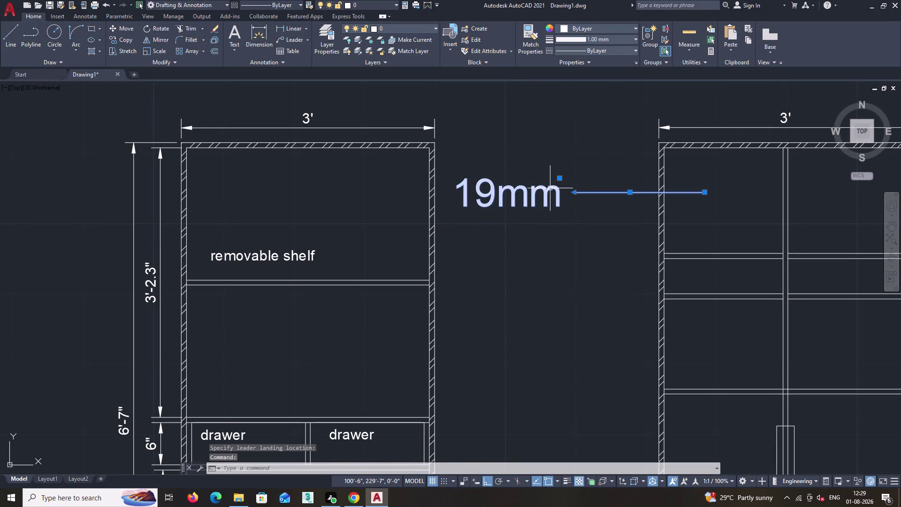
Open the 19mm leader's properties and set its text height to 2".
key(p)
key(r)
key(Return)
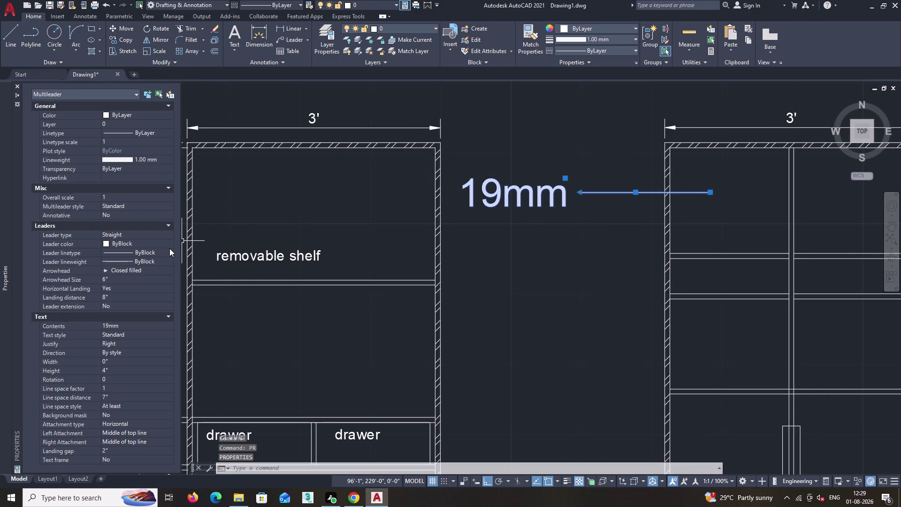
click(111, 369)
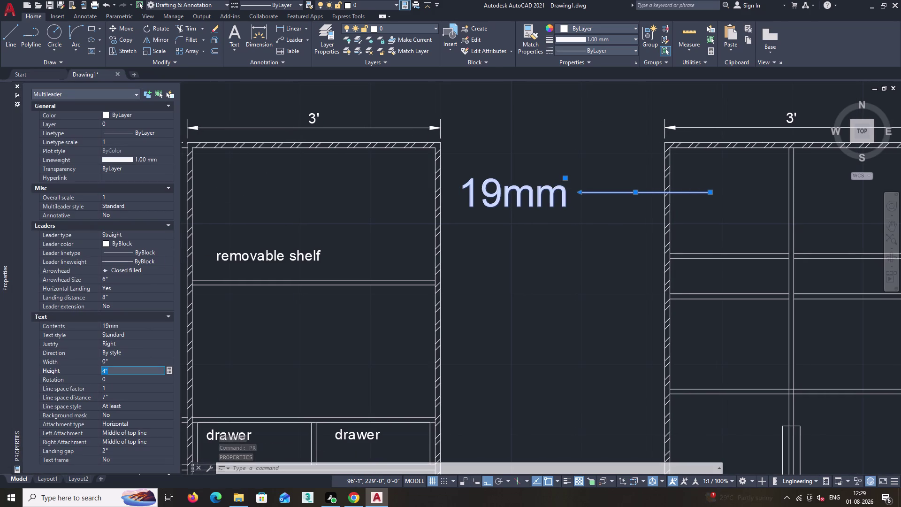
key(BackSpace)
text(2)
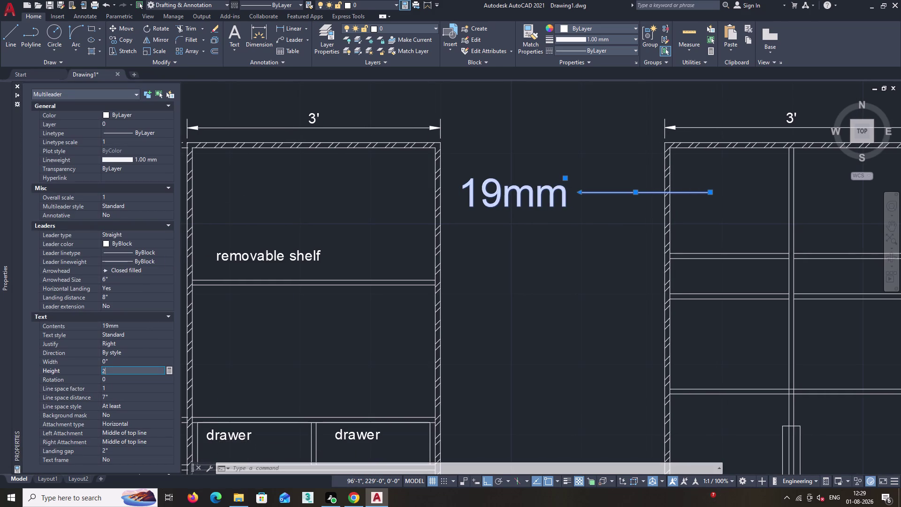
text(")
key(Return)
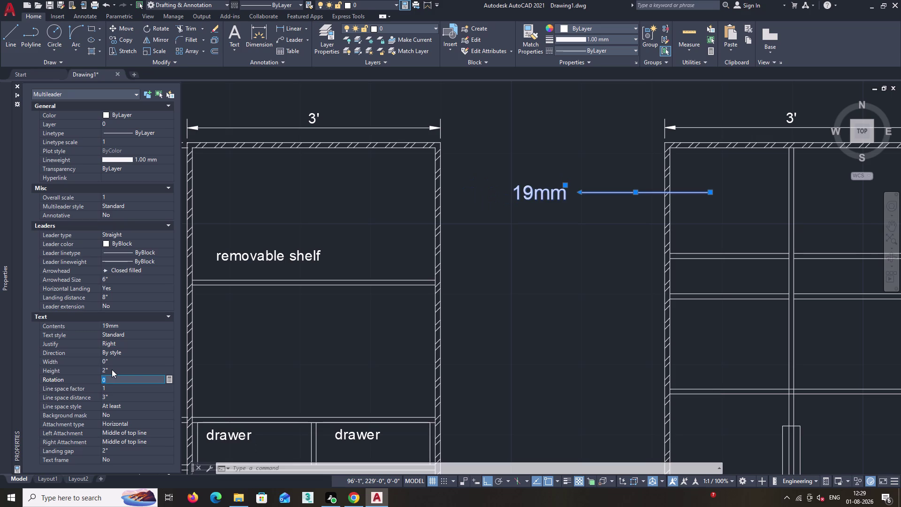
Set the leader's arrowhead size to 1', then close the palette and deselect.
click(115, 277)
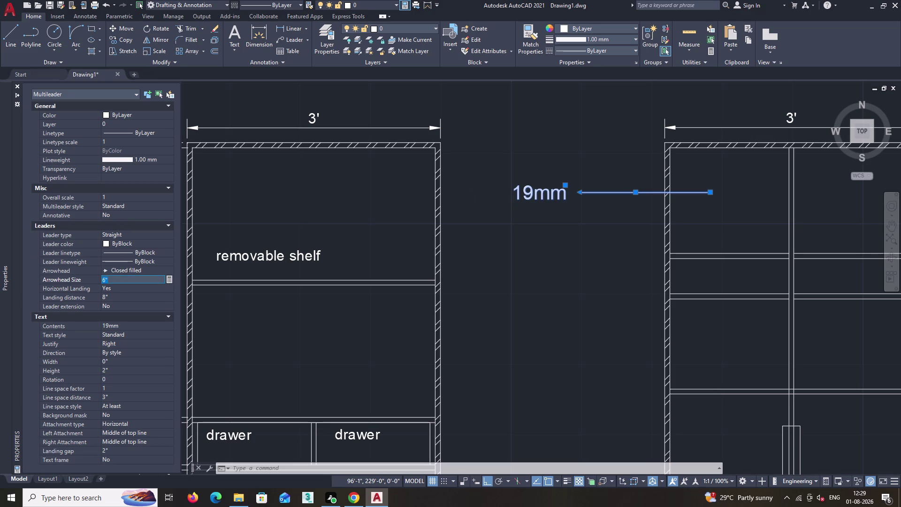
key(BackSpace)
text(1)
text(')
key(Return)
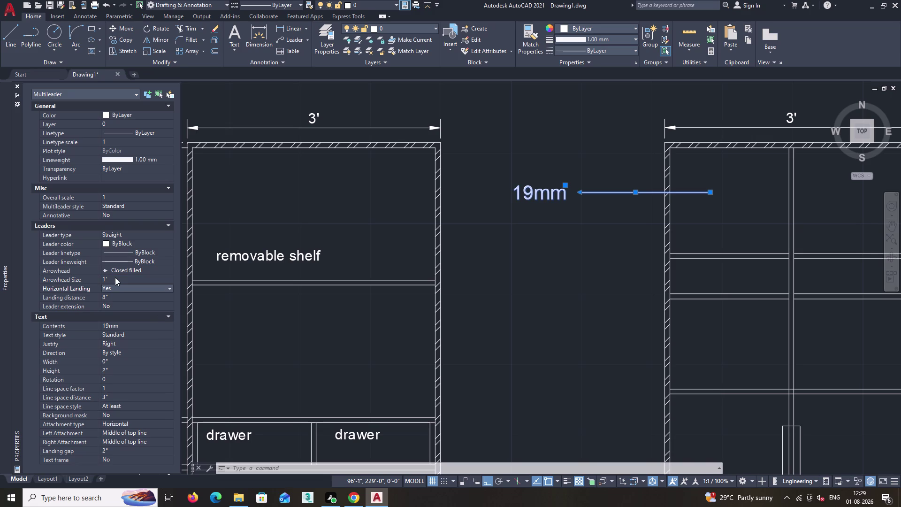
click(15, 84)
key(Escape)
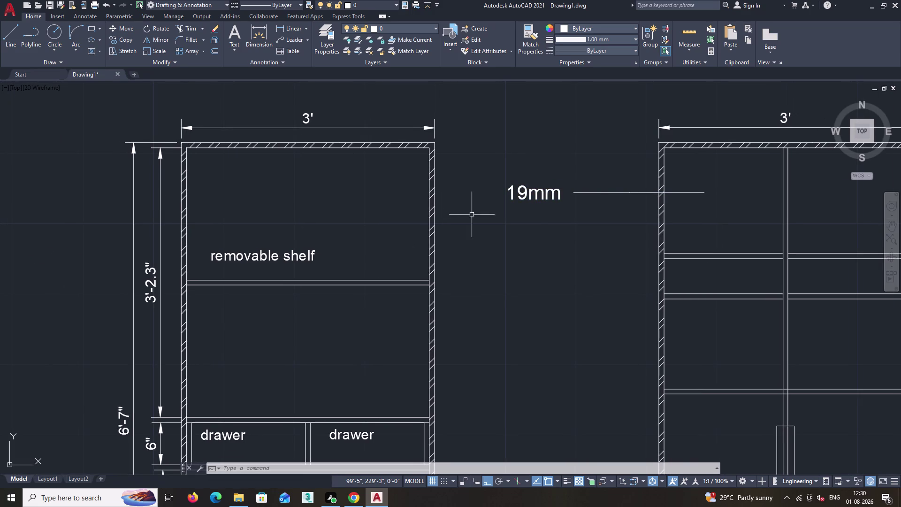
Zoom and pan to frame the 19mm leader, then double-click its text to edit.
scroll(up, 3)
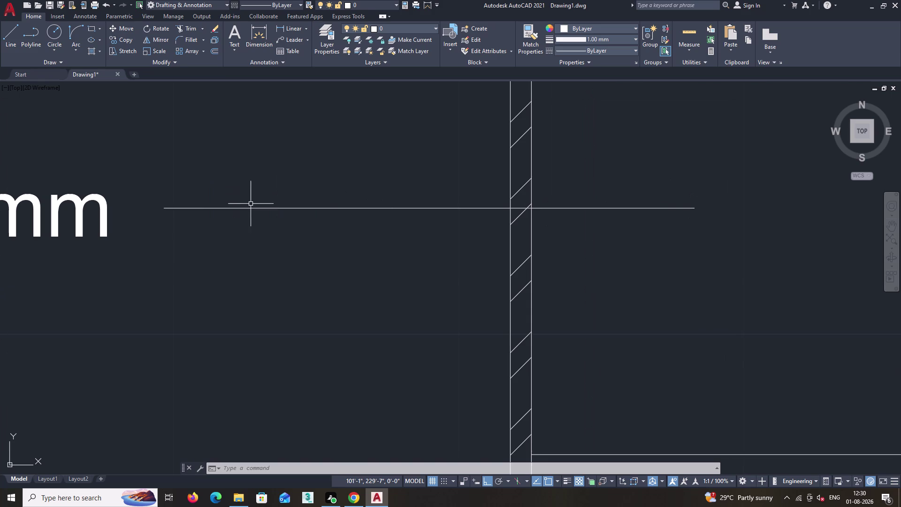
scroll(up, 3)
scroll(up, 3)
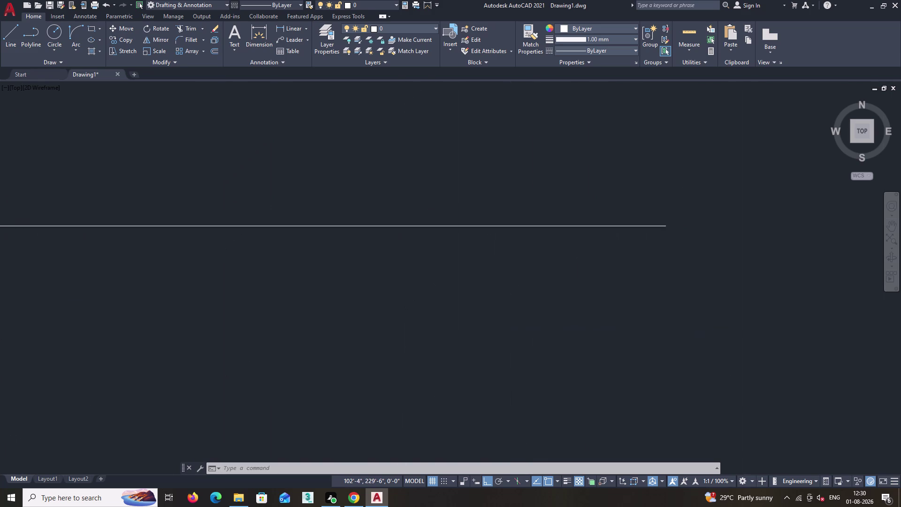
scroll(up, 3)
scroll(down, 3)
scroll(down, 3)
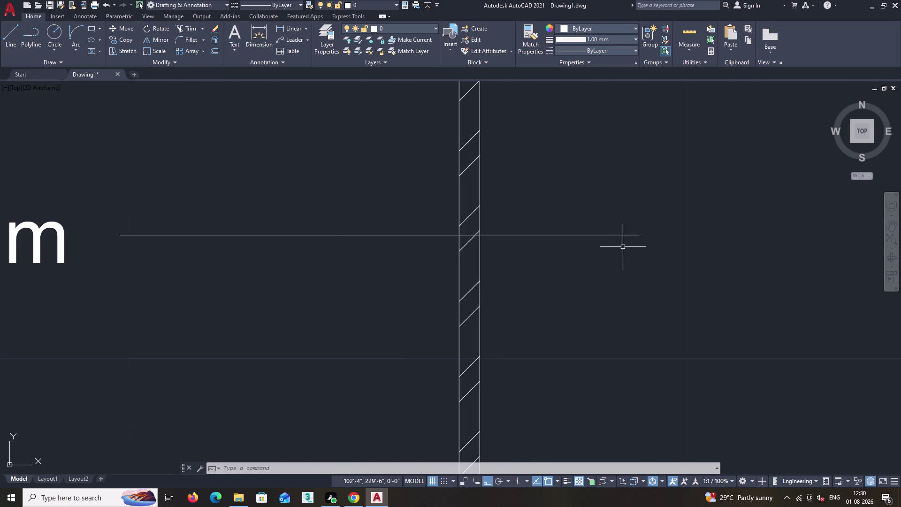
scroll(down, 3)
middle_drag(448, 275, 538, 269)
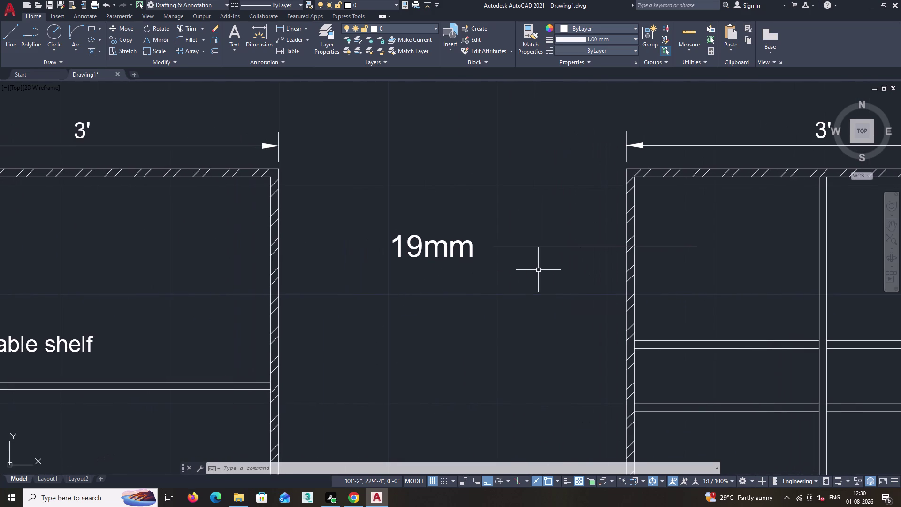
scroll(down, 3)
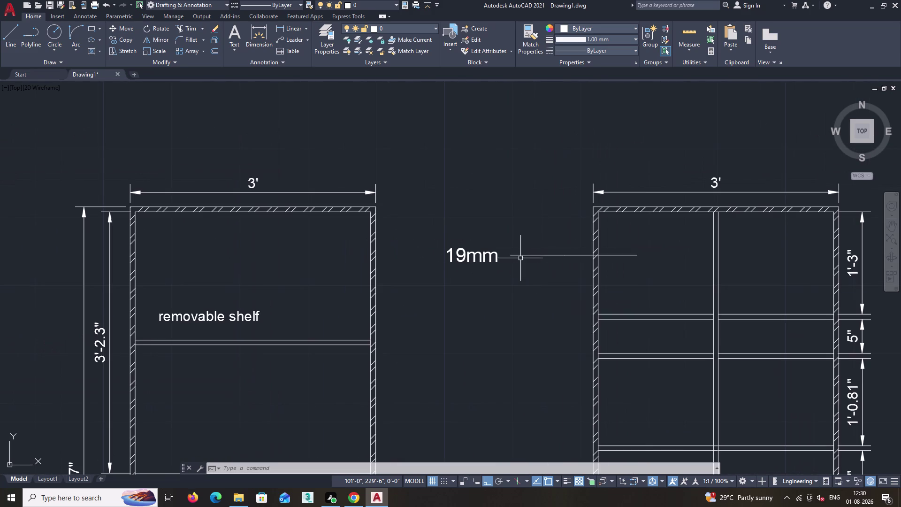
double_click(491, 257)
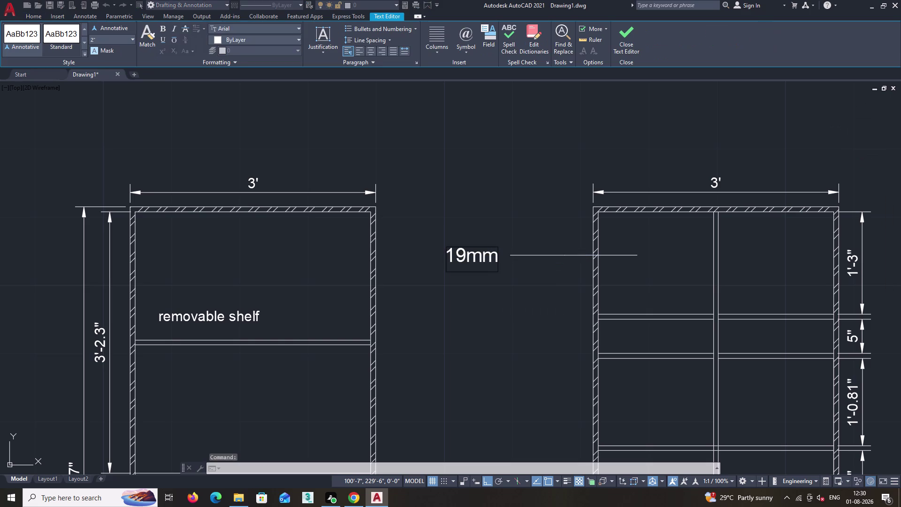
Extend the label to '19mm ply' with 'openable shutter' on a second line.
click(497, 257)
key(space)
text(pl)
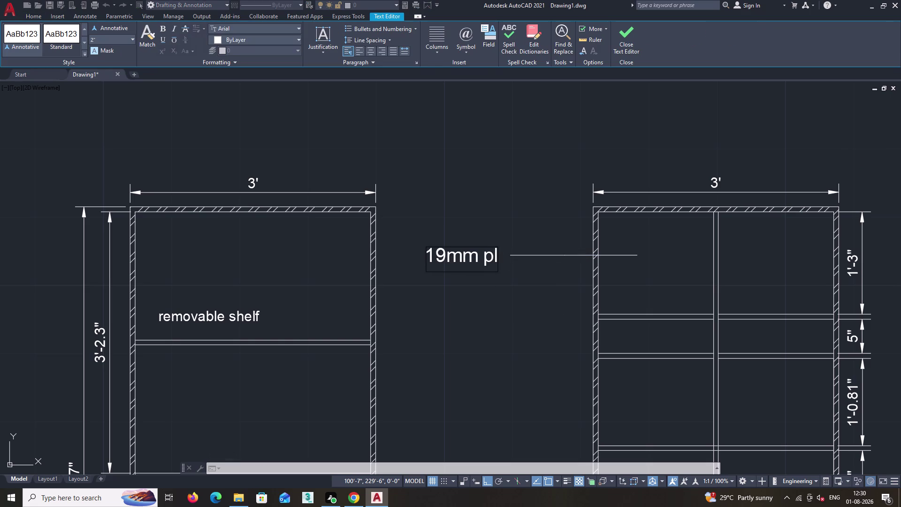
key(y)
key(Return)
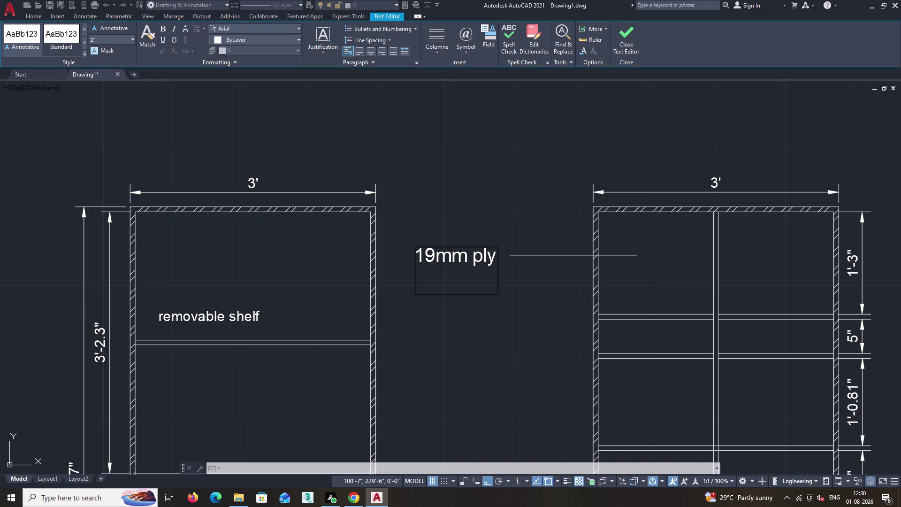
text(op)
text(ena)
text(b)
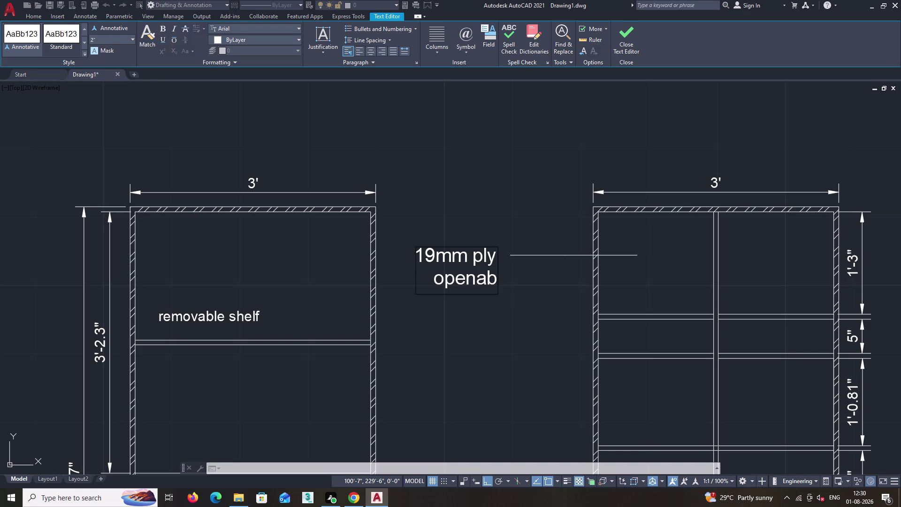
text(le)
key(space)
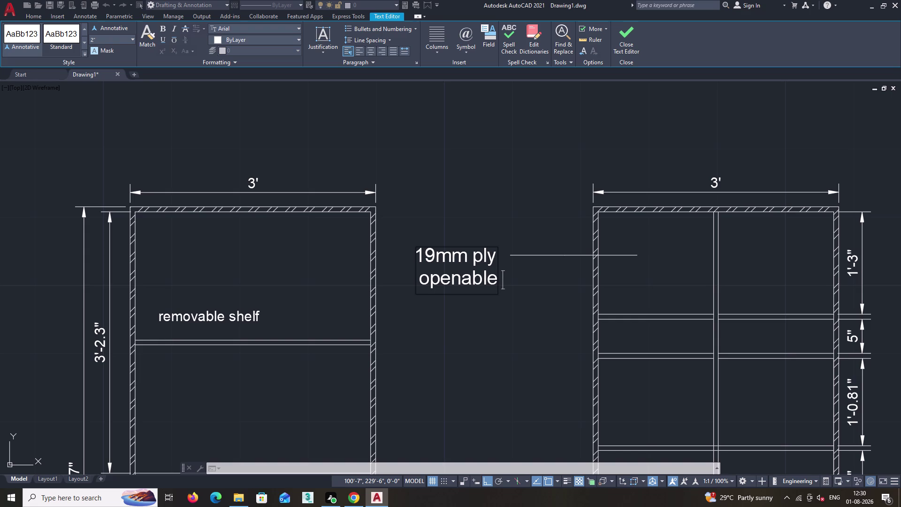
text(shutt)
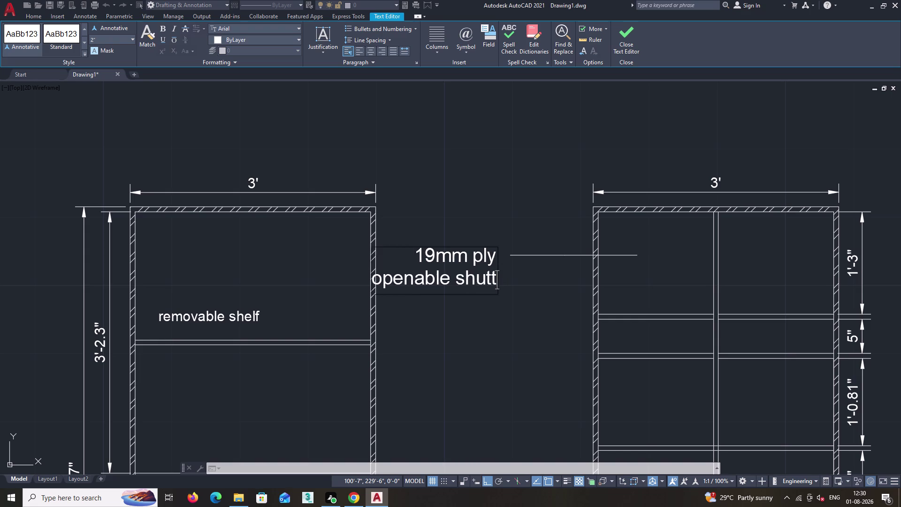
text(er)
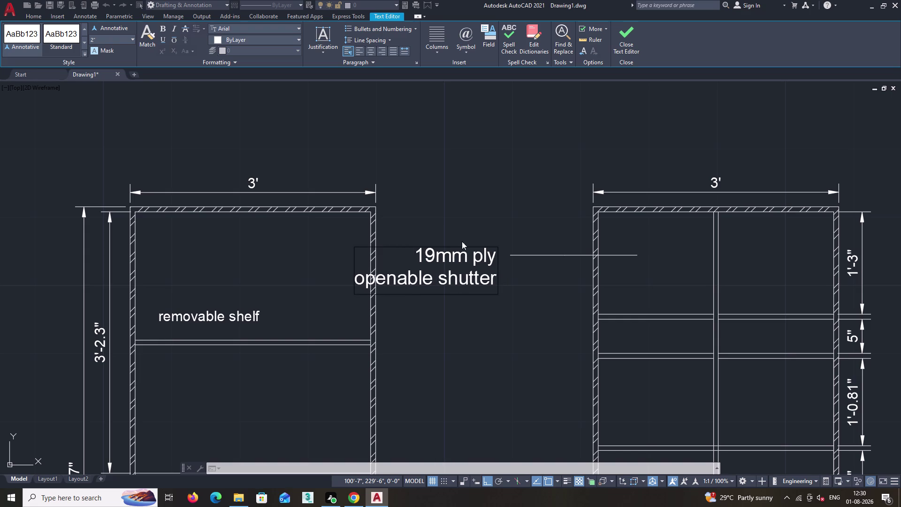
click(632, 35)
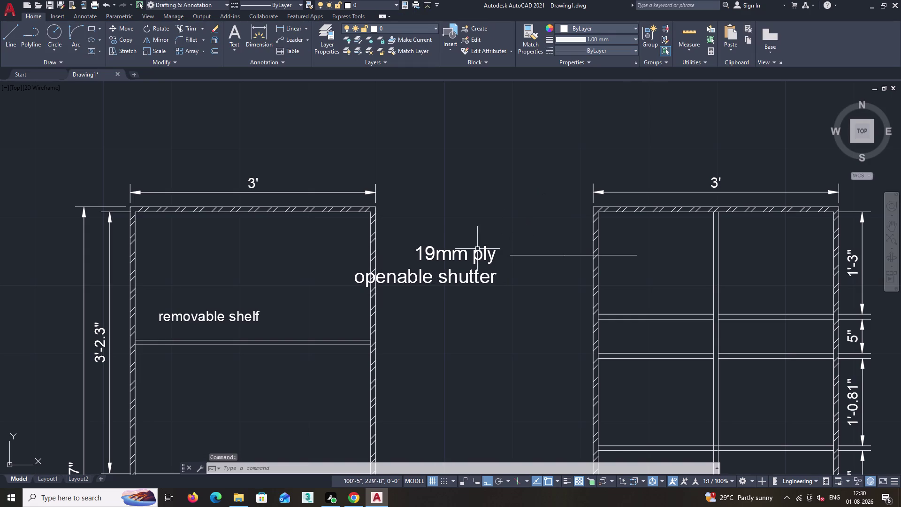
Try stretching the shutter label's leader end with grips, then cancel and deselect.
click(460, 260)
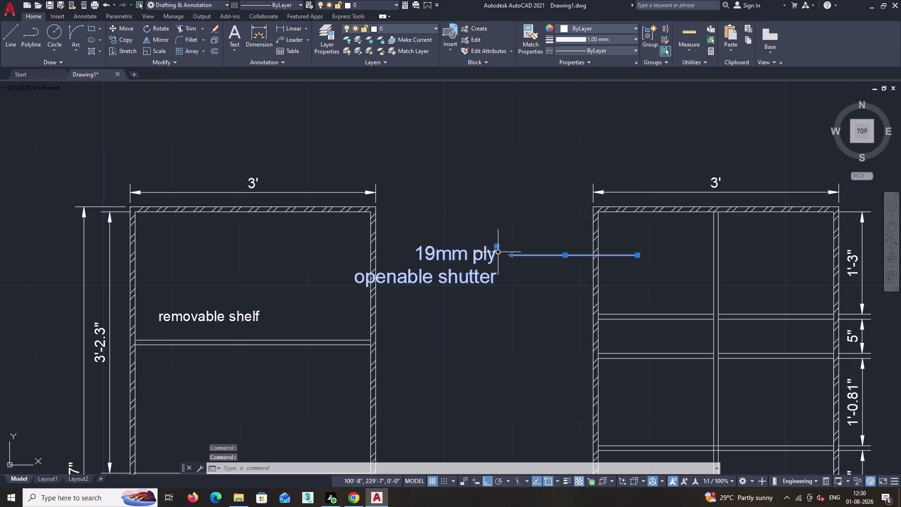
click(510, 257)
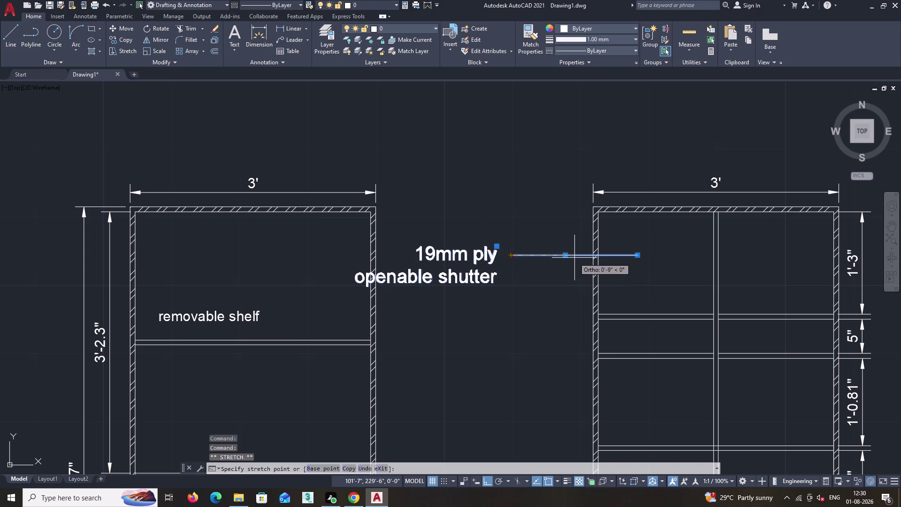
click(577, 257)
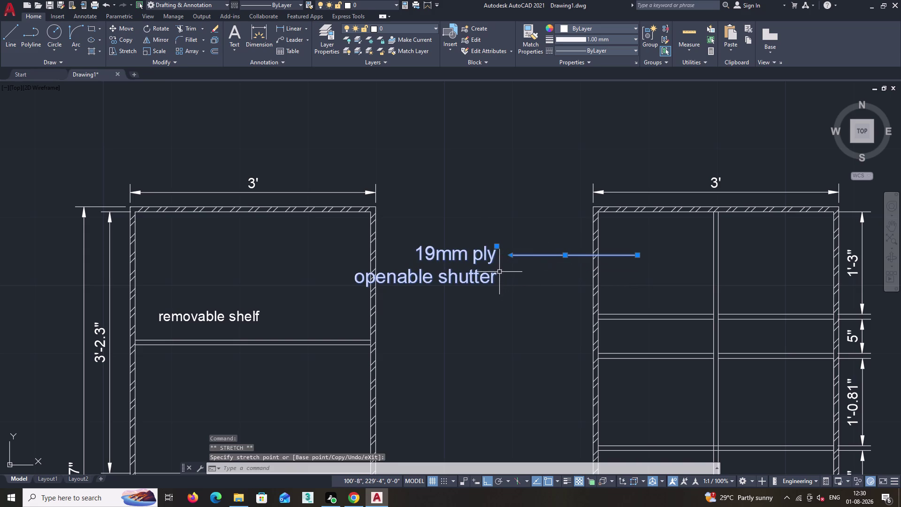
click(510, 256)
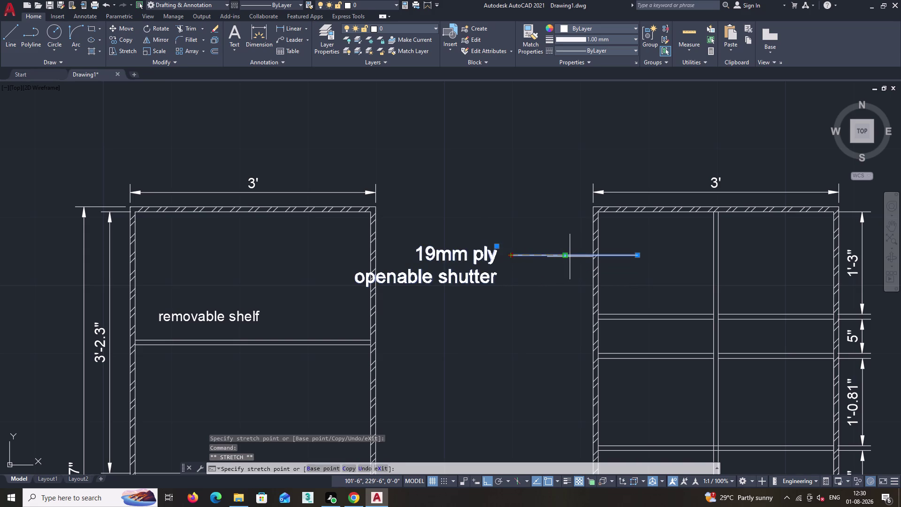
click(565, 255)
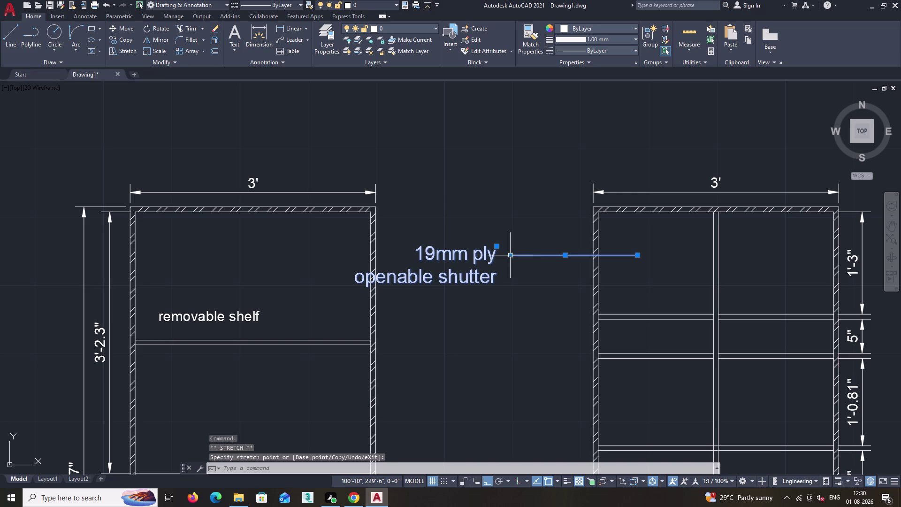
click(511, 256)
click(530, 256)
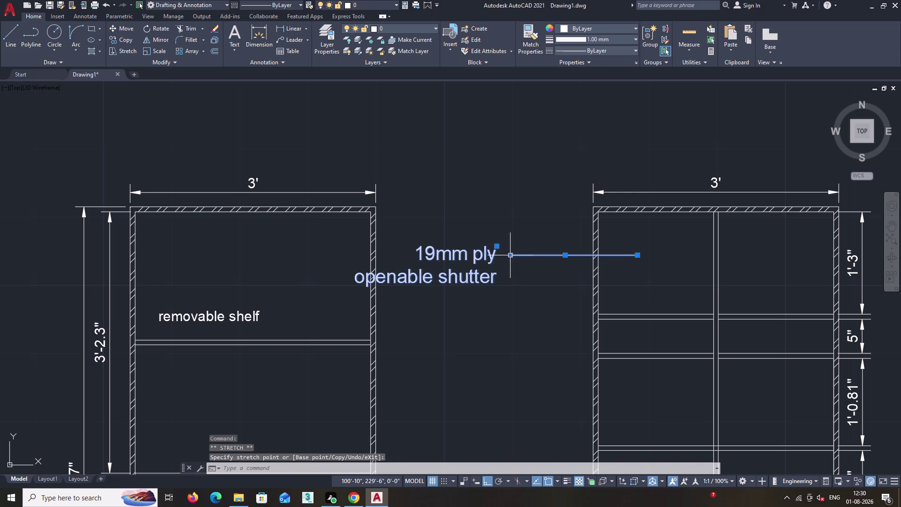
click(510, 256)
click(530, 256)
click(638, 255)
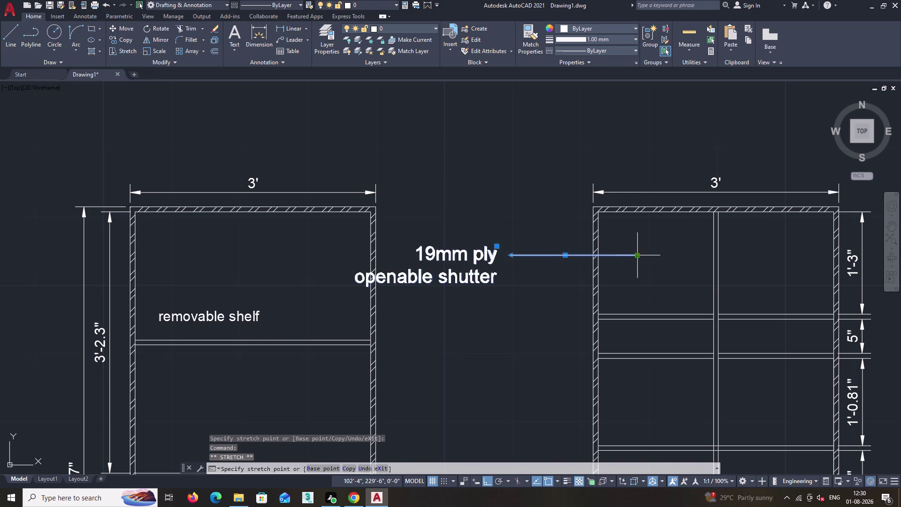
key(Escape)
key(Escape)
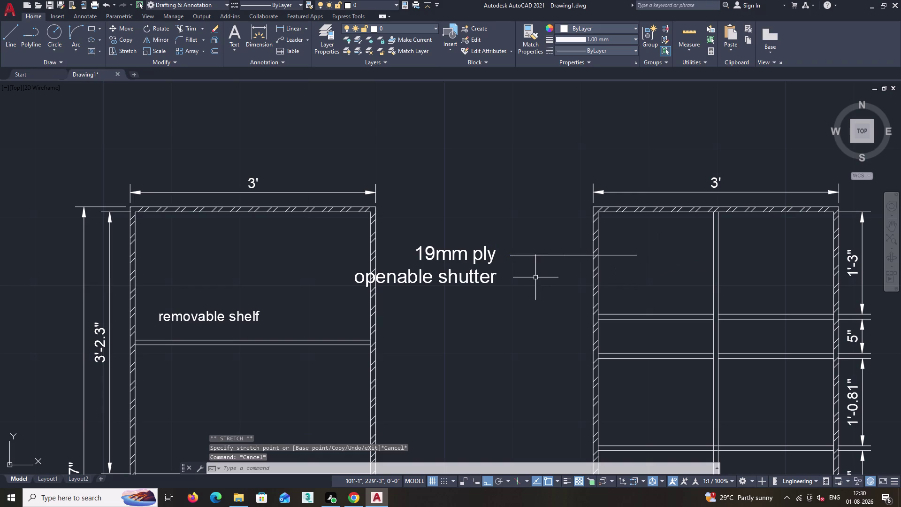
Move the shutter label to the right with MOVE, then reselect it.
click(487, 255)
text(m)
key(space)
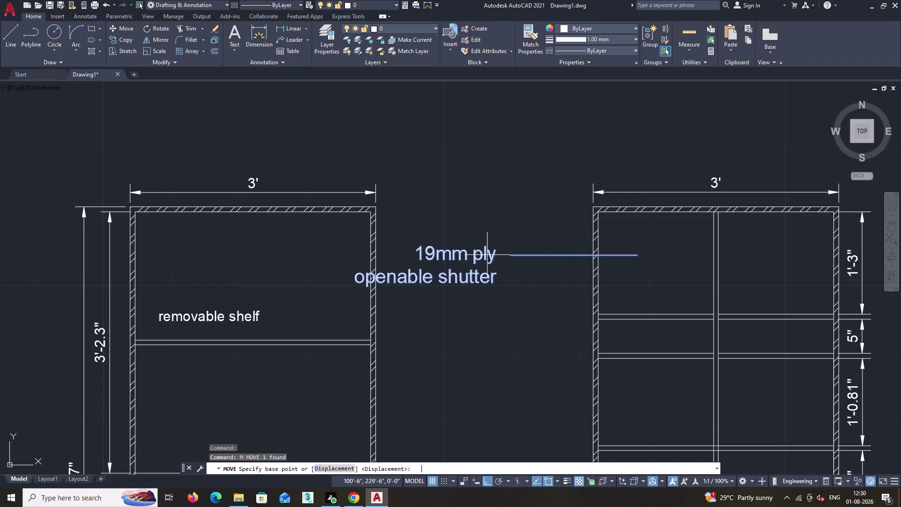
click(512, 255)
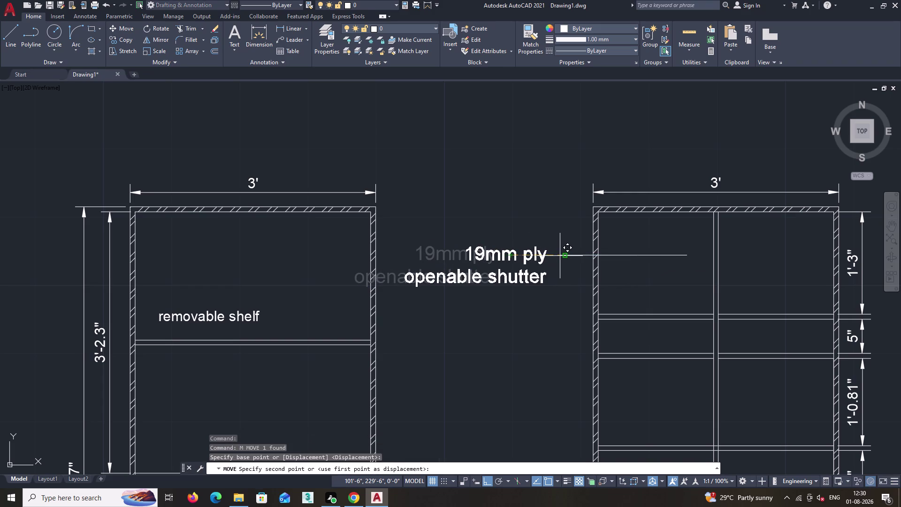
click(568, 257)
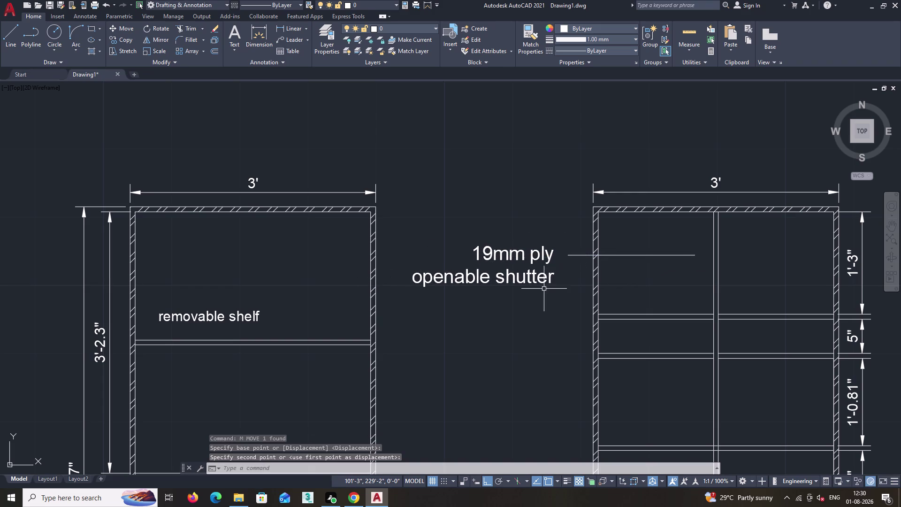
text(m)
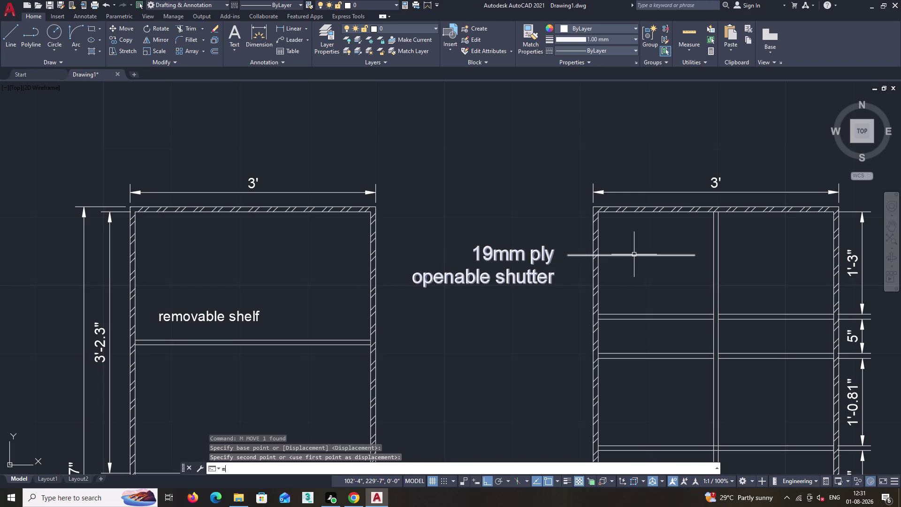
text(l)
key(Escape)
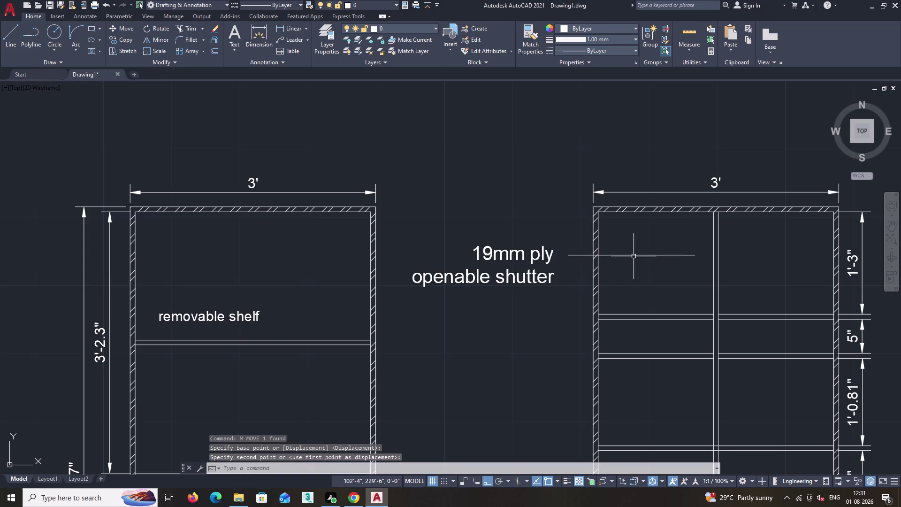
click(633, 256)
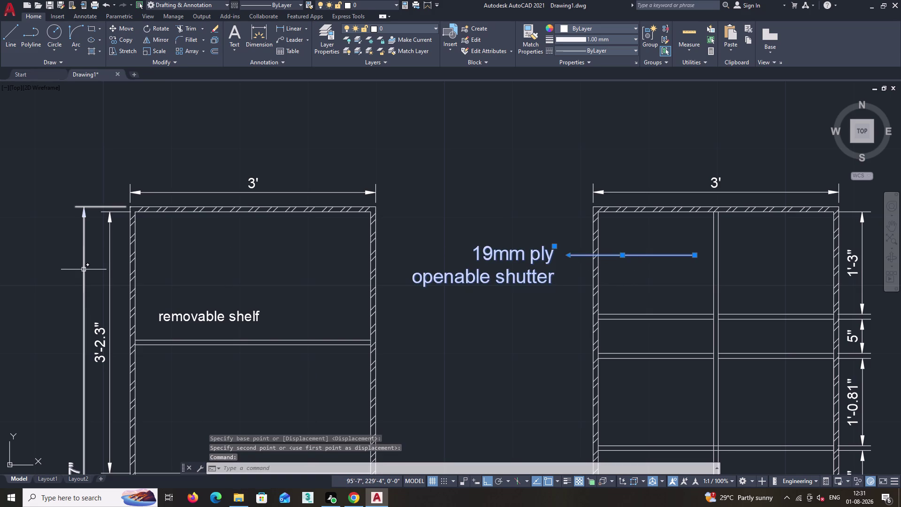
In Properties, set the shutter leader's lineweight to ByLayer and arrowhead size to 5'.
text(pr)
key(Return)
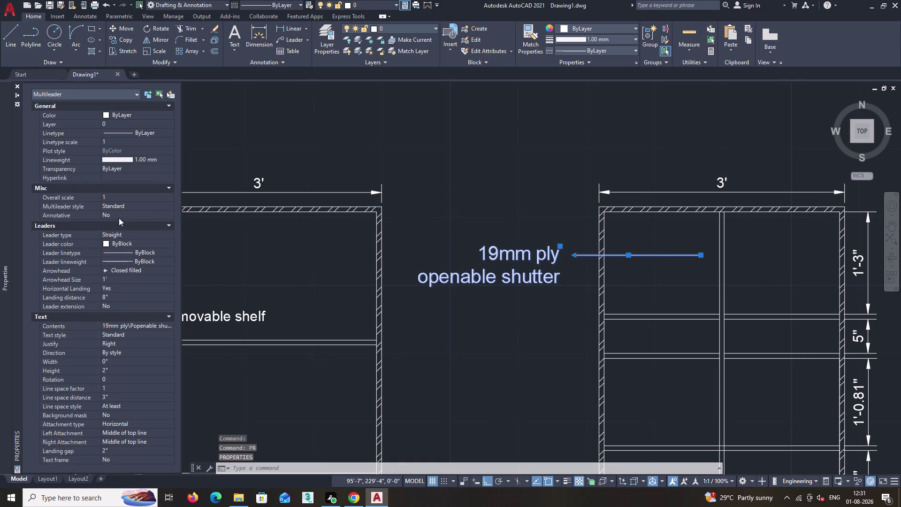
click(162, 161)
click(169, 158)
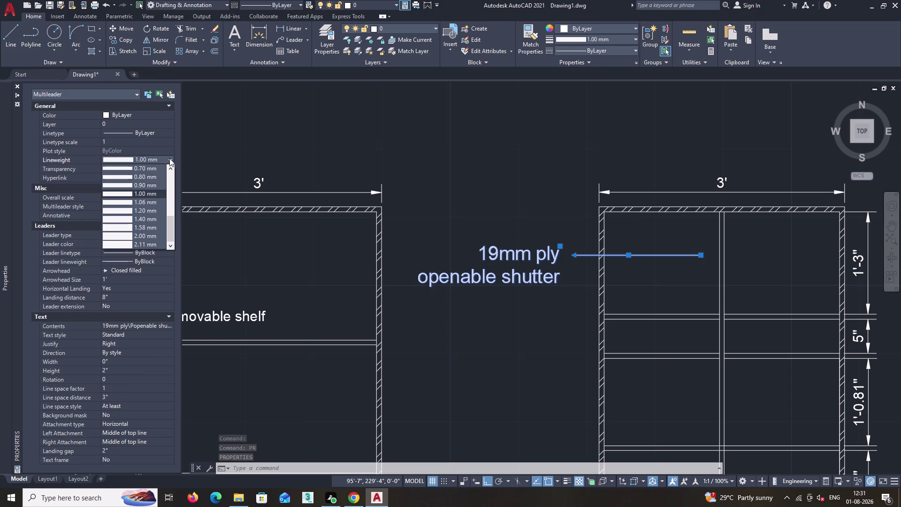
scroll(up, 3)
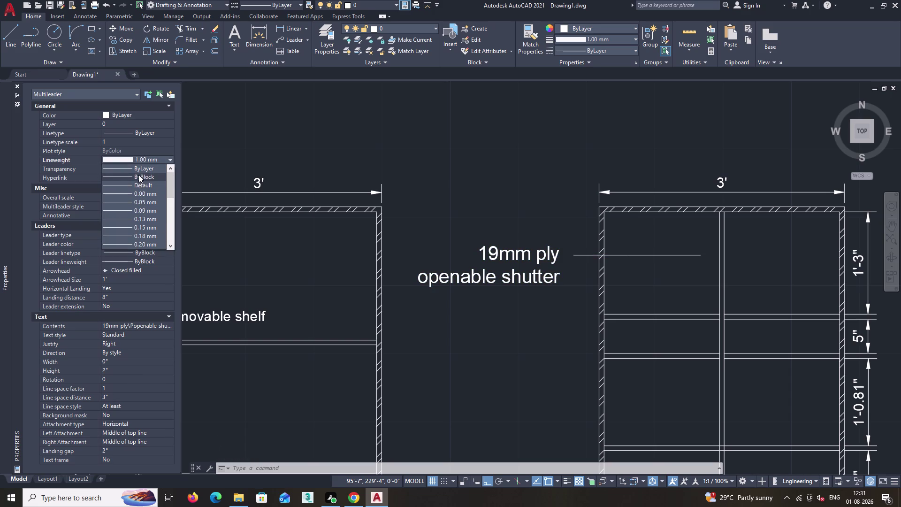
click(141, 169)
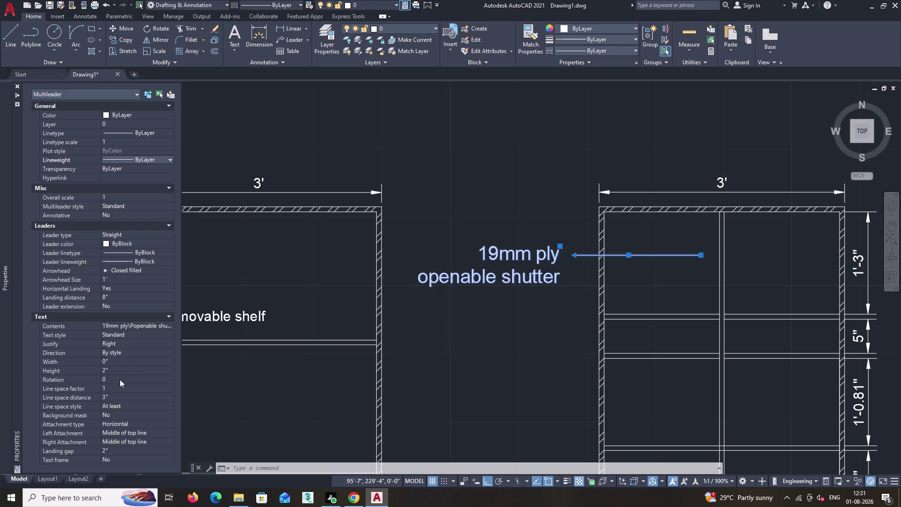
scroll(down, 3)
click(116, 279)
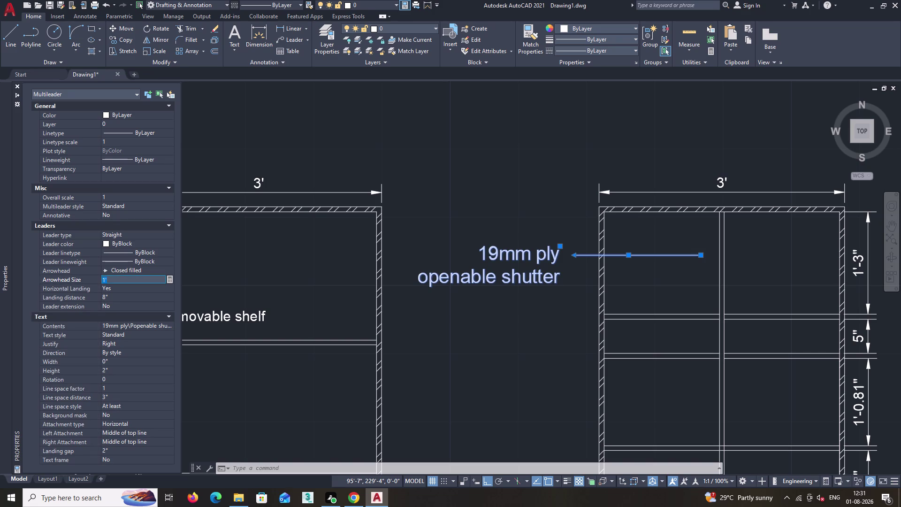
key(BackSpace)
text(5')
key(Return)
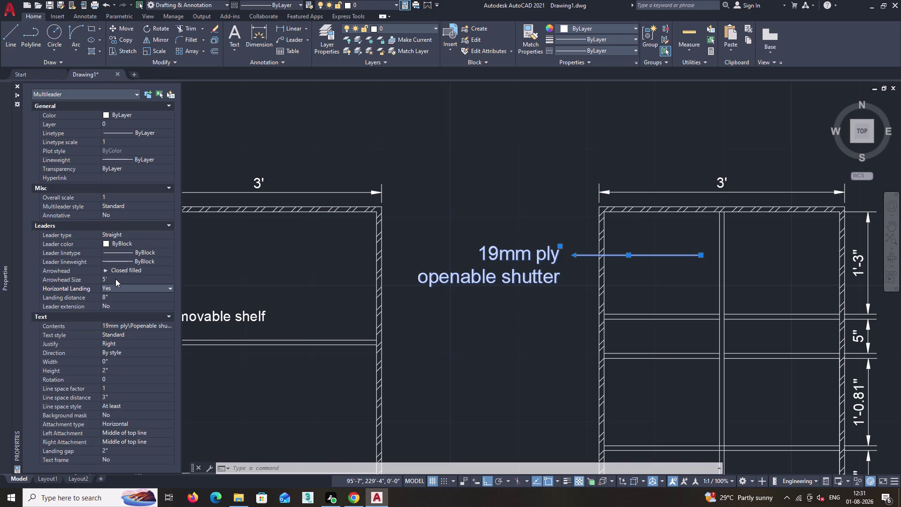
click(14, 85)
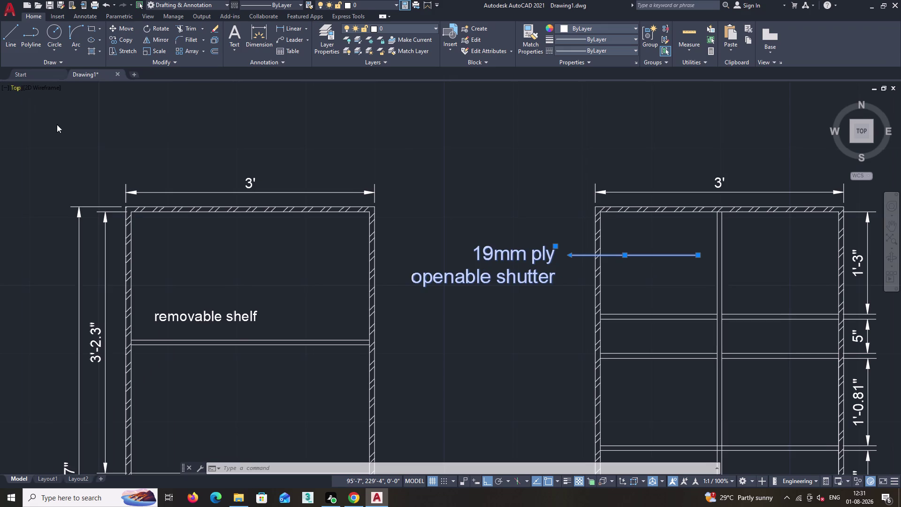
key(Escape)
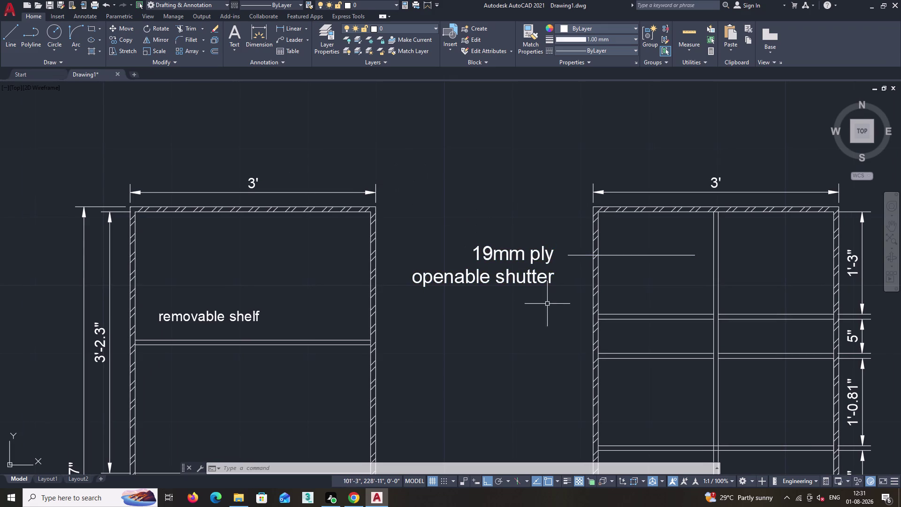
scroll(up, 3)
scroll(down, 3)
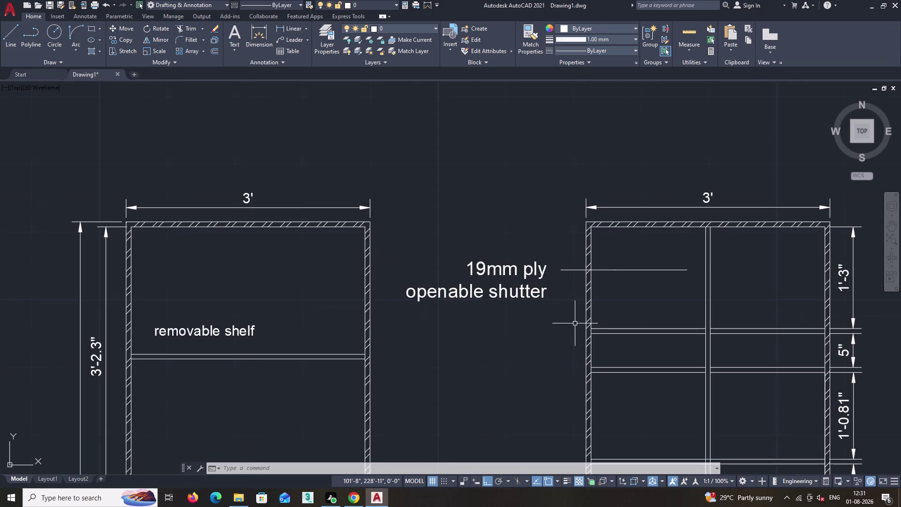
middle_drag(575, 327, 553, 299)
text(mld)
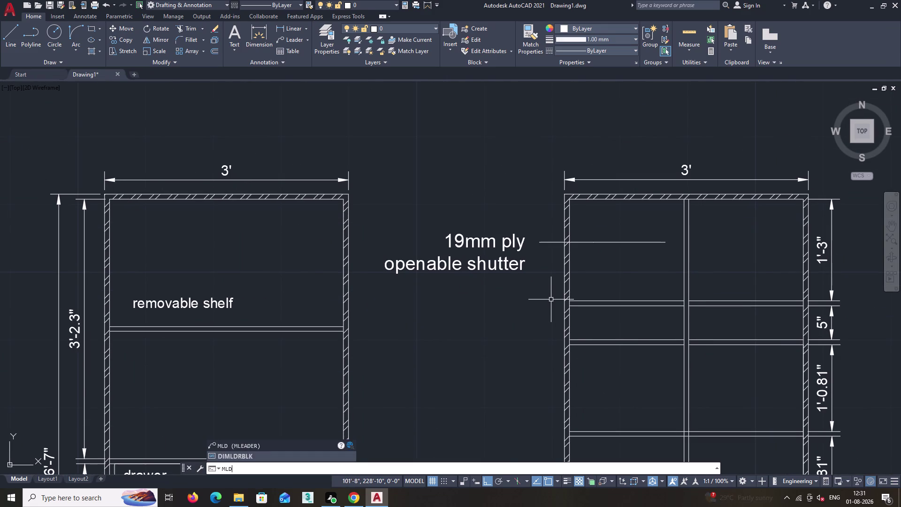
key(Return)
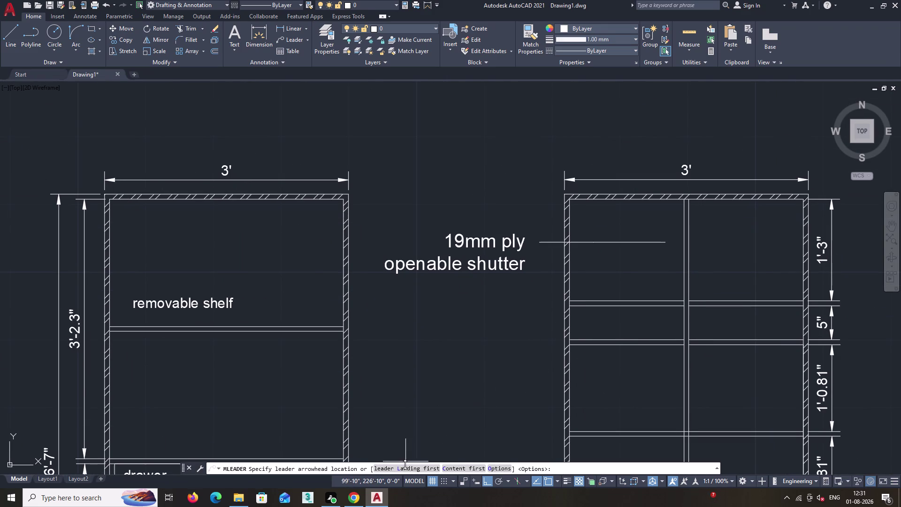
click(404, 467)
click(619, 377)
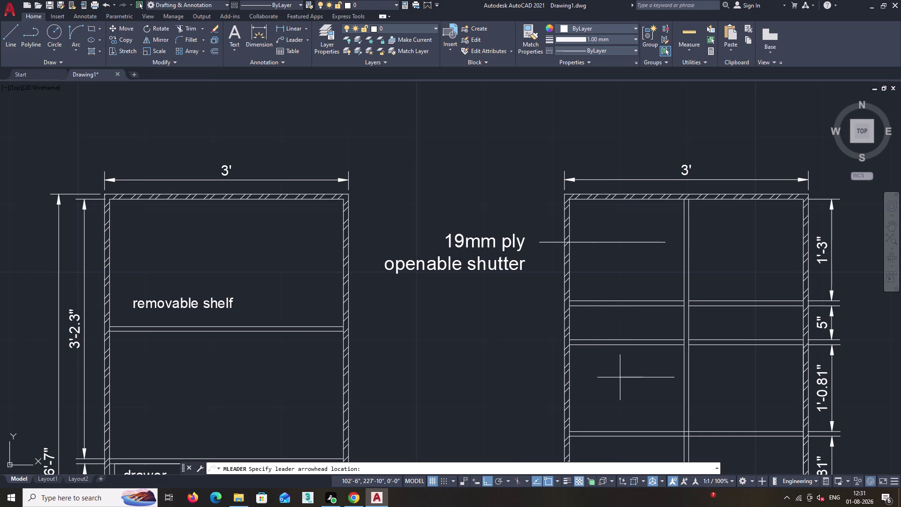
key(Escape)
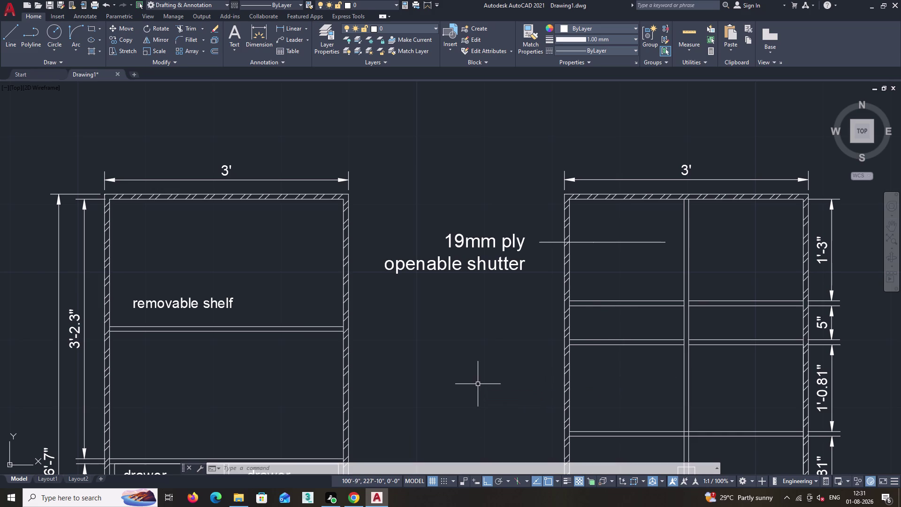
click(612, 242)
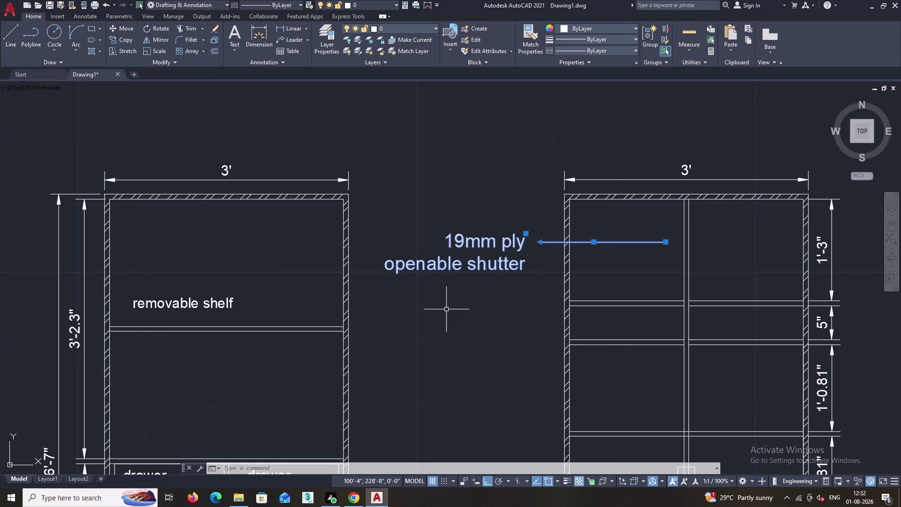
Move the shutter label higher, above the right elevation.
text(m)
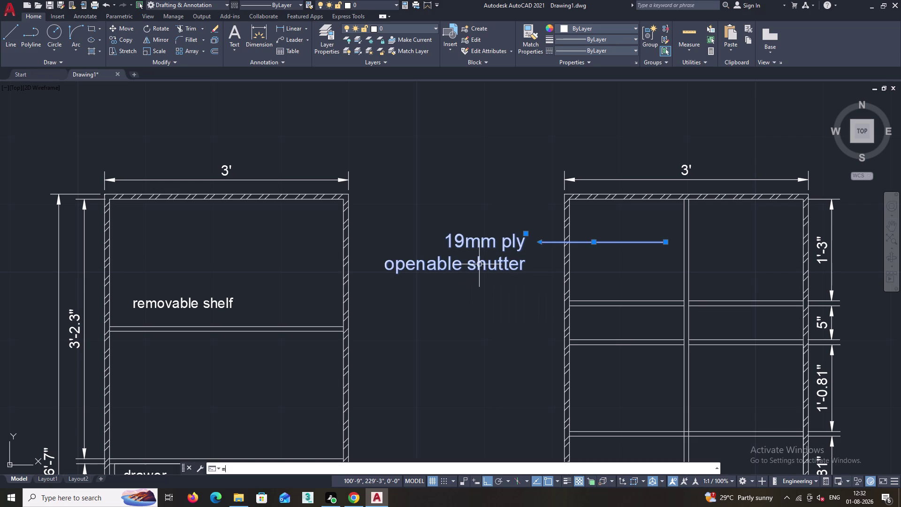
key(space)
click(588, 243)
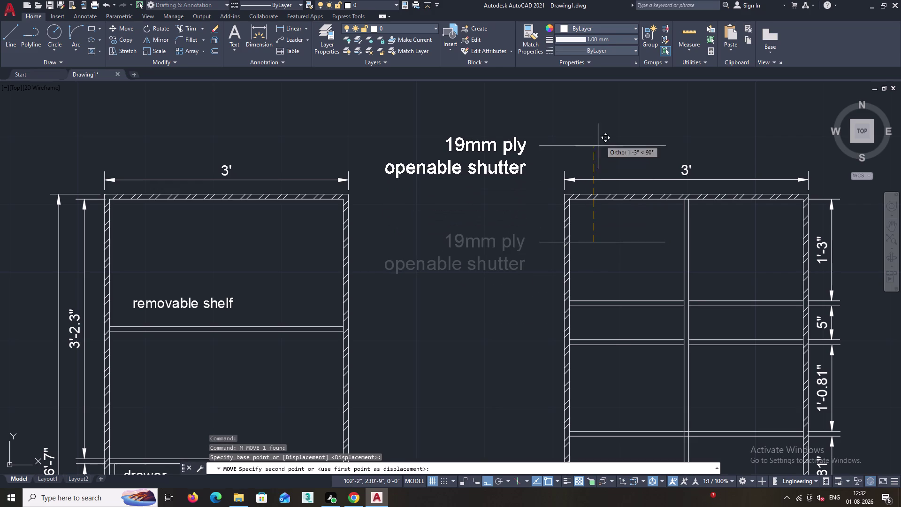
click(602, 127)
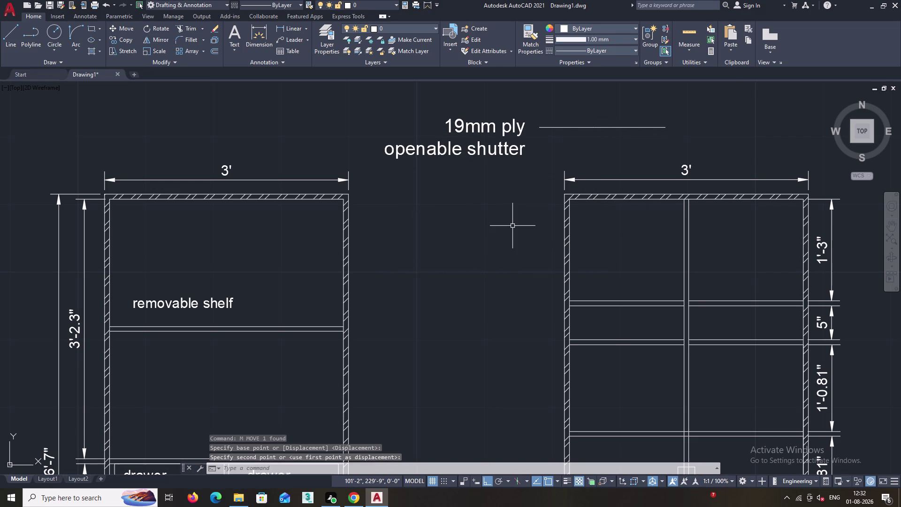
key(Escape)
Draw a trial multileader beside the right elevation, then undo it.
text(mld)
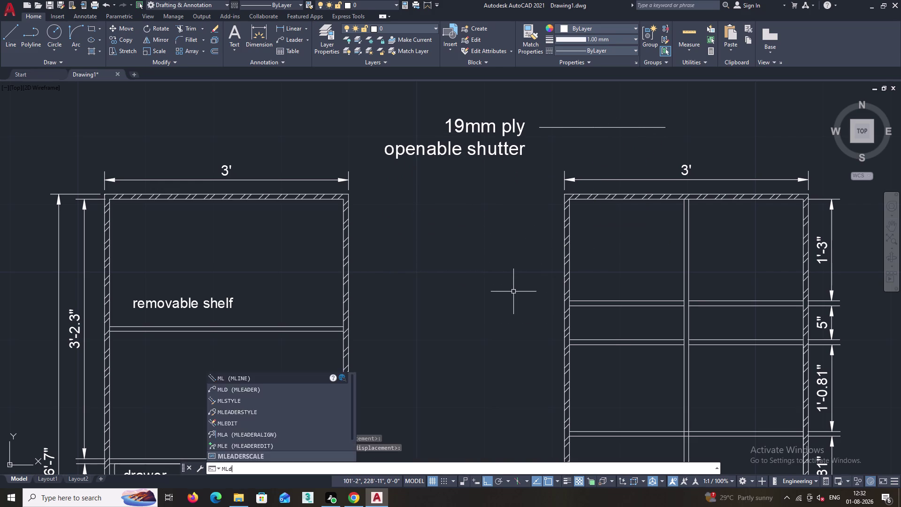
key(Return)
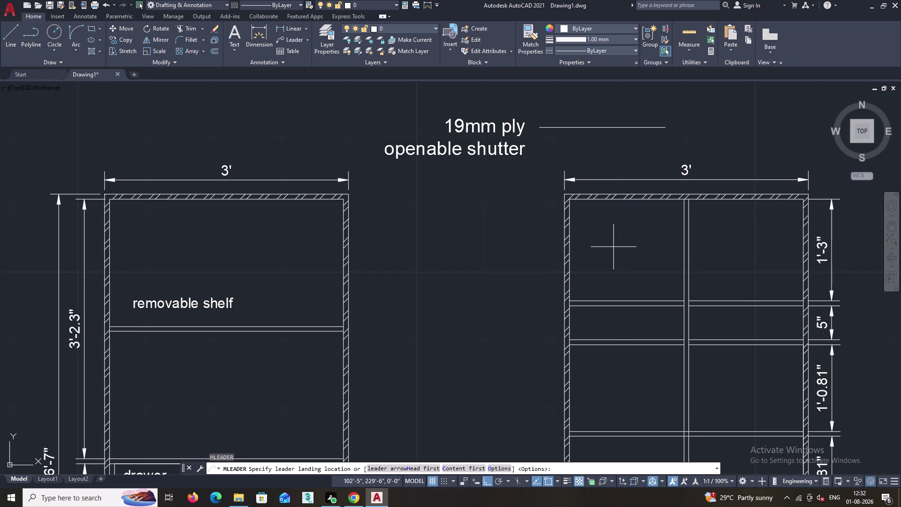
click(613, 246)
click(551, 248)
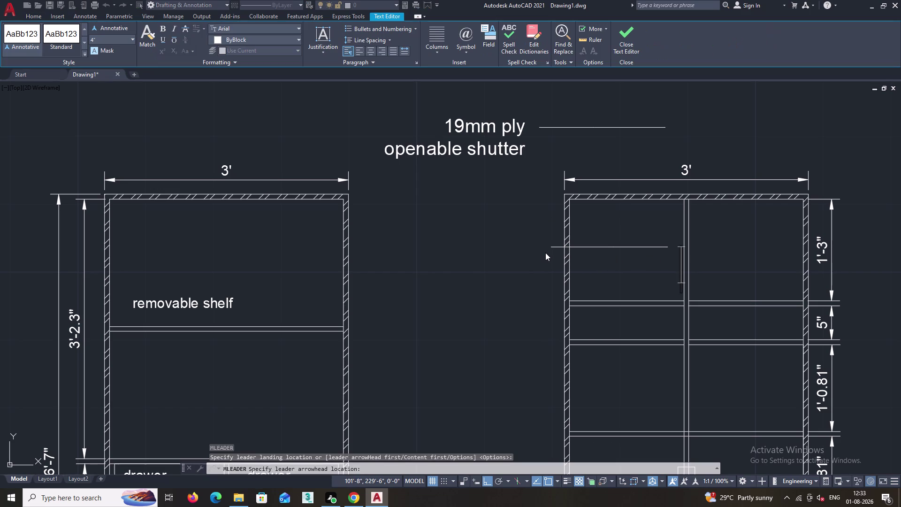
key(ctrl+z)
key(Escape)
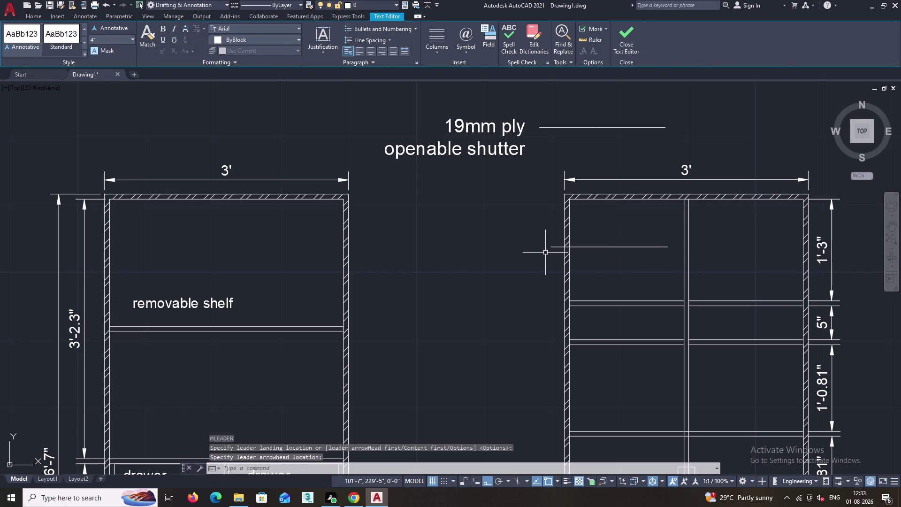
key(ctrl+z)
Place an arrowhead-first multileader with no text at the elevation's left wall.
text(ml)
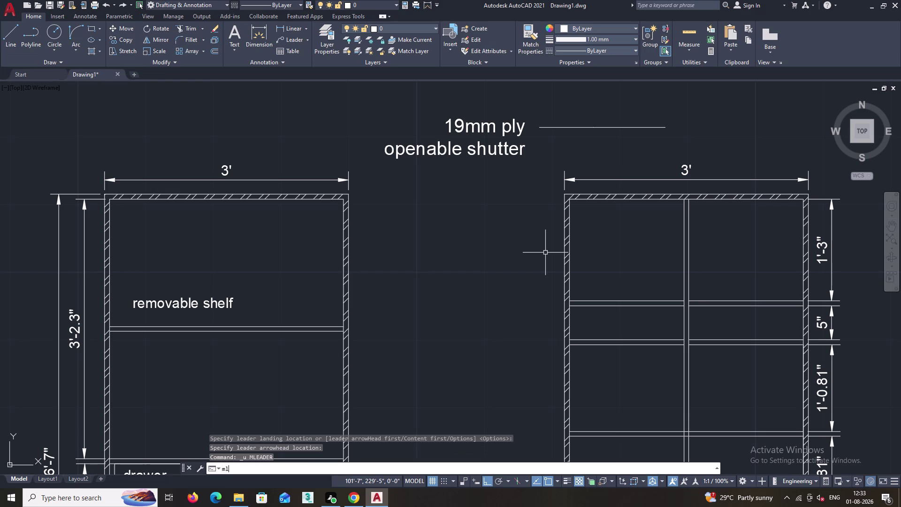
text(d)
key(Return)
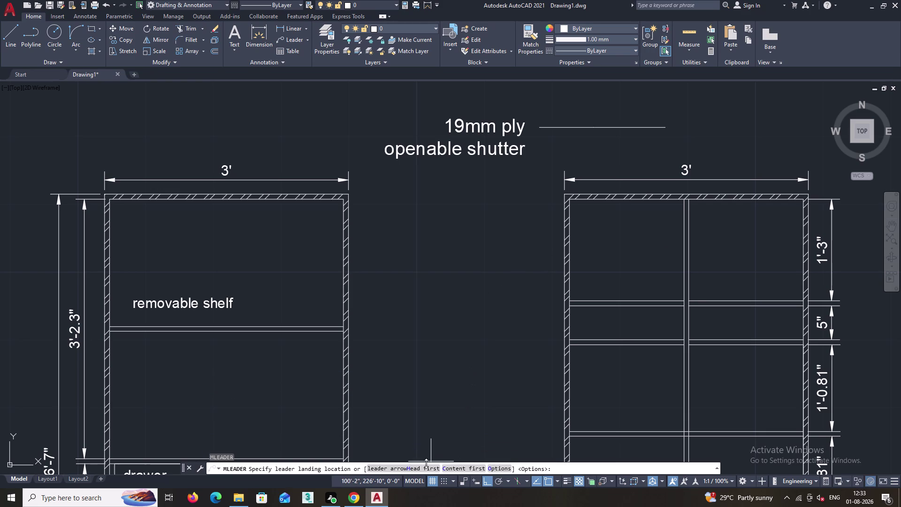
click(419, 468)
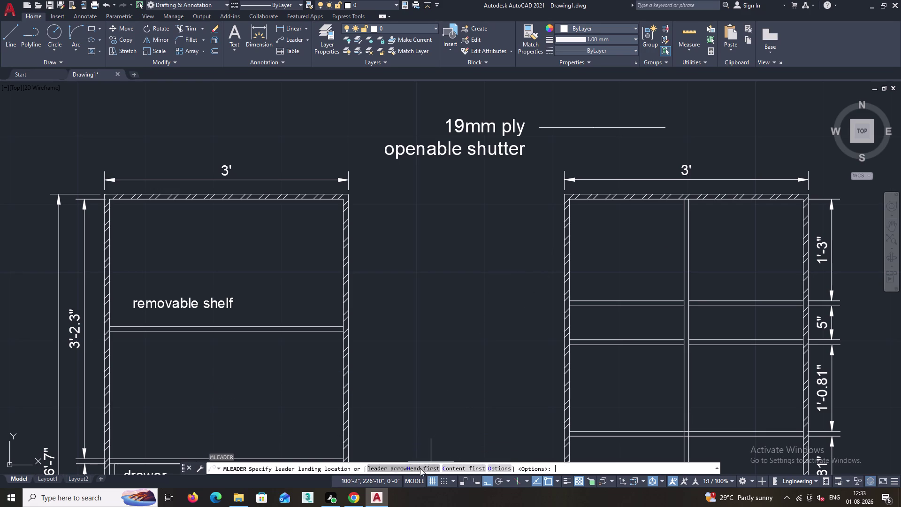
click(601, 253)
click(566, 254)
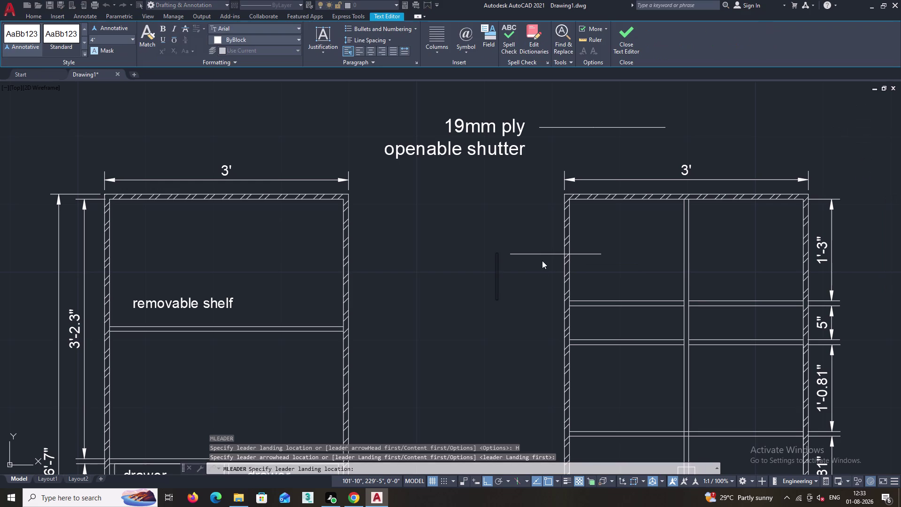
key(Escape)
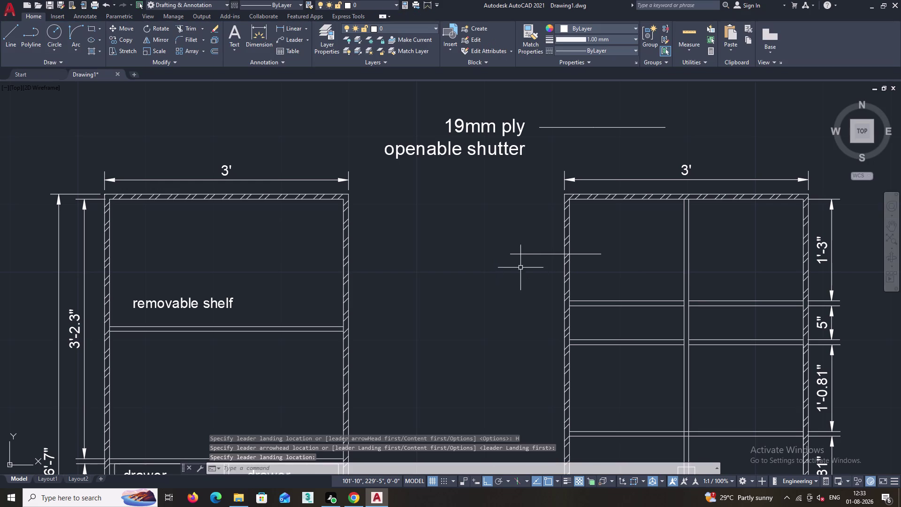
click(520, 254)
text(p)
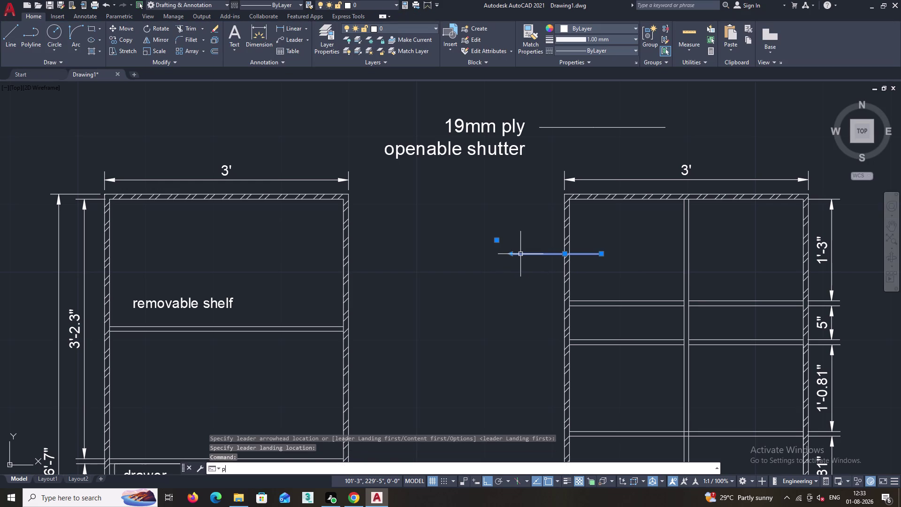
text(r)
key(Return)
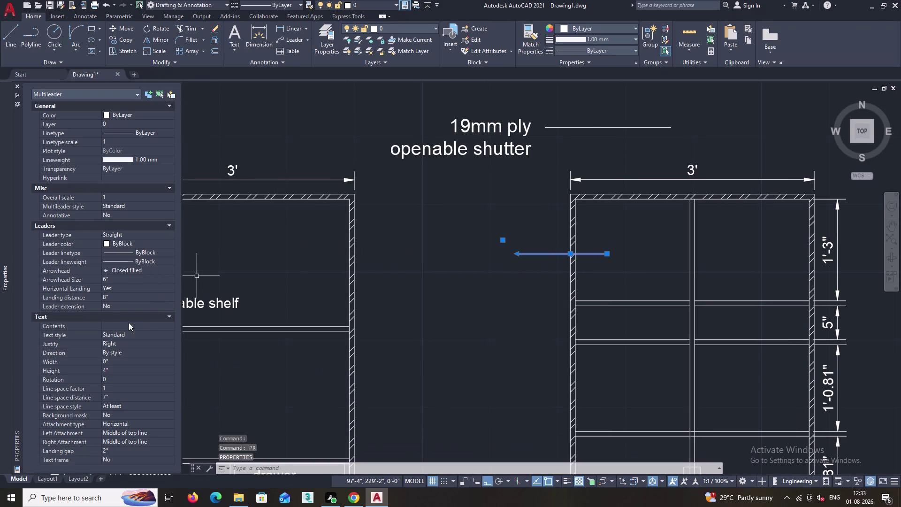
click(135, 269)
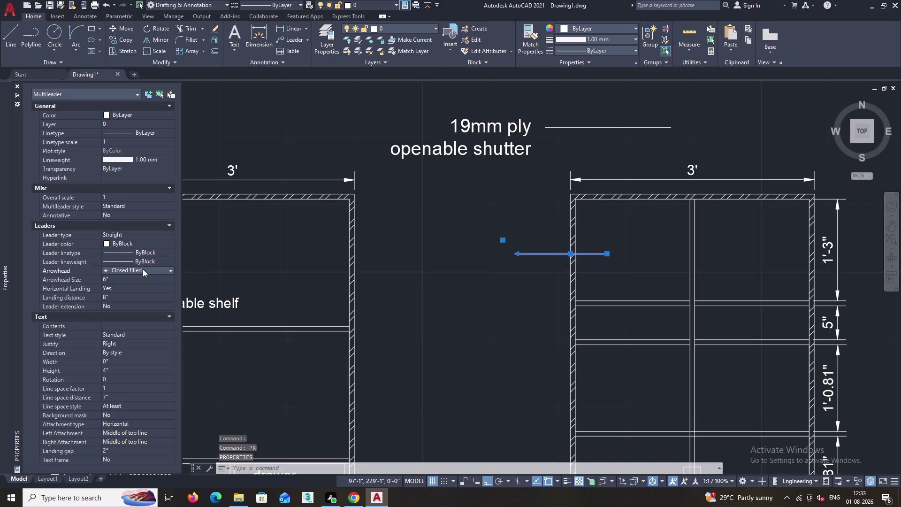
click(163, 269)
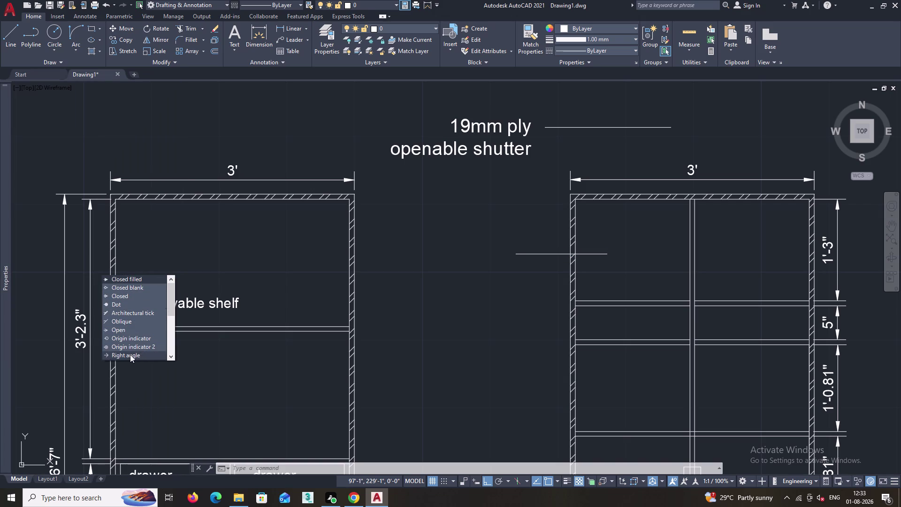
key(Escape)
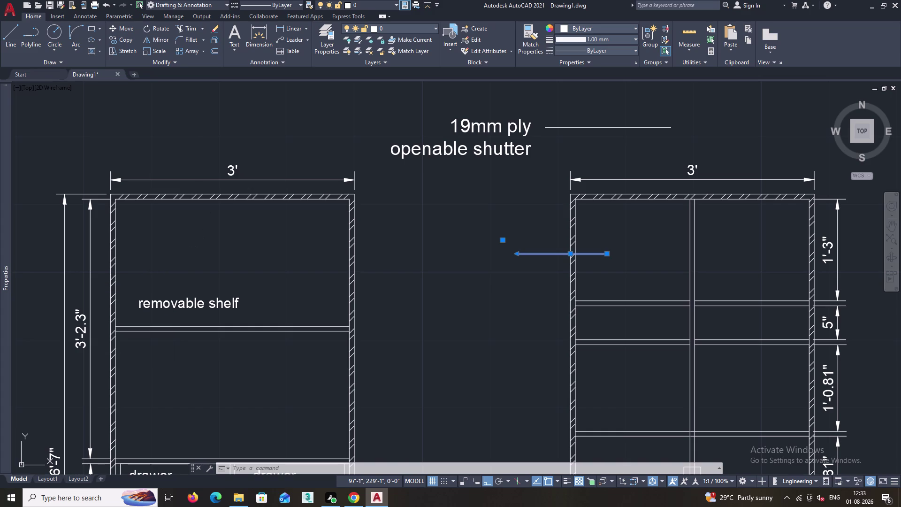
Delete the empty arrow leader.
click(209, 137)
key(Escape)
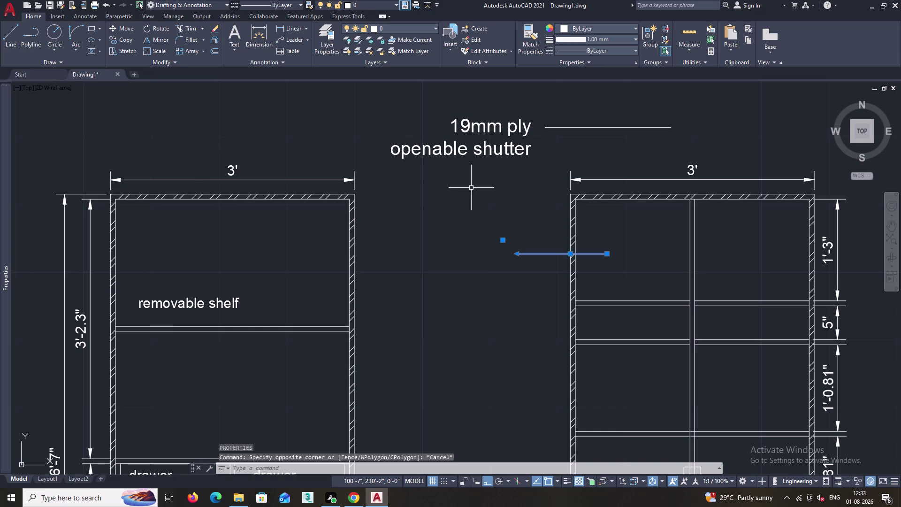
key(Delete)
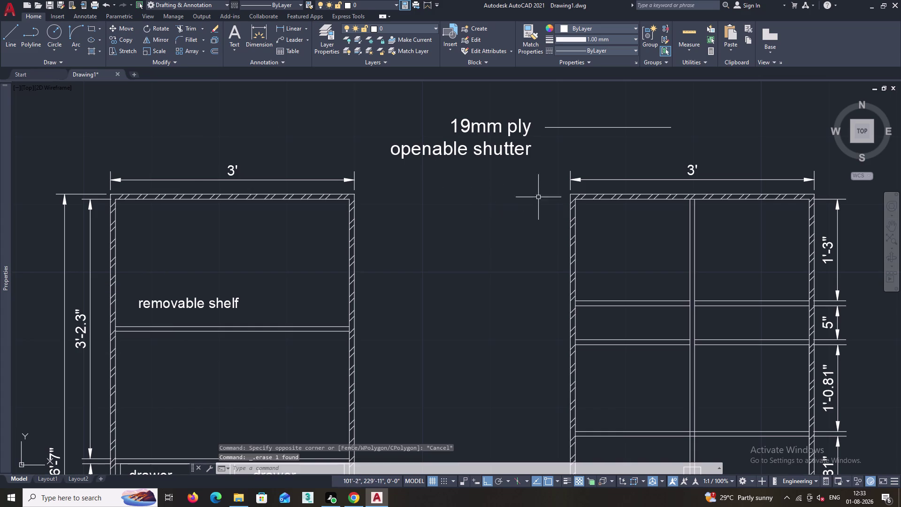
Move the shutter label down so its line reaches the top-left compartment.
click(549, 127)
text(m)
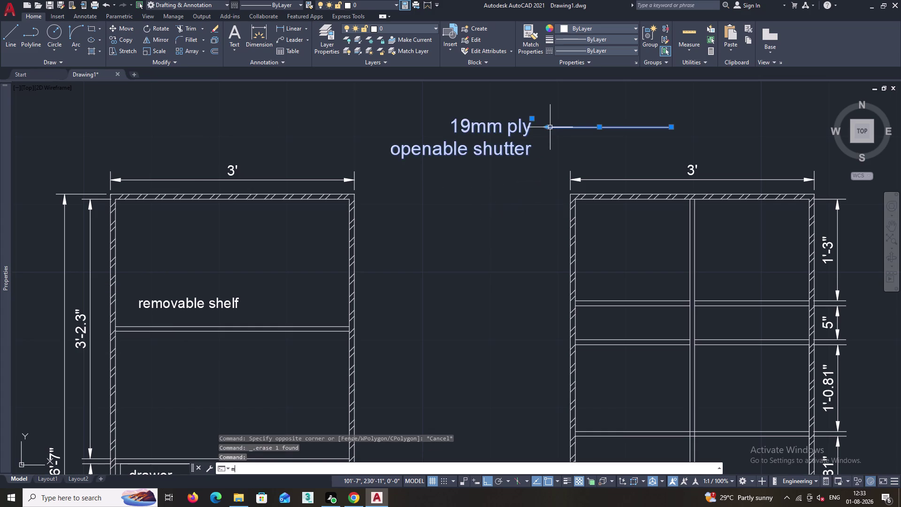
key(space)
click(598, 128)
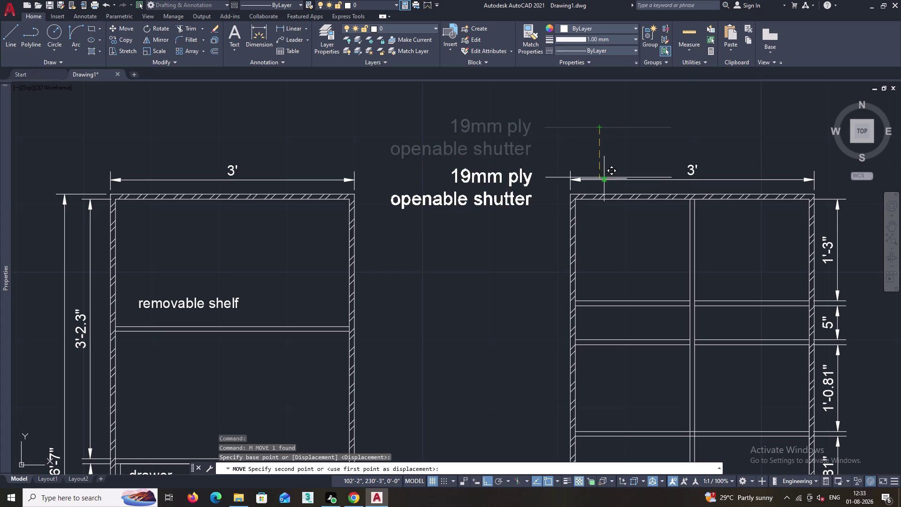
click(613, 247)
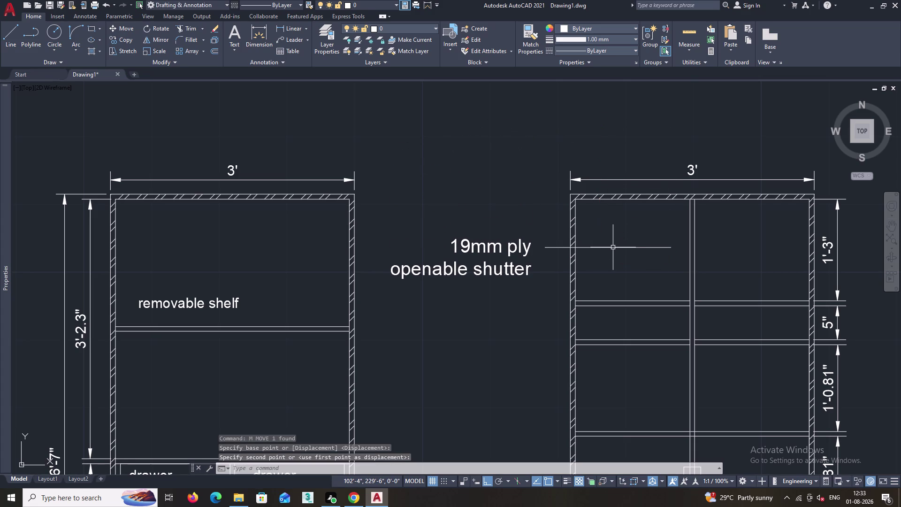
key(space)
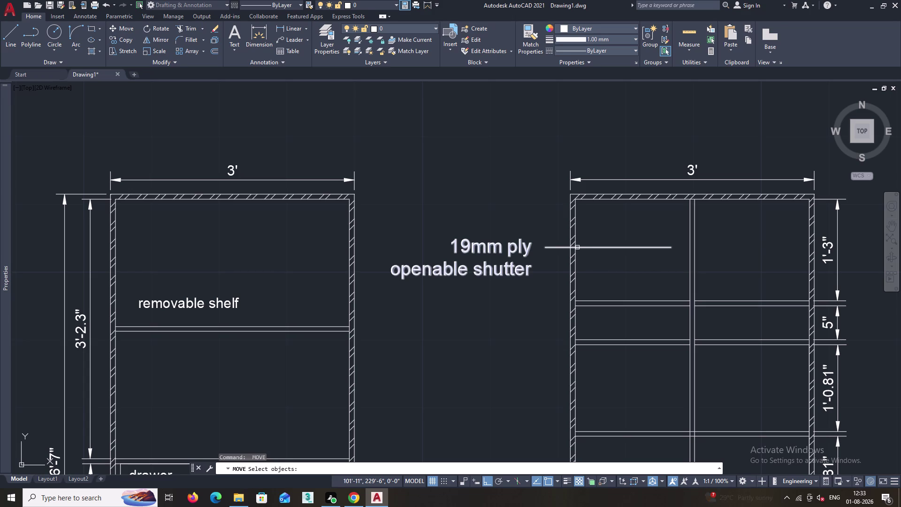
key(Escape)
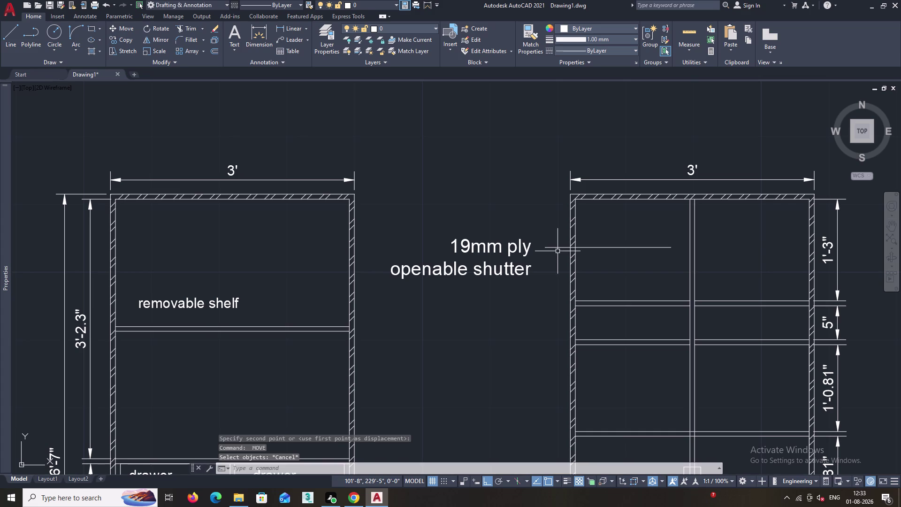
Copy the shutter label straight down into a lower compartment of the right elevation.
click(556, 246)
text(co)
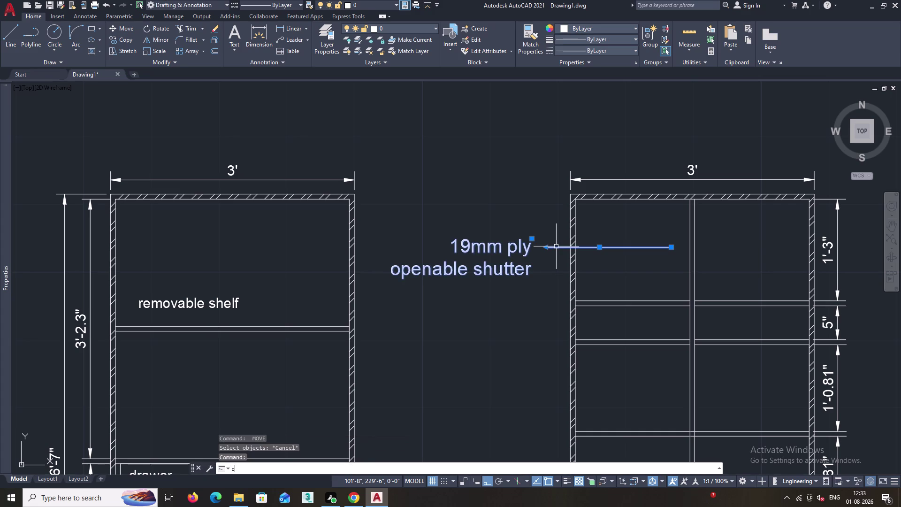
key(Return)
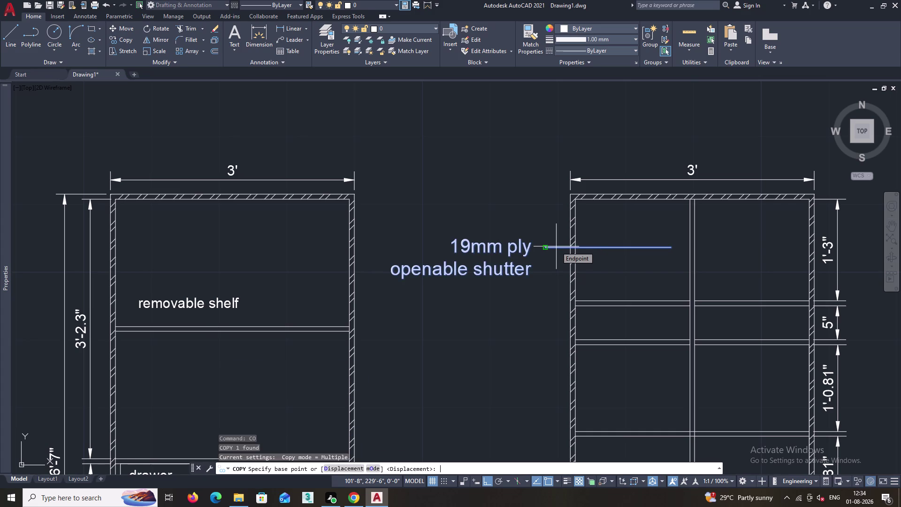
click(600, 248)
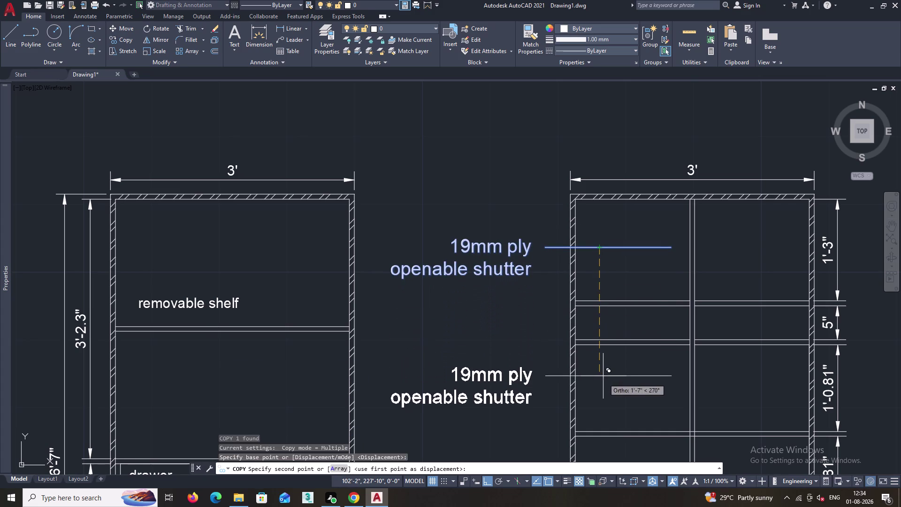
click(604, 384)
key(space)
scroll(down, 3)
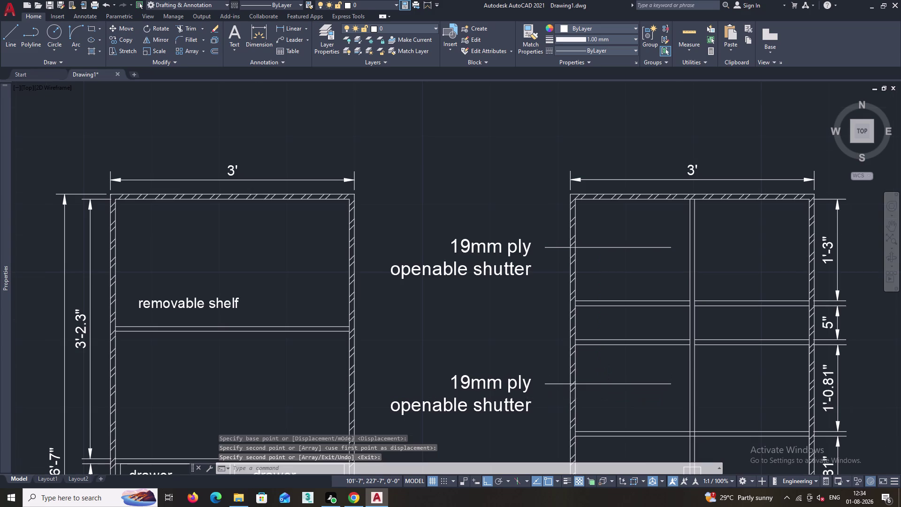
middle_drag(549, 395, 630, 309)
click(601, 317)
Replace the copied label's wording with 'pastel laminate' and close the text editor.
click(601, 317)
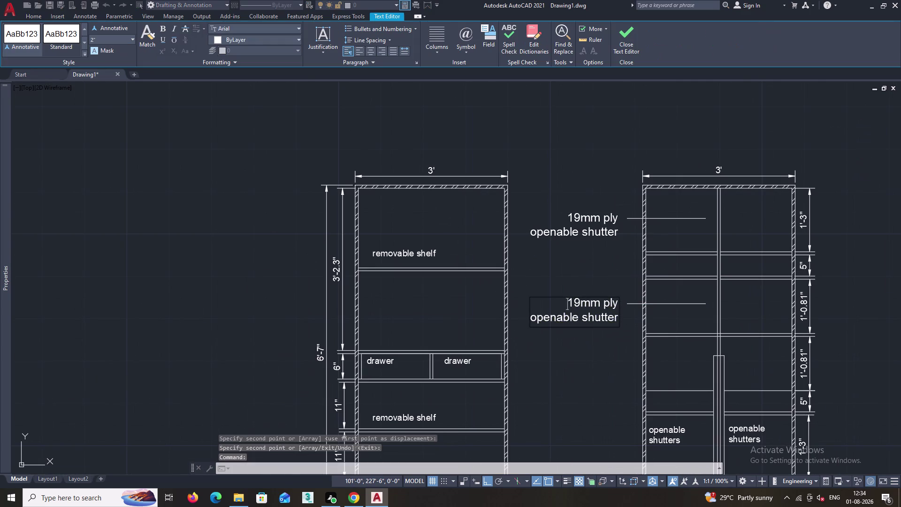
key(BackSpace)
key(BackSpace)
key(BackSpace)
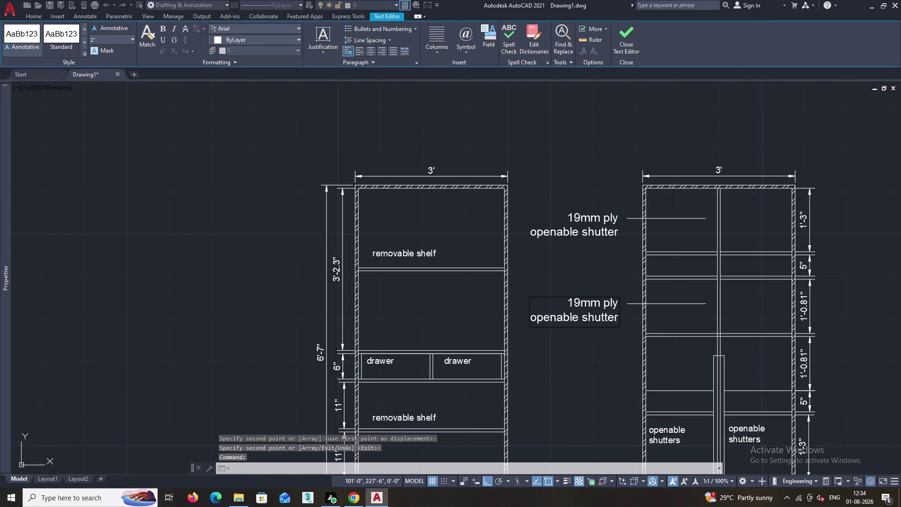
click(619, 318)
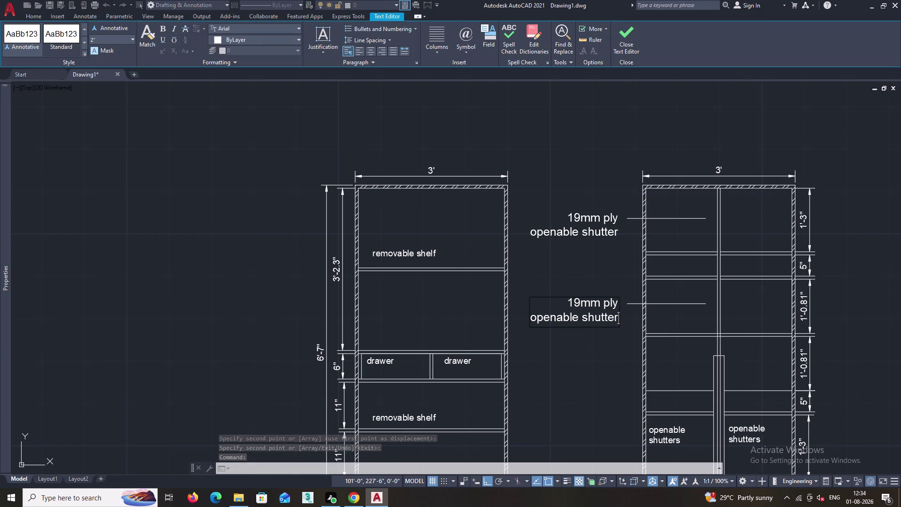
key(BackSpace)
key(BackSpace)
key(BackSpace)
key(BackSpace)
key(BackSpace)
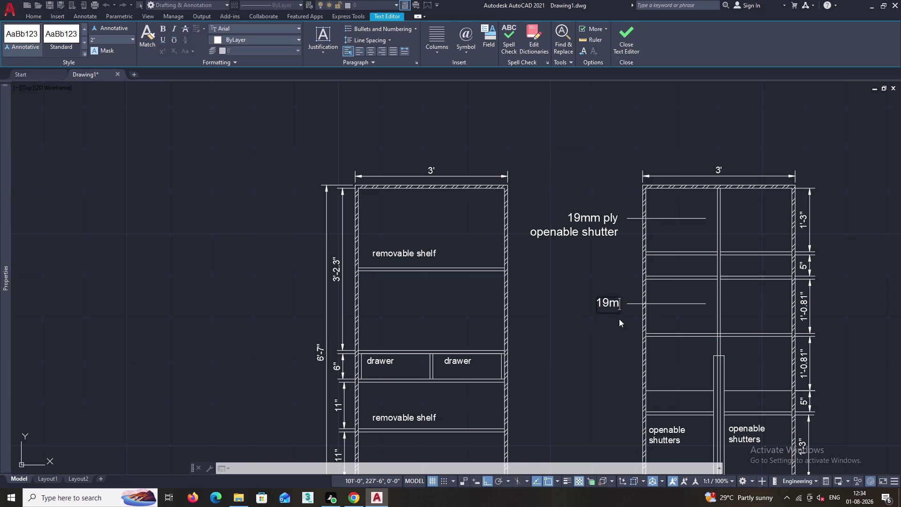
key(BackSpace)
key(BackSpace)
key(BackSpace)
text(pa)
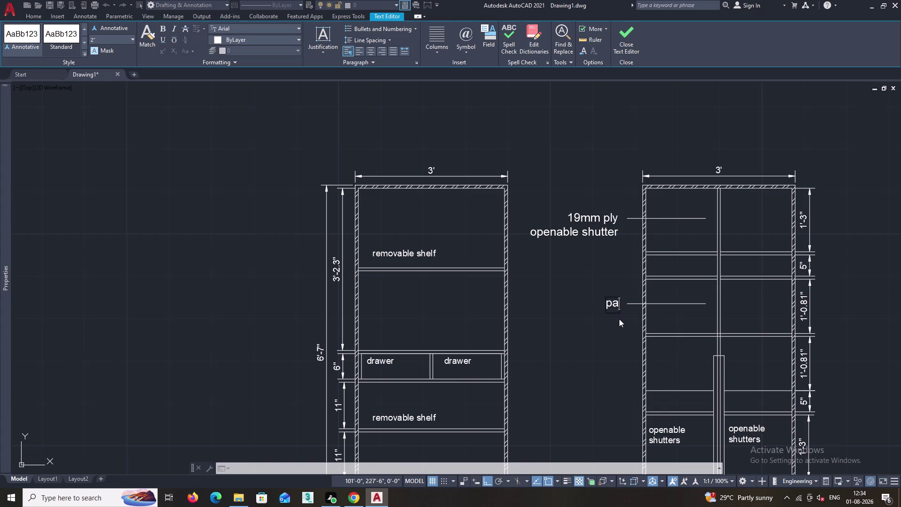
text(st)
text(el)
key(space)
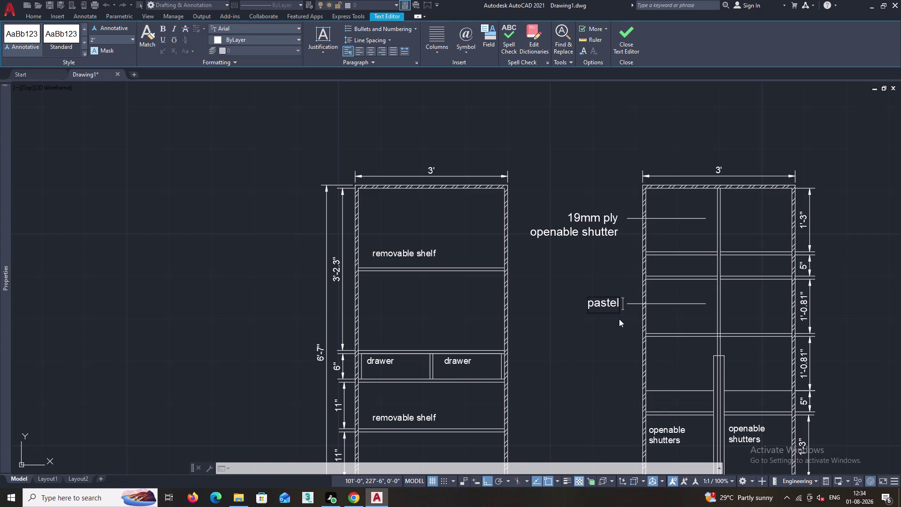
text(lami)
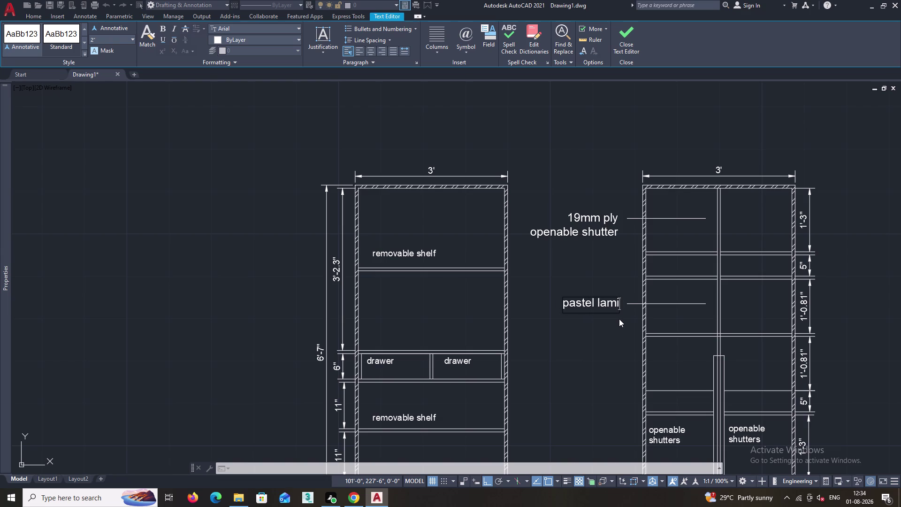
text(nat)
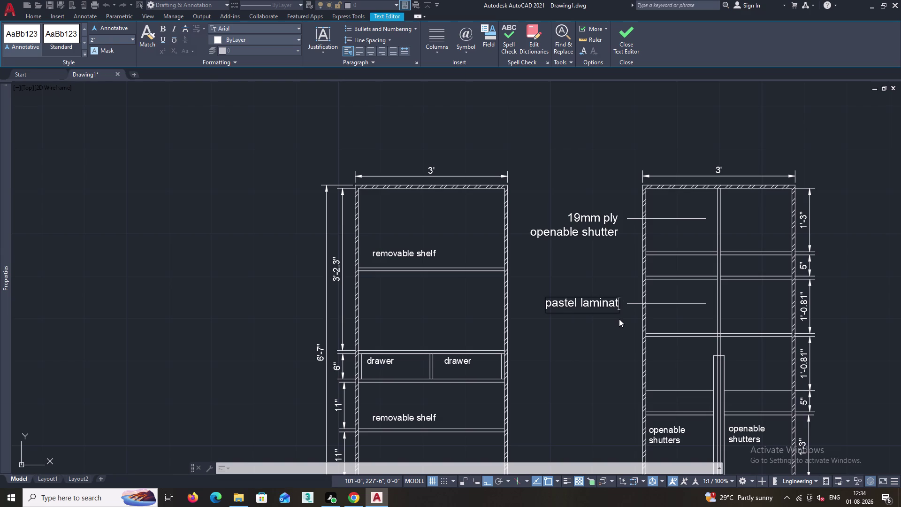
key(e)
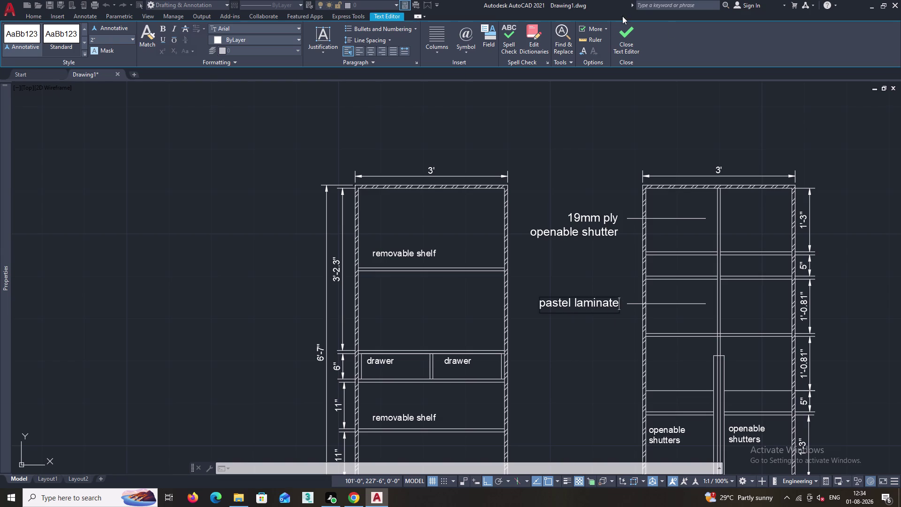
click(617, 38)
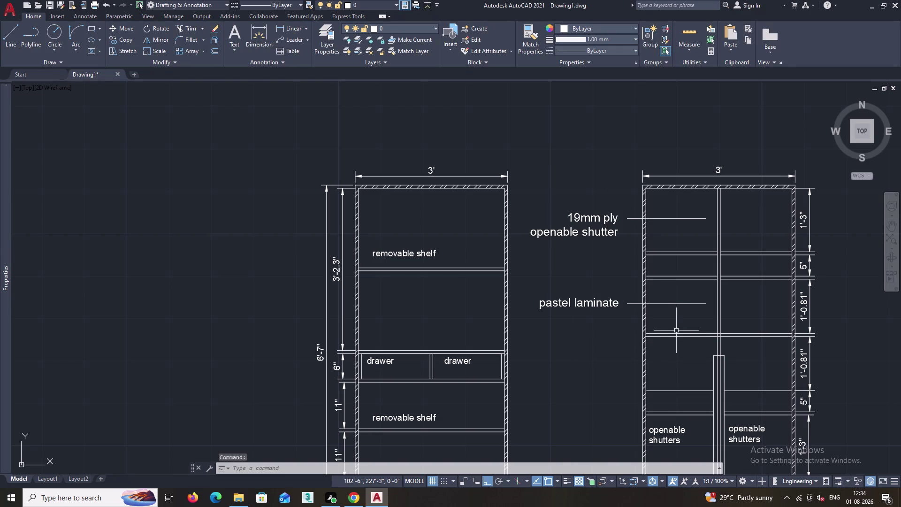
Delete the 'pastel laminate' and '19mm ply openable shutter' labels with their leaders.
click(685, 304)
key(Delete)
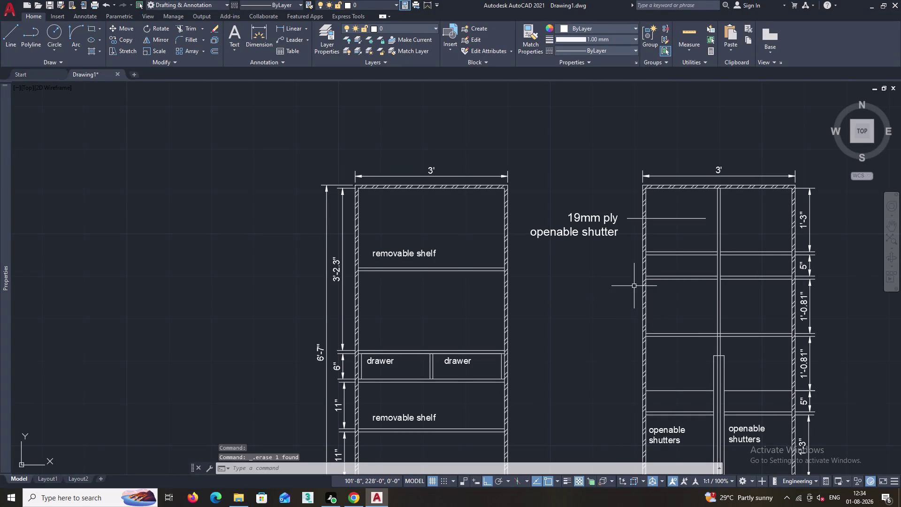
click(609, 218)
key(Delete)
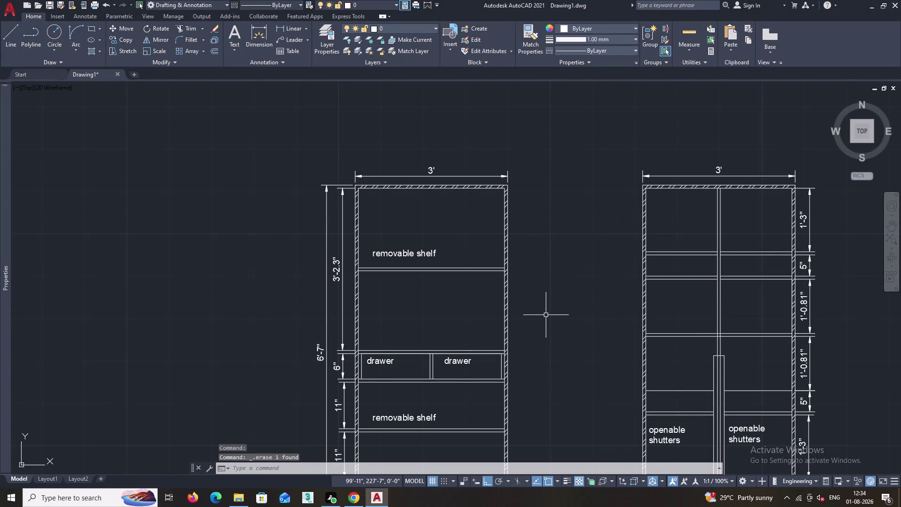
text(le)
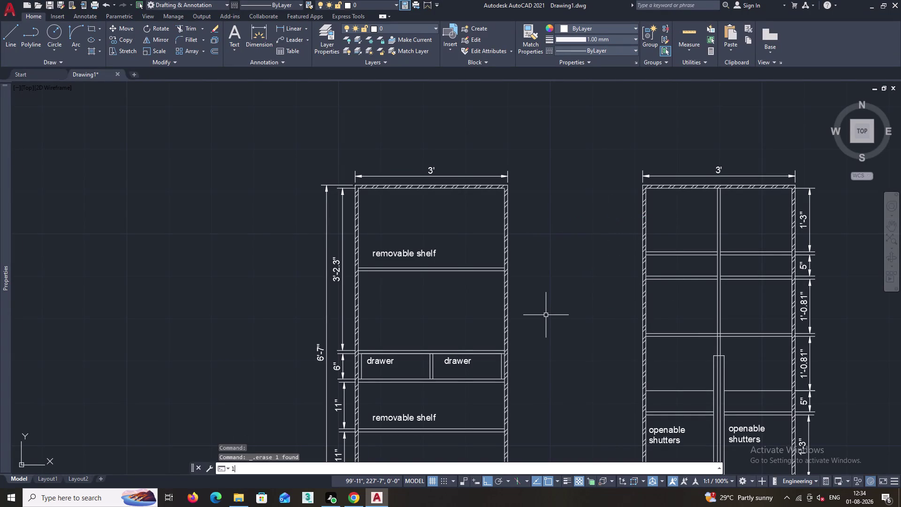
key(Escape)
Start a quick leader into the top compartment with a 2" text width.
text(q)
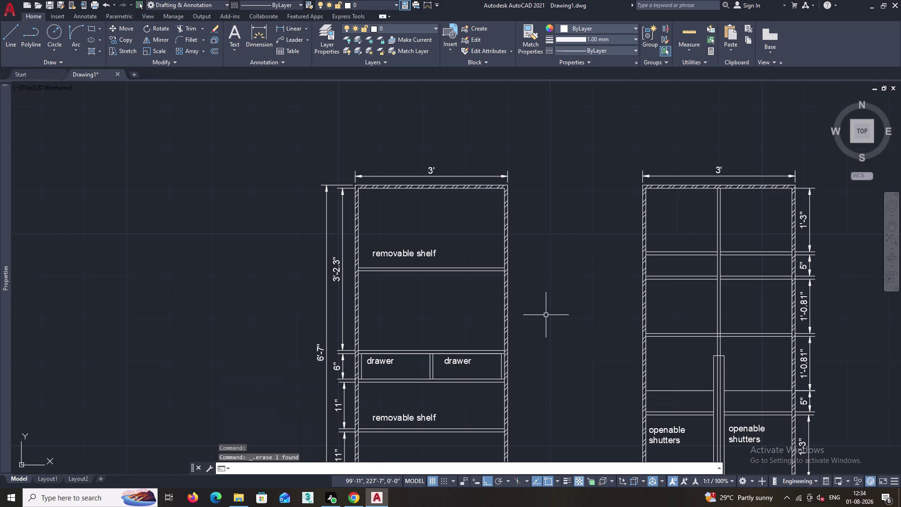
text(l)
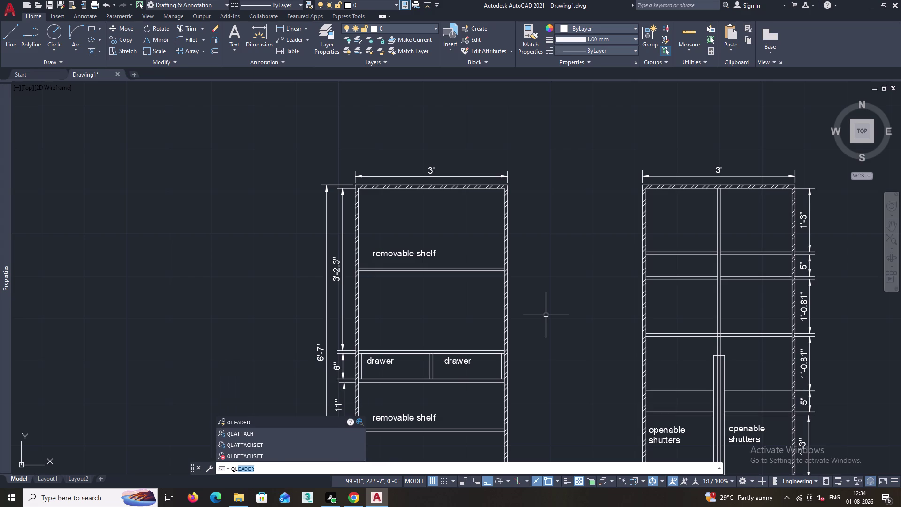
key(Return)
click(661, 222)
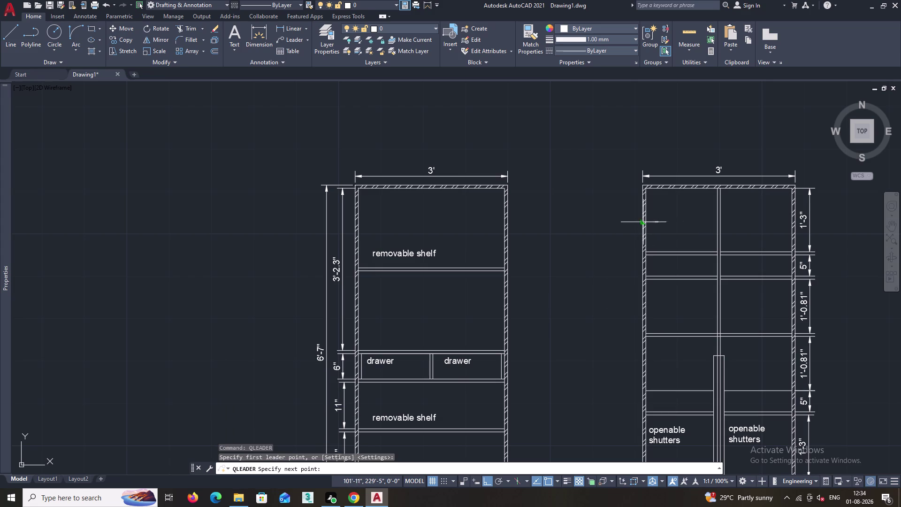
click(622, 222)
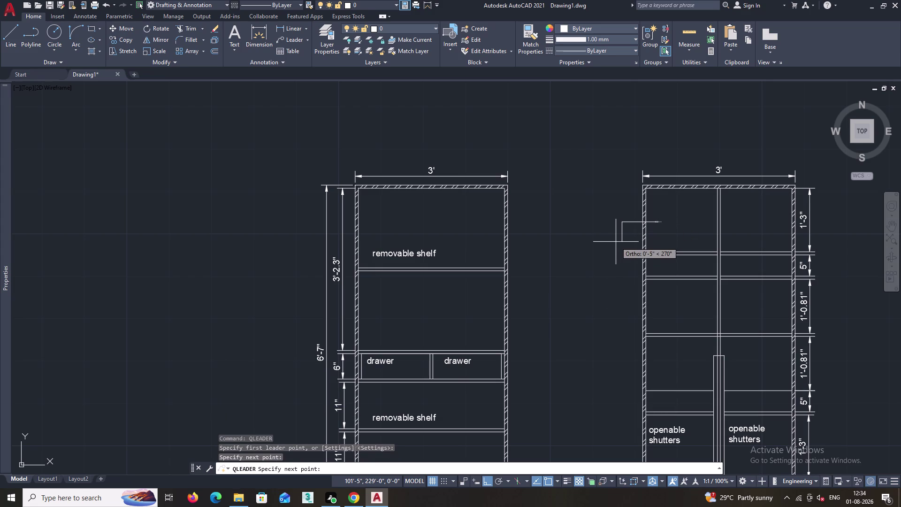
key(Return)
scroll(up, 3)
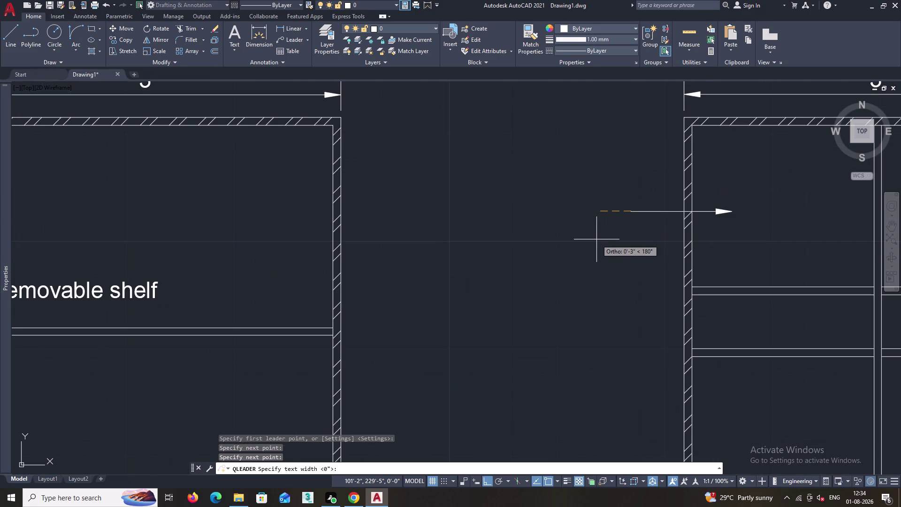
text(2")
key(Return)
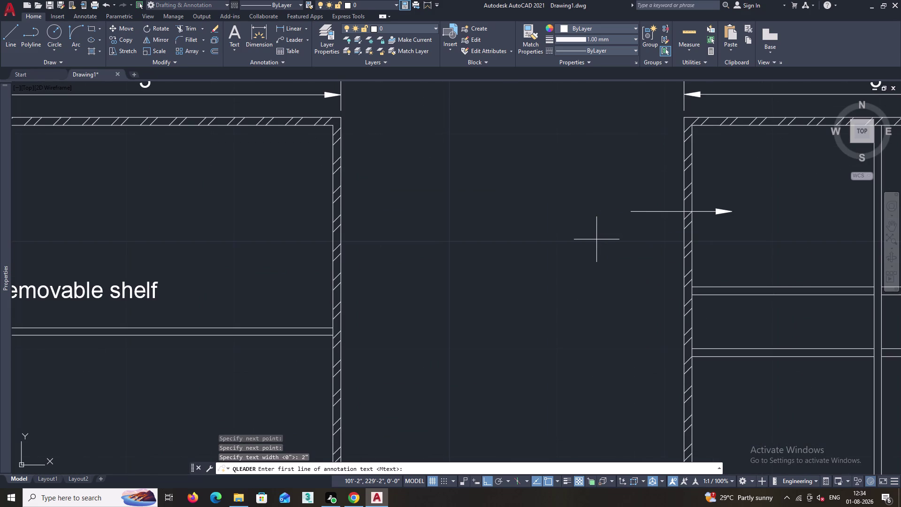
Enter the leader note '19mm ply openable shutter'.
text(1)
text(9)
text(mm)
key(space)
text(pl)
key(y)
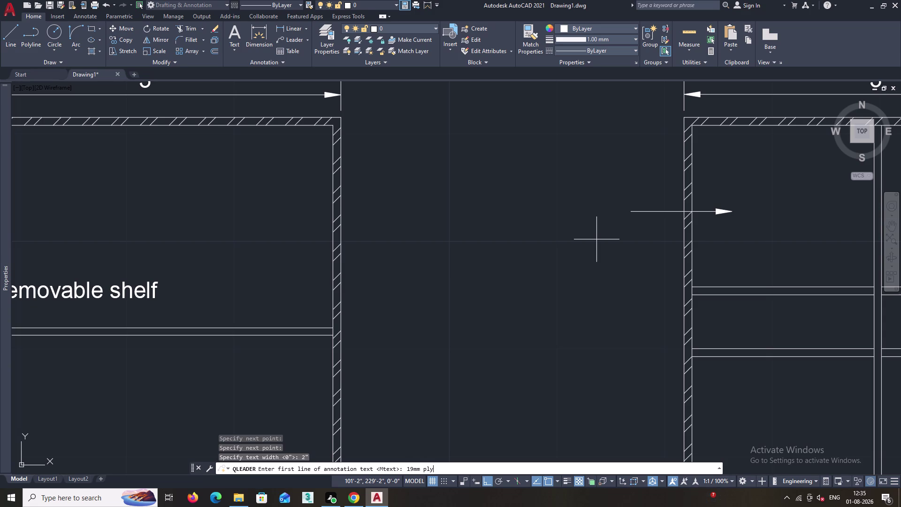
key(space)
text(ope)
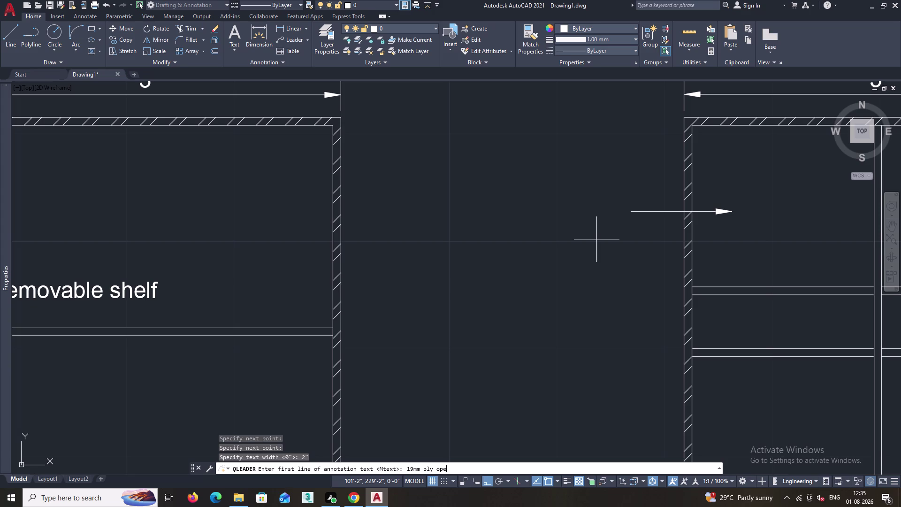
text(nabl)
text(e)
key(space)
text(s)
text(hutter)
key(Return)
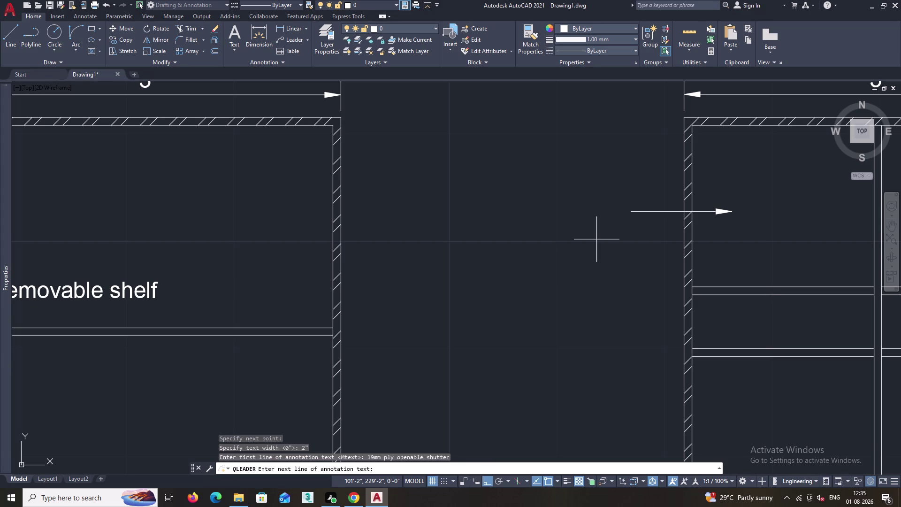
key(Return)
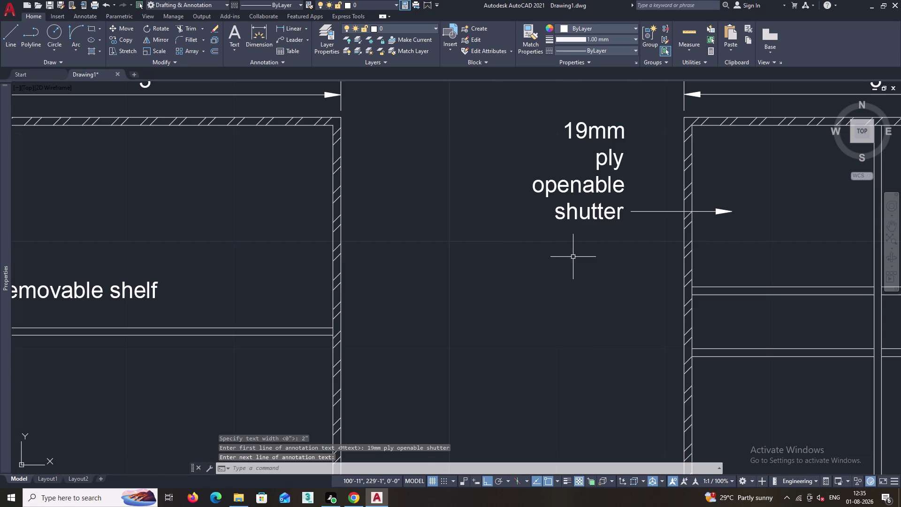
scroll(down, 3)
middle_drag(616, 255, 563, 198)
scroll(down, 3)
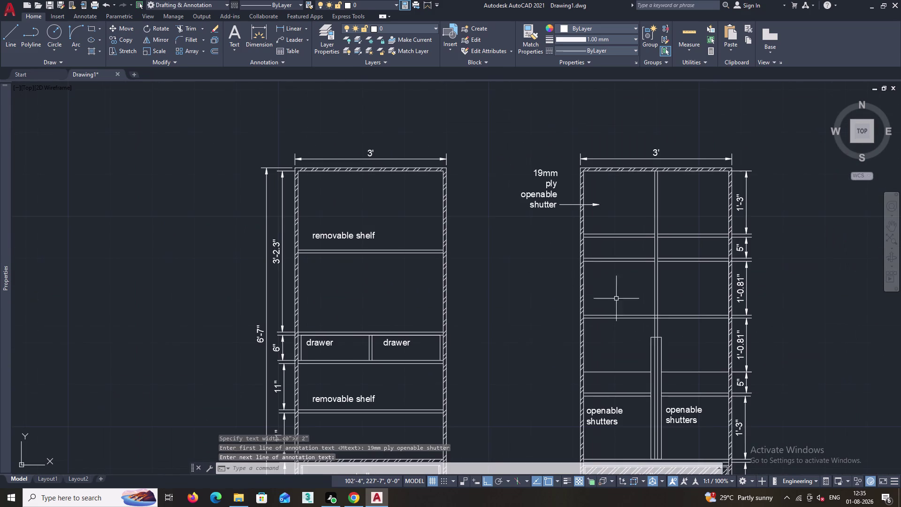
middle_drag(618, 299, 595, 232)
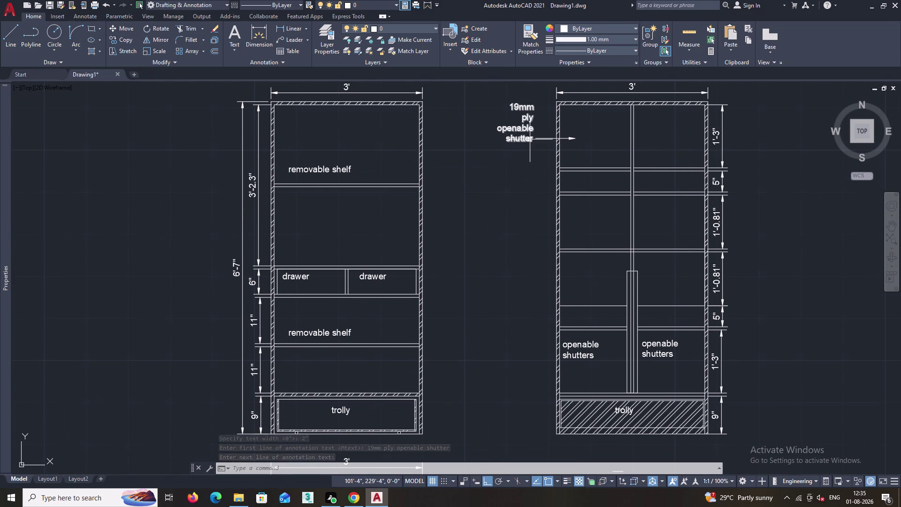
click(528, 139)
text(co)
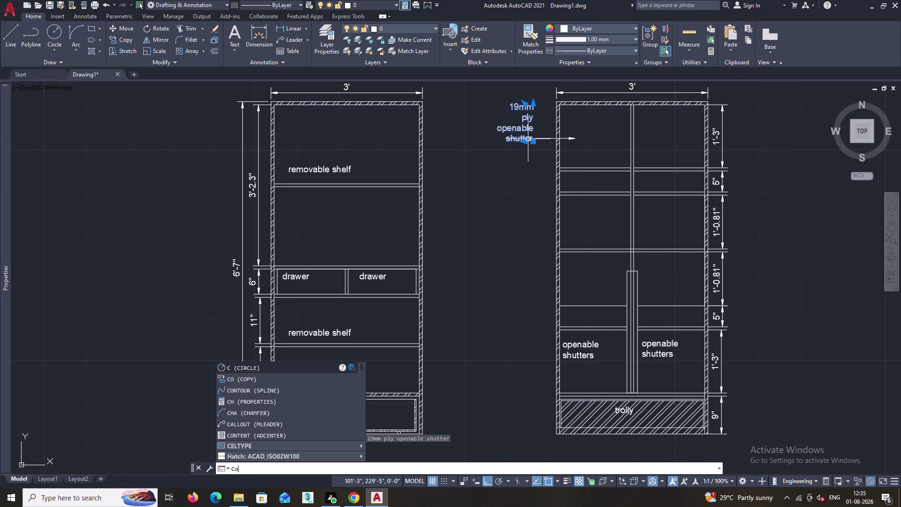
key(Return)
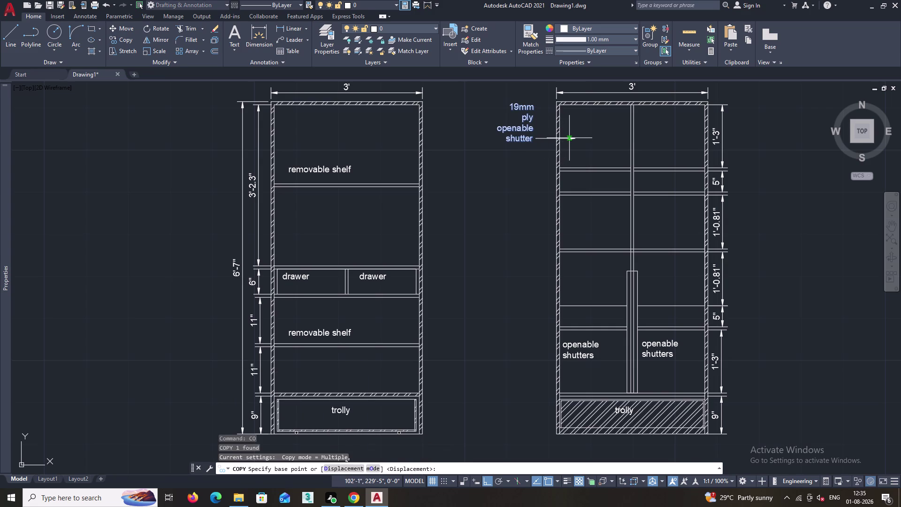
click(569, 138)
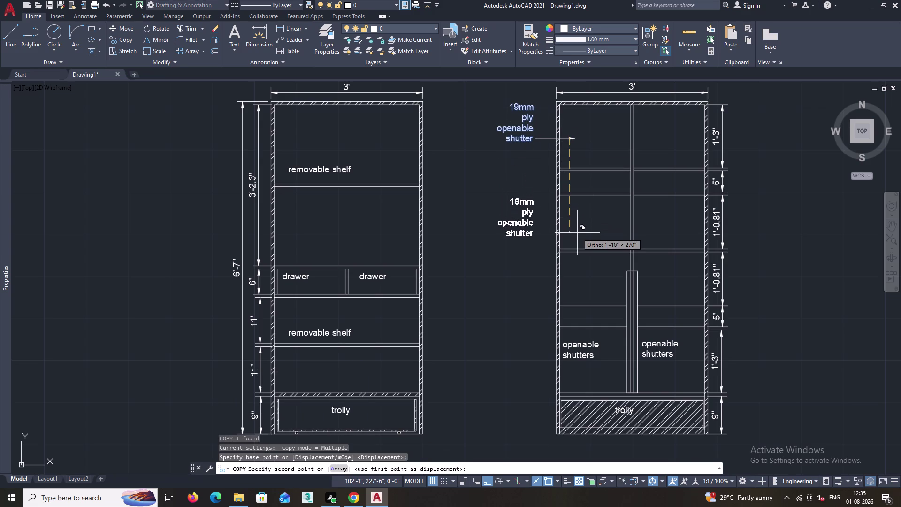
click(573, 226)
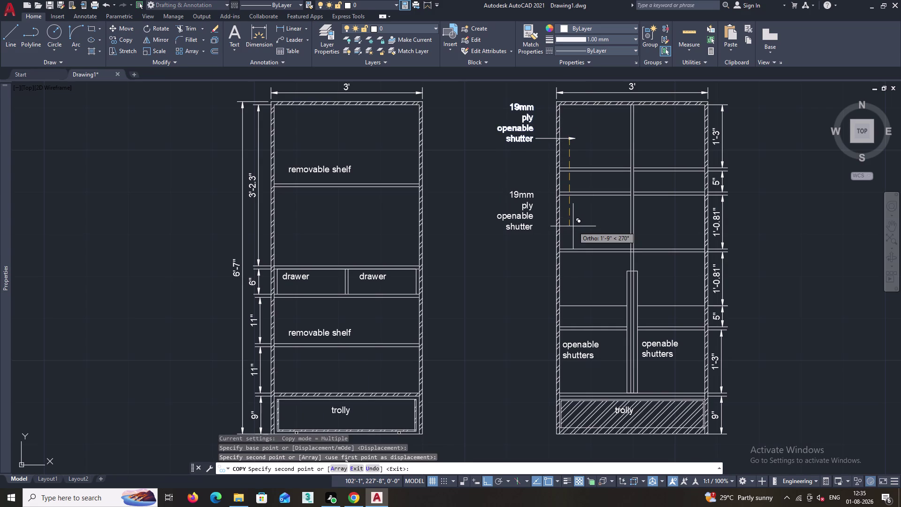
key(space)
click(522, 199)
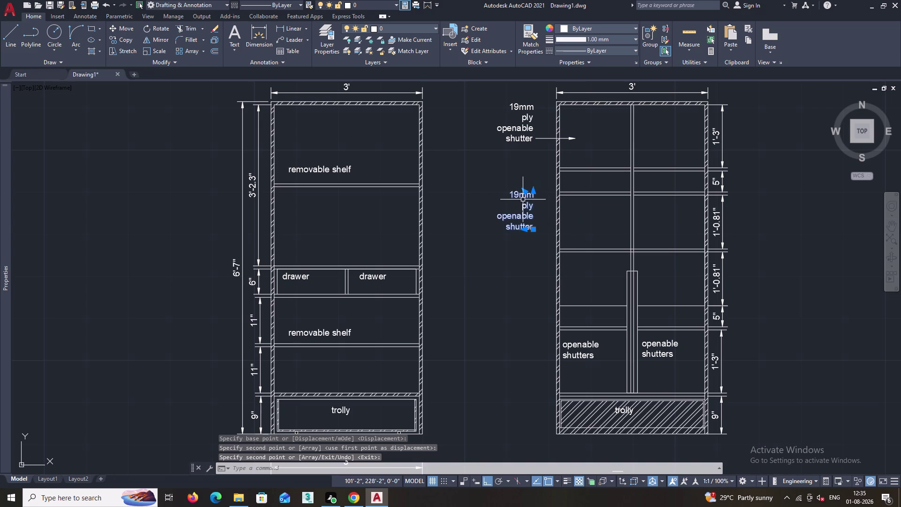
key(Delete)
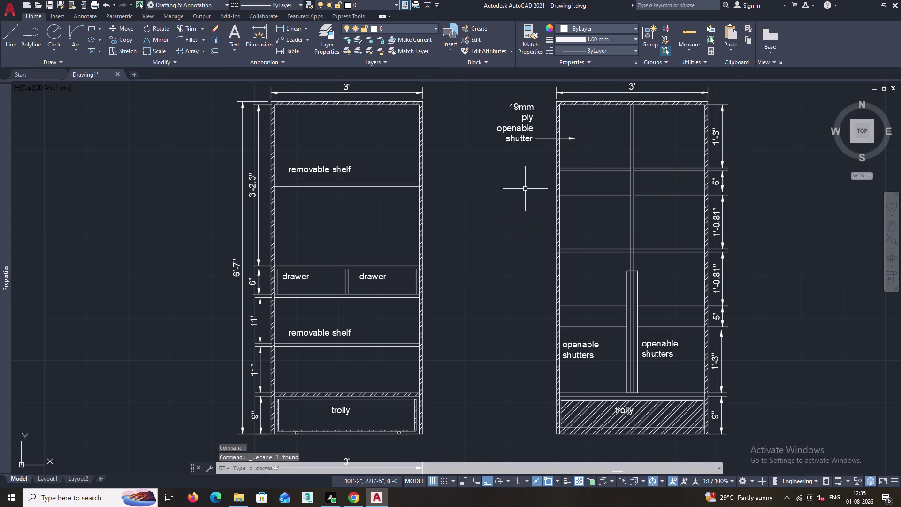
scroll(up, 3)
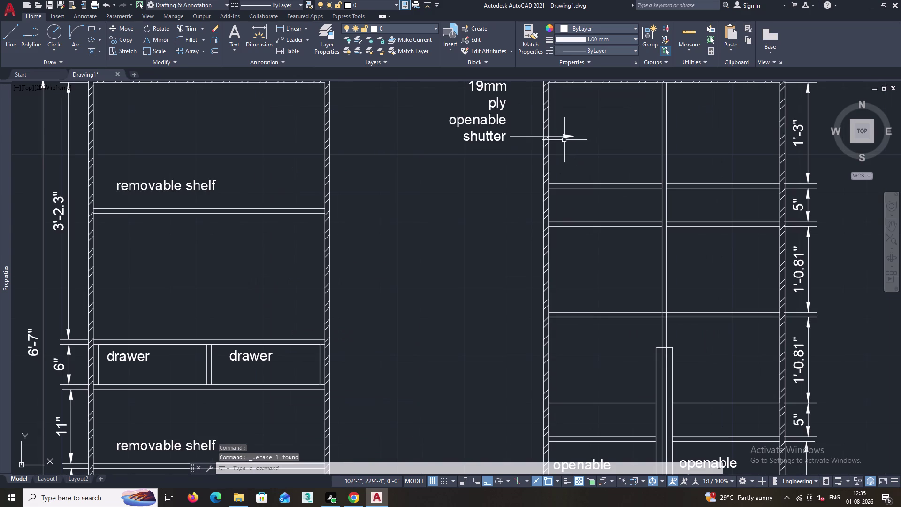
click(563, 136)
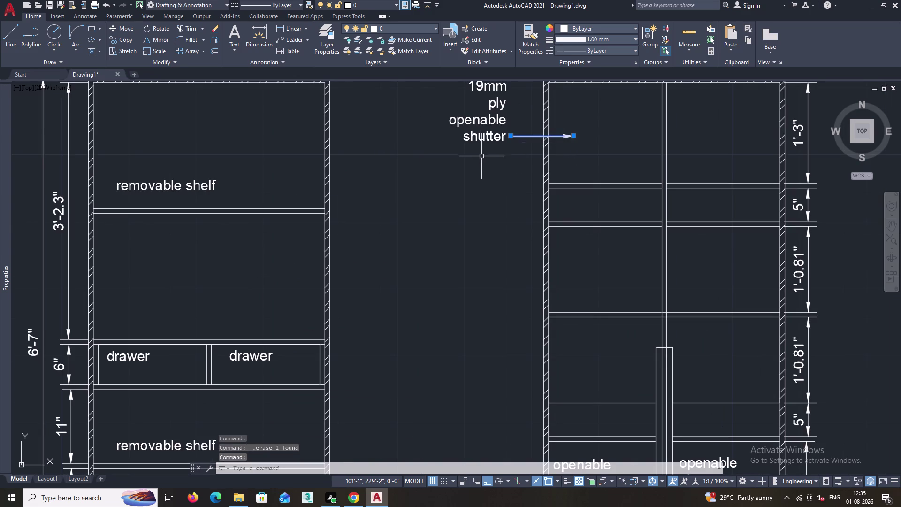
click(485, 138)
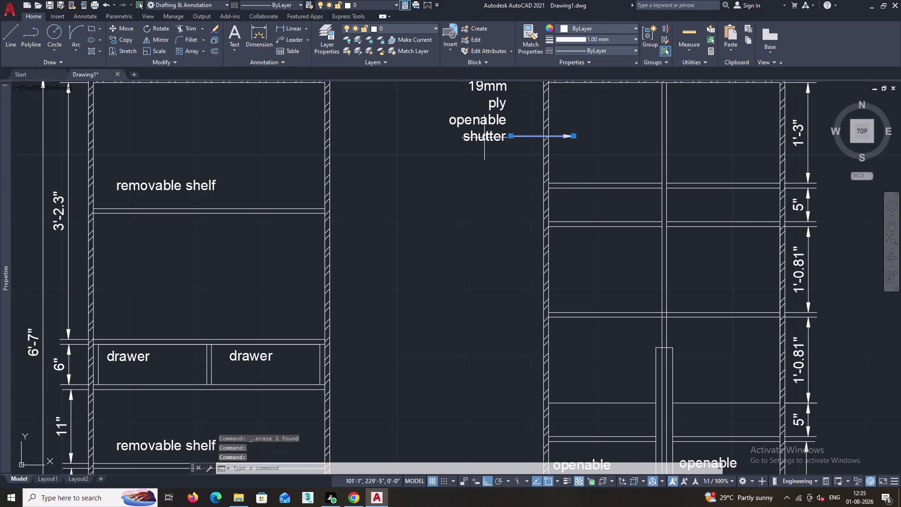
Copy the stacked shutter note and its leader down beside the lower shelves.
click(484, 138)
text(c)
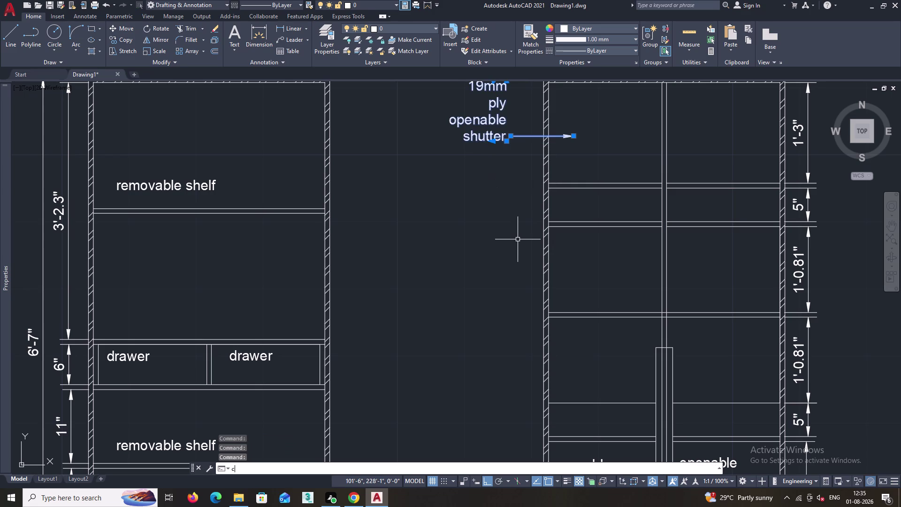
text(o)
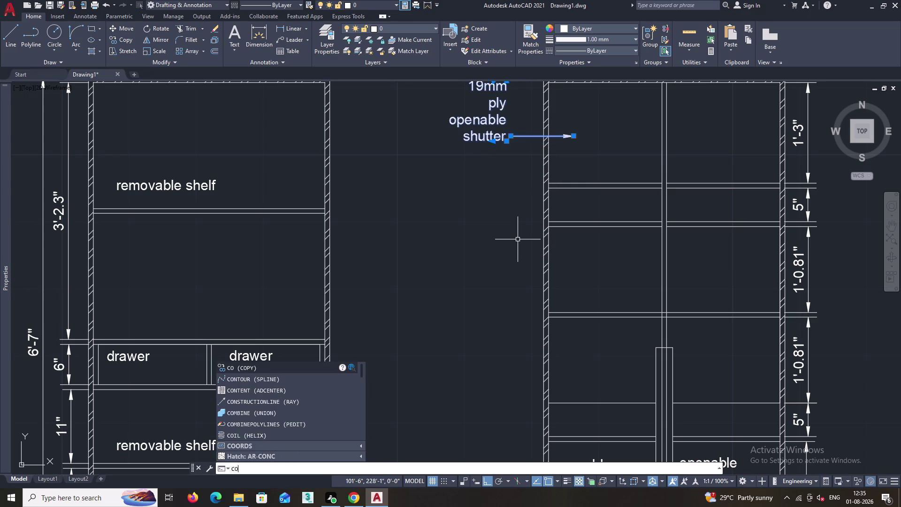
key(Return)
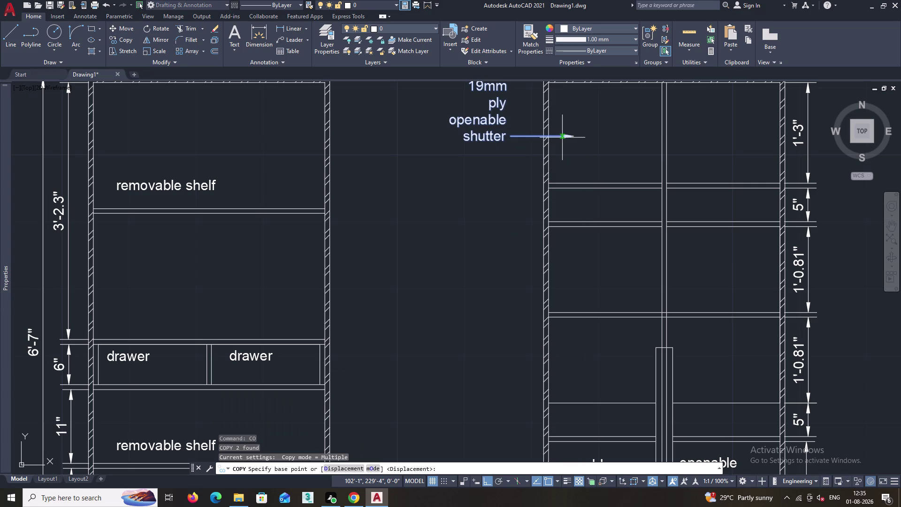
click(563, 137)
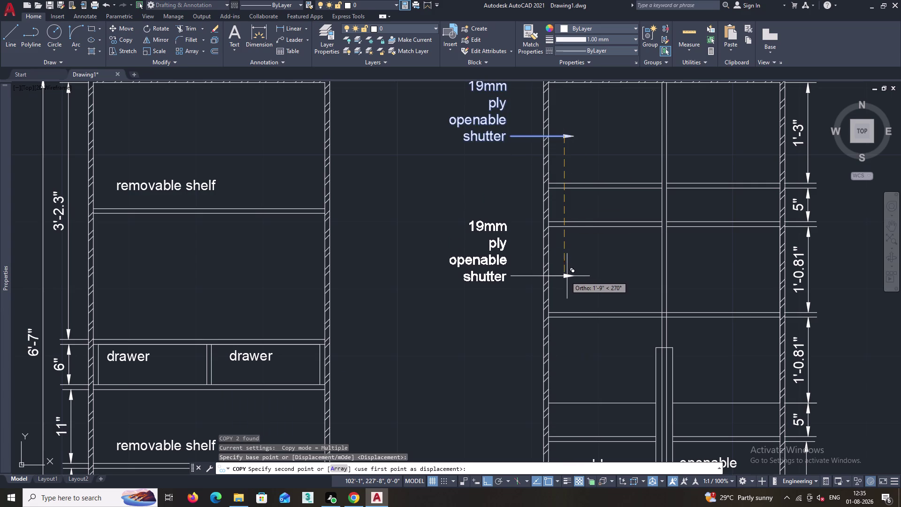
click(564, 276)
key(space)
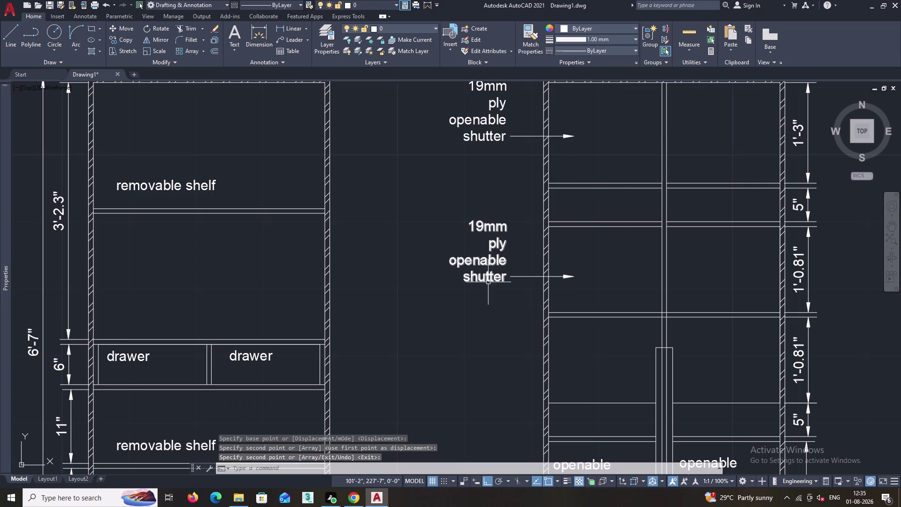
Open the copied label on the right-hand elevation and erase its old wording.
double_click(490, 280)
click(503, 279)
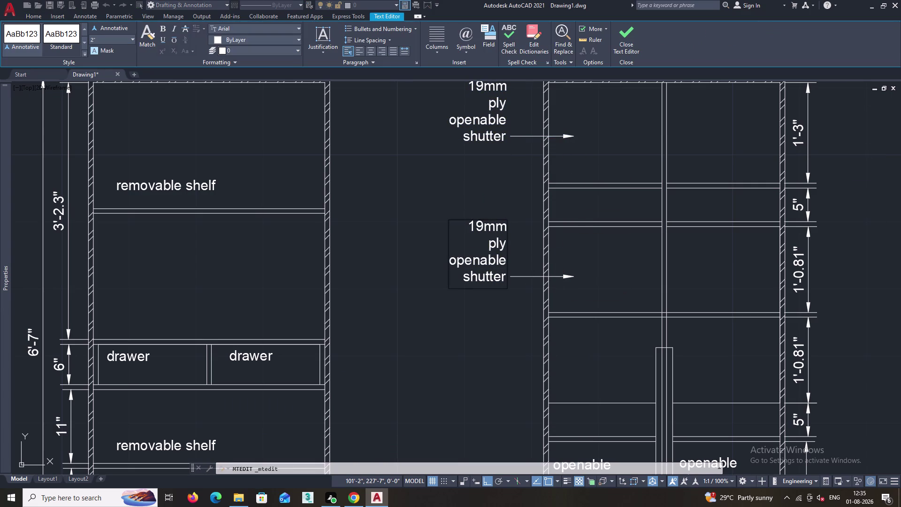
key(BackSpace)
key(BackSpace)
key(BackSpace)
key(BackSpace)
key(BackSpace)
key(BackSpace)
key(BackSpace)
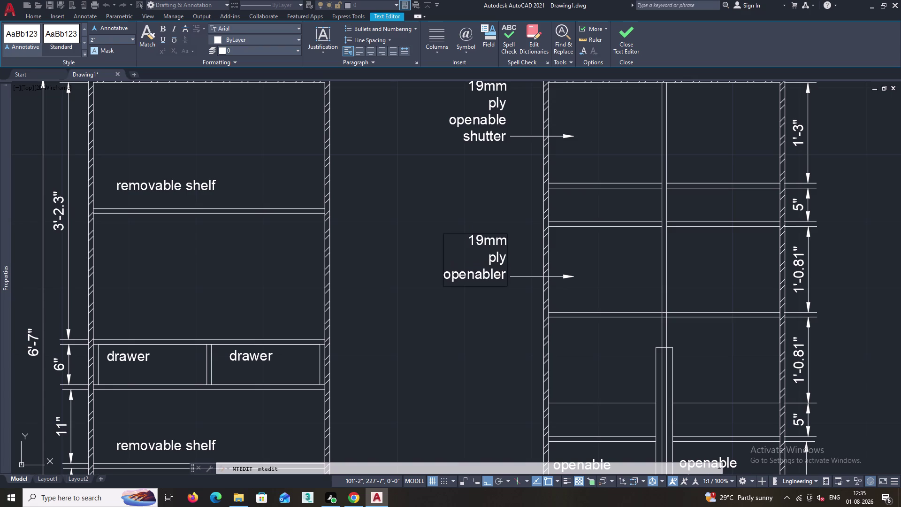
key(BackSpace)
key(BackSpace)
key(BackSpace)
key(BackSpace)
key(BackSpace)
key(BackSpace)
key(BackSpace)
key(BackSpace)
key(BackSpace)
key(BackSpace)
key(BackSpace)
key(BackSpace)
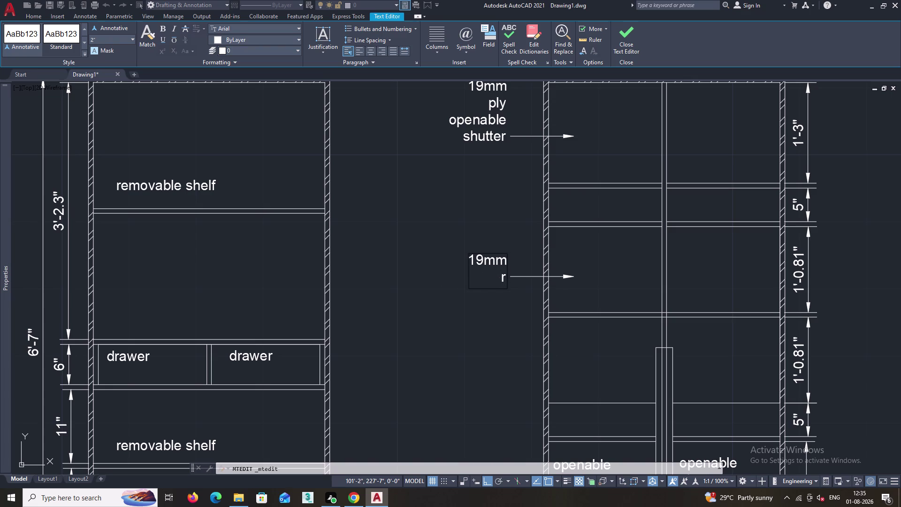
key(BackSpace)
key(BackSpace)
key(BackSpace)
key(BackSpace)
key(BackSpace)
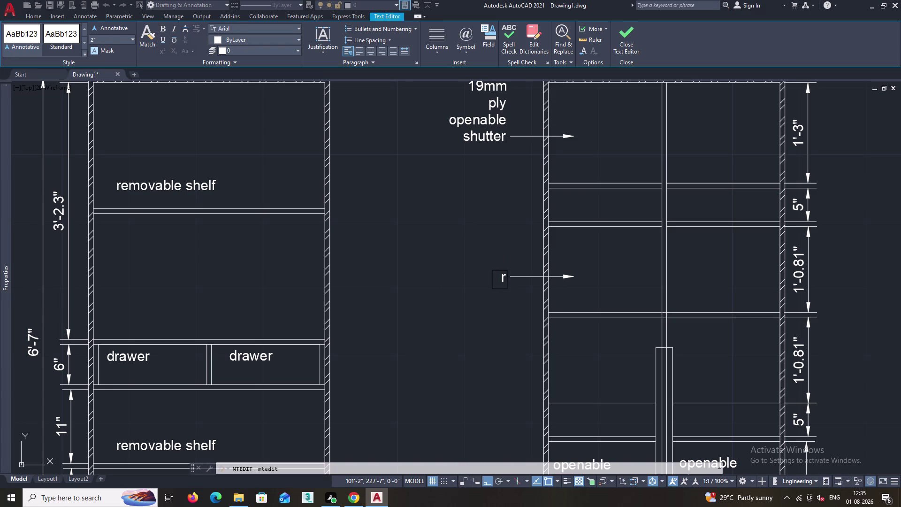
click(506, 281)
key(BackSpace)
Enter 'pastel' and 'laminate' as the label's two lines and close the editor.
text(paste)
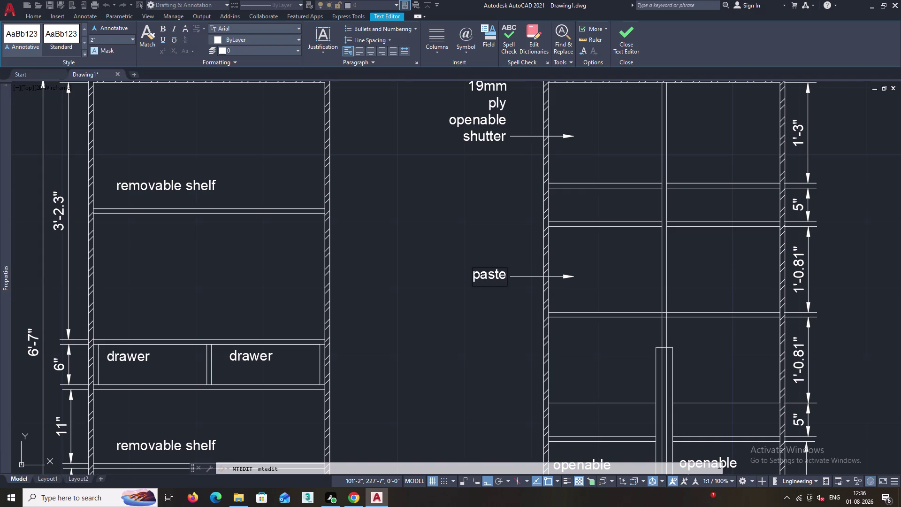
key(l)
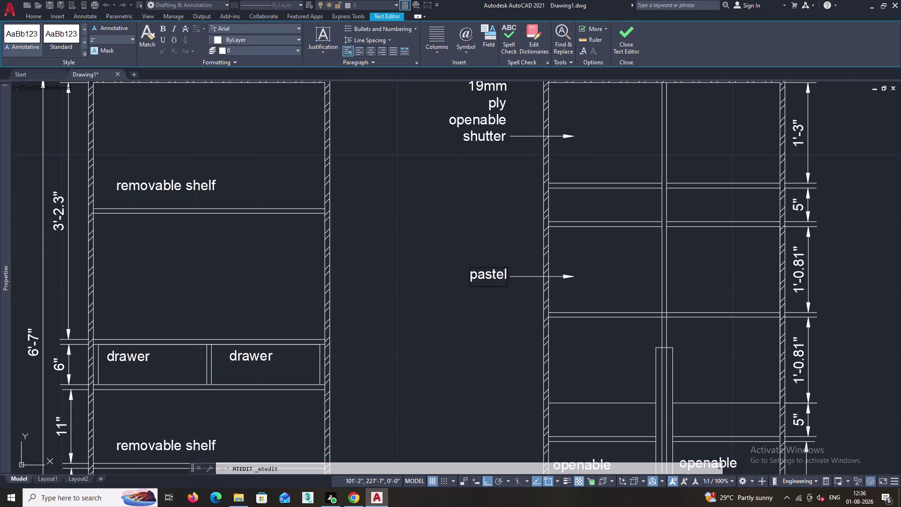
key(space)
text(lamin)
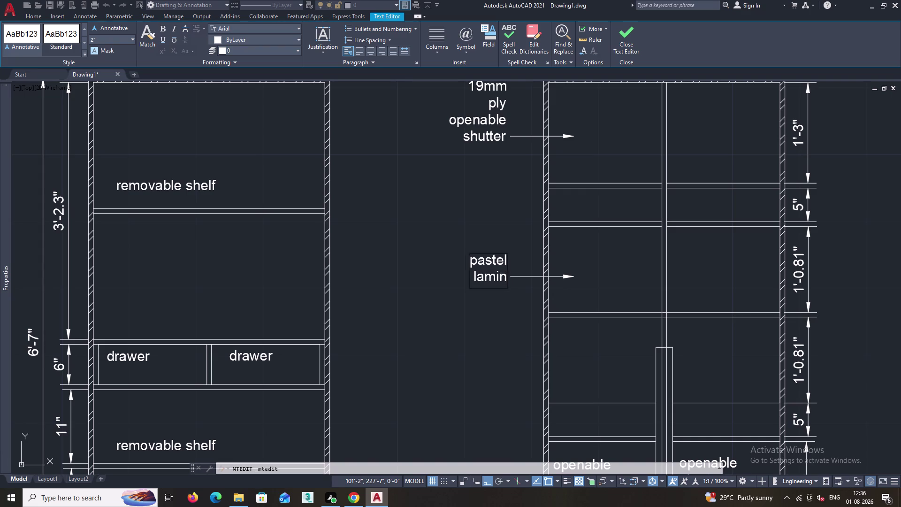
text(ate)
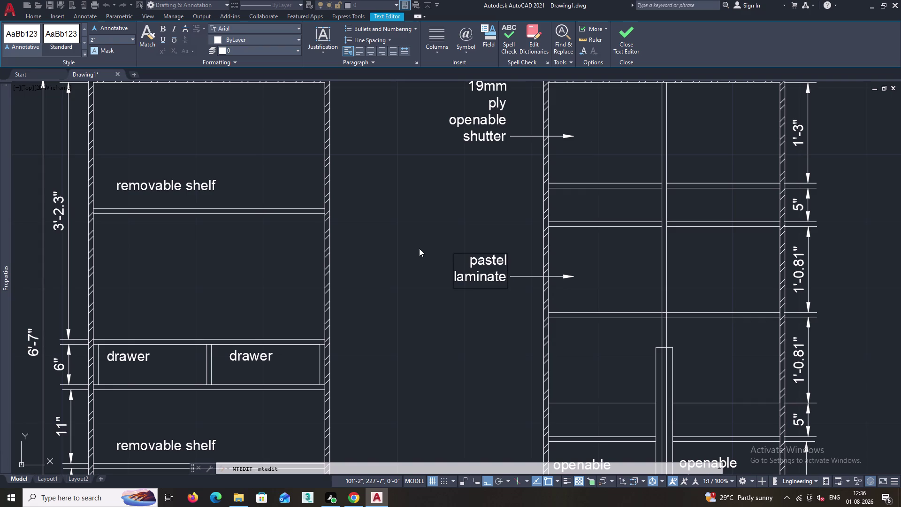
click(480, 347)
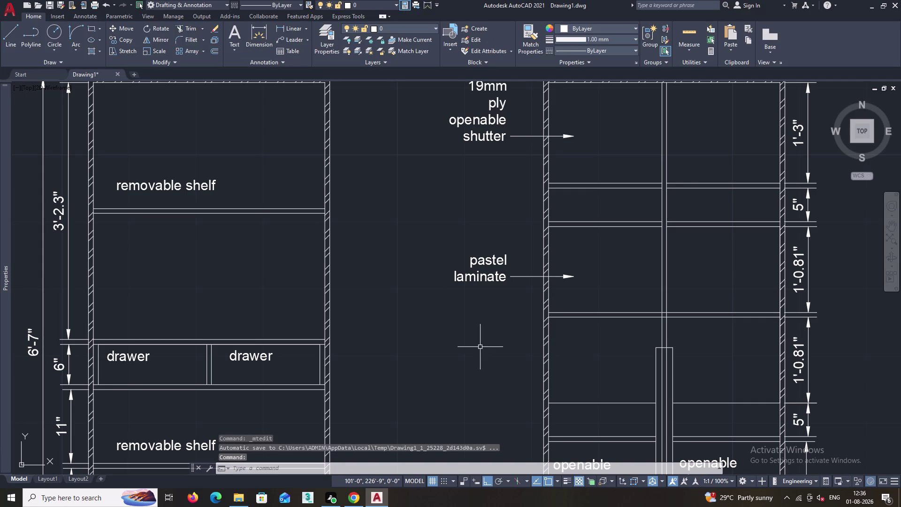
Draw a quick leader from the shelf under the drawers, bending down then right, with 2" width.
scroll(down, 3)
middle_drag(488, 352, 450, 252)
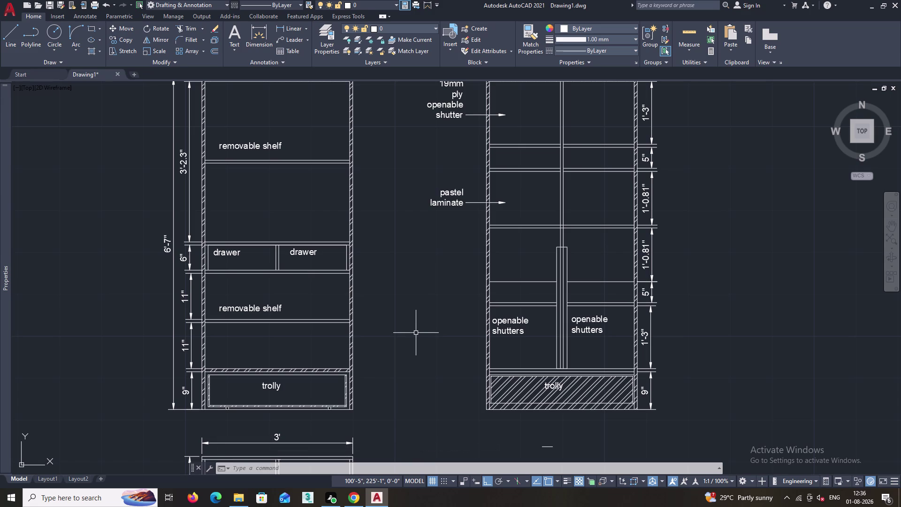
text(ql)
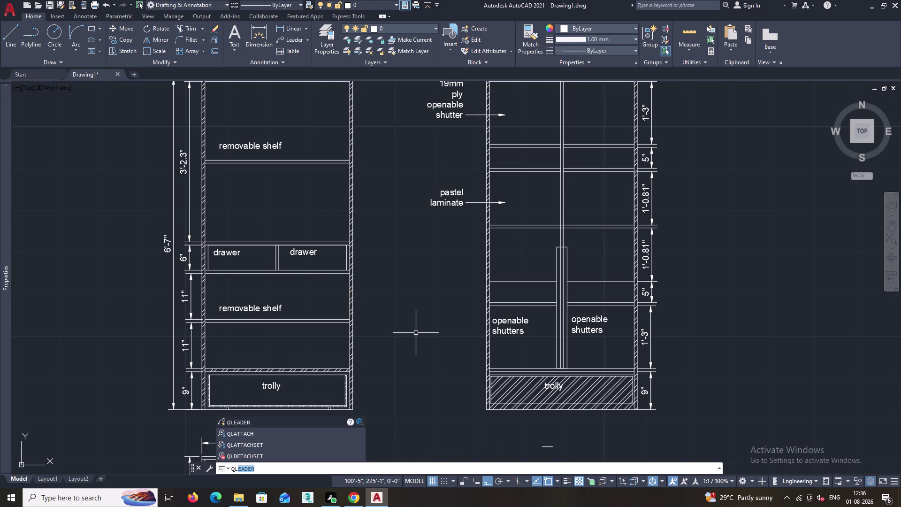
key(Return)
scroll(up, 3)
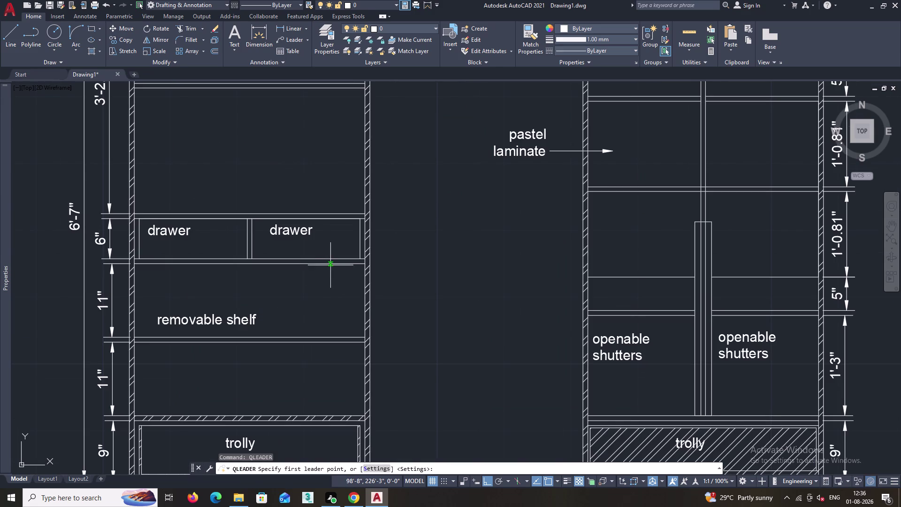
click(332, 264)
click(333, 288)
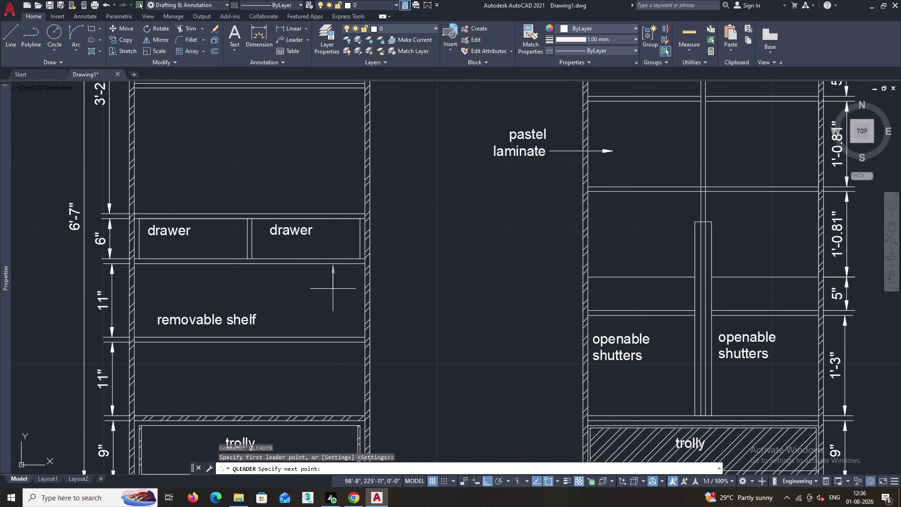
click(395, 290)
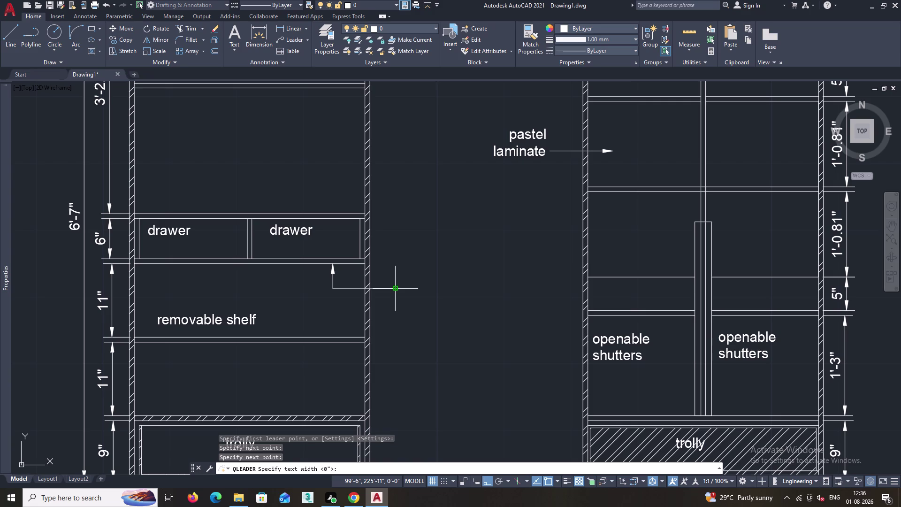
text(2")
key(Return)
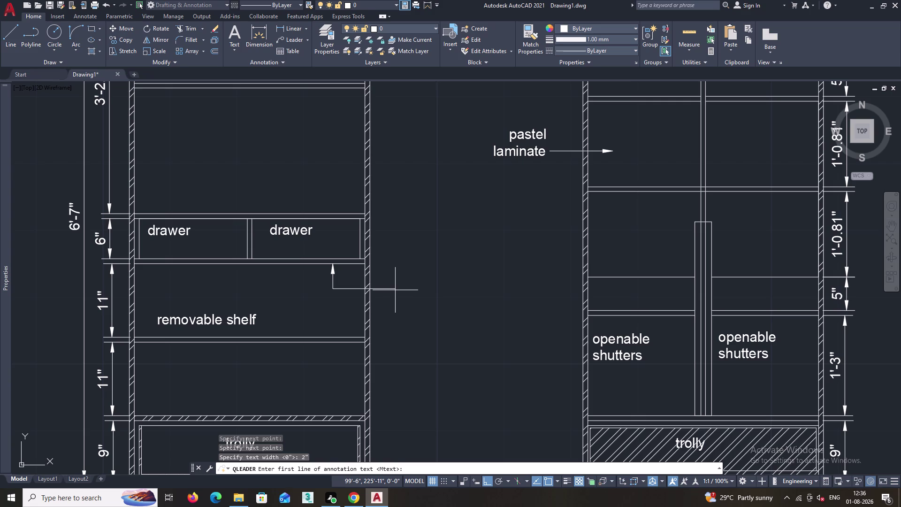
Enter the leader note 'drawer open from below' and finish the annotation.
text(drae)
key(BackSpace)
text(wer)
key(space)
text(op)
text(en)
key(space)
text(fro)
text(m bel)
text(ow)
key(Return)
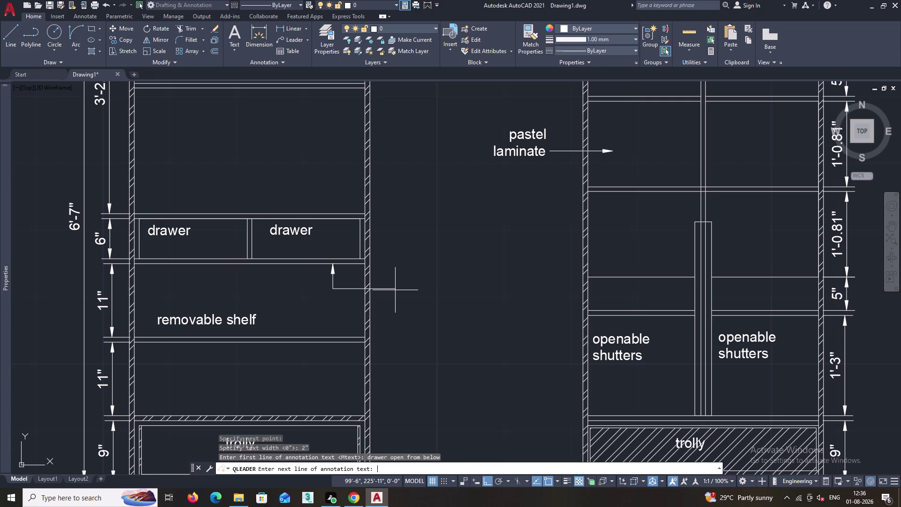
key(Return)
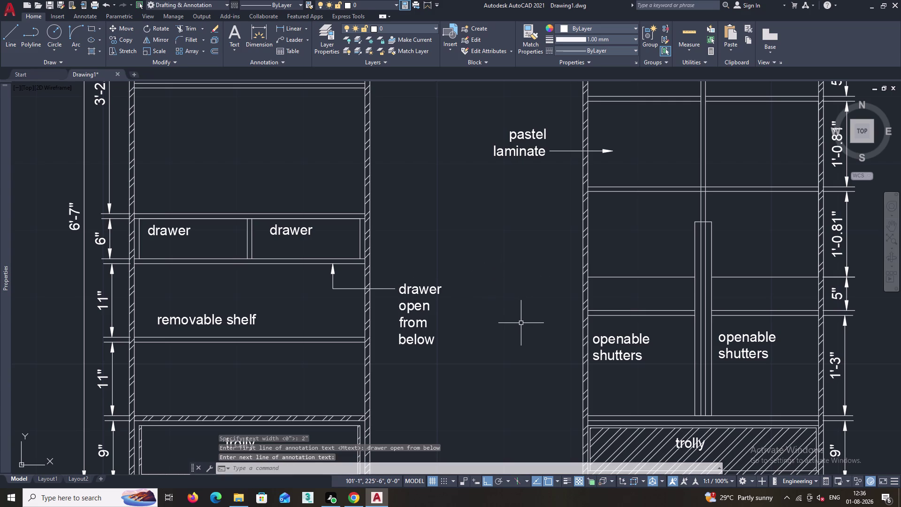
middle_drag(533, 351, 505, 246)
middle_drag(509, 342, 499, 298)
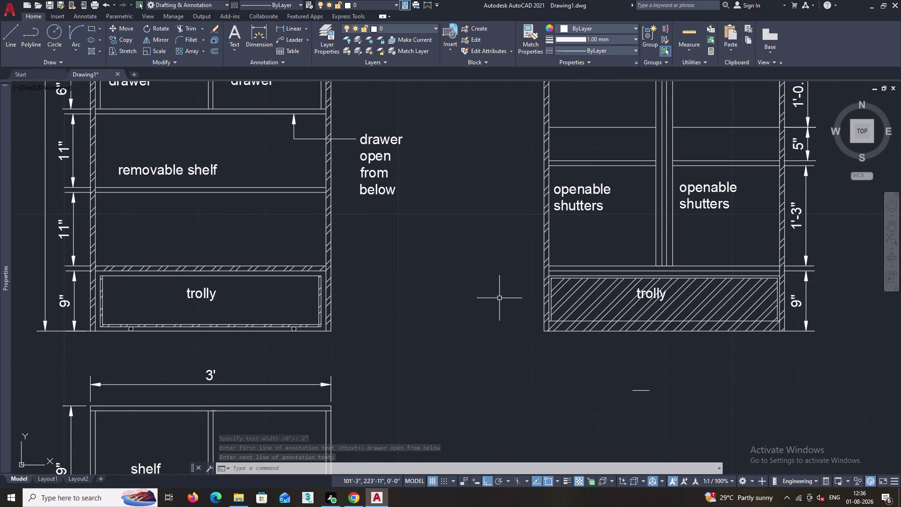
Draw a quick leader from the trolly hatch extending left, with 2" text width.
text(ql)
key(Return)
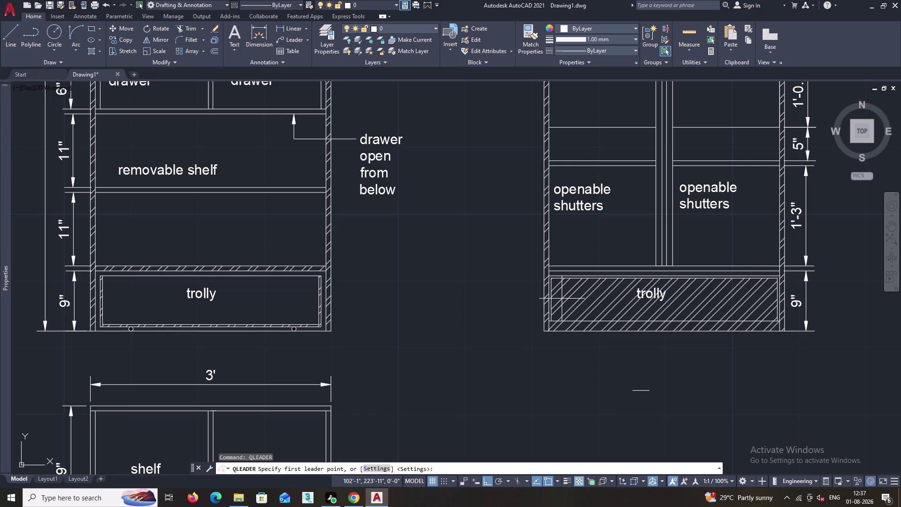
click(558, 298)
click(505, 298)
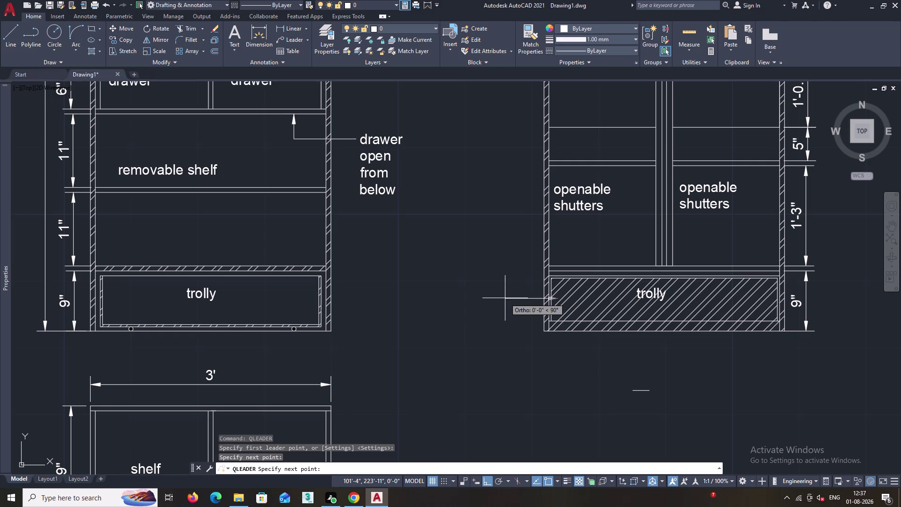
key(w)
key(BackSpace)
key(Return)
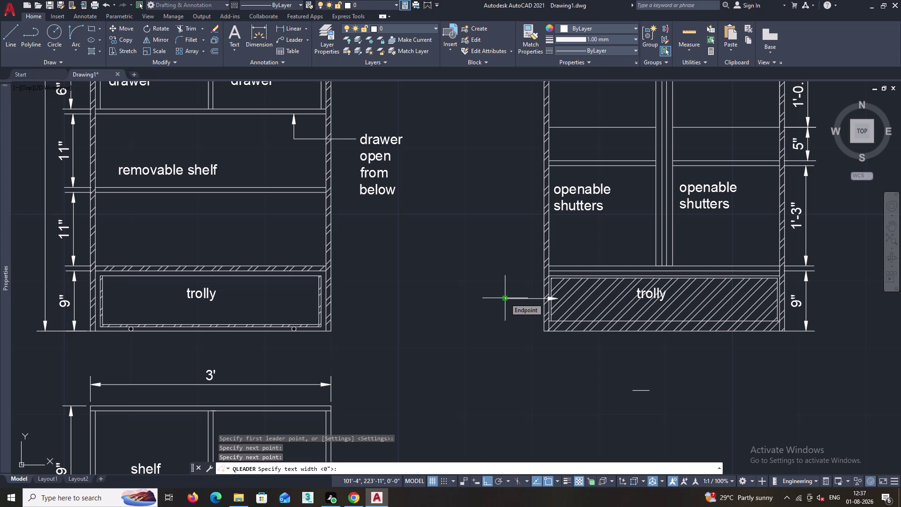
text(2")
key(Return)
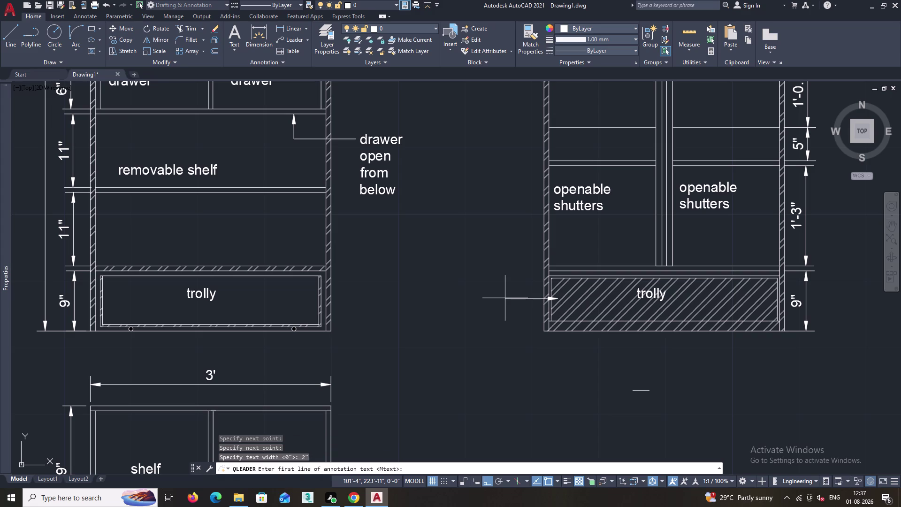
Enter the leader note 'wooden laminate' and finish the annotation.
text(wooden)
key(space)
text(lamin)
text(ate)
key(Return)
key(Return)
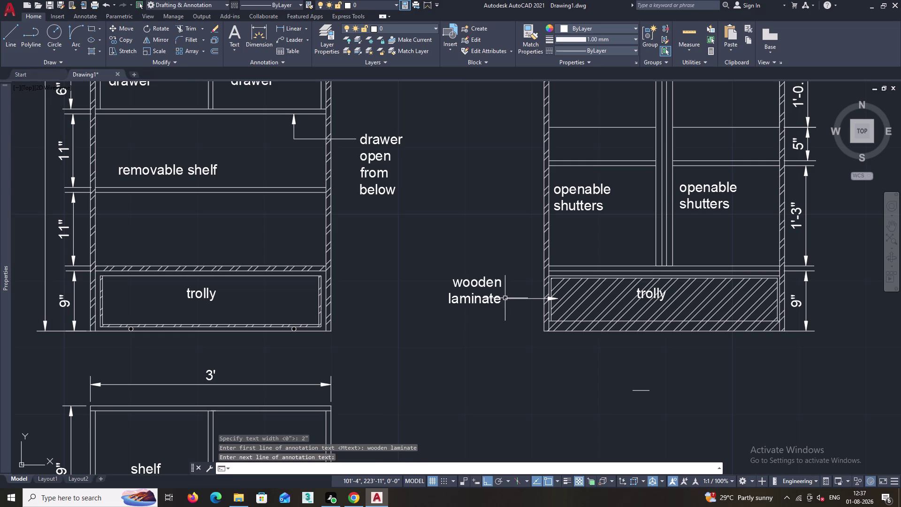
scroll(down, 3)
middle_drag(442, 262, 463, 292)
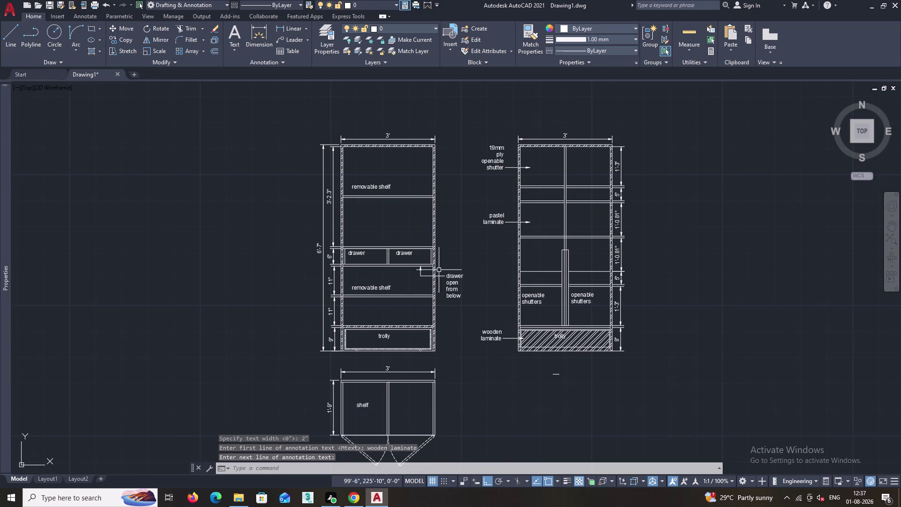
text(ql)
key(Return)
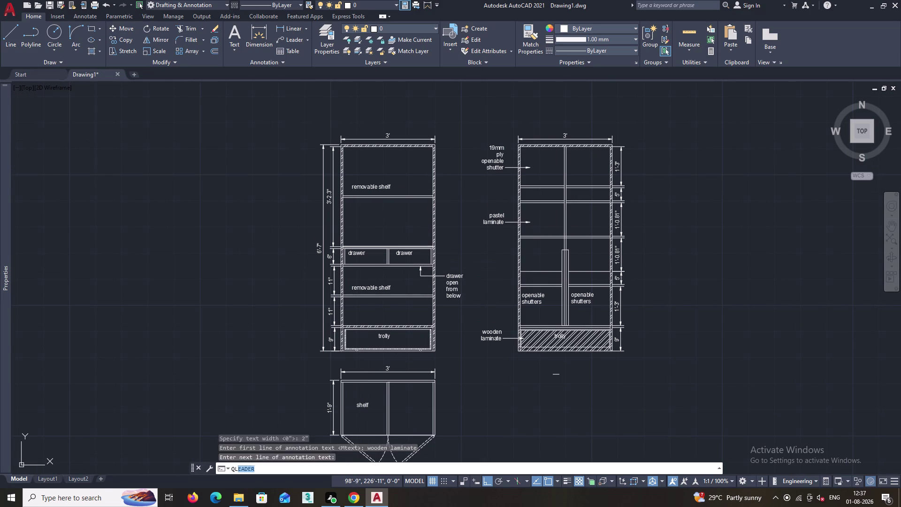
Place leader points from the upper shelf, bending down and then right.
scroll(up, 3)
middle_drag(448, 222, 408, 222)
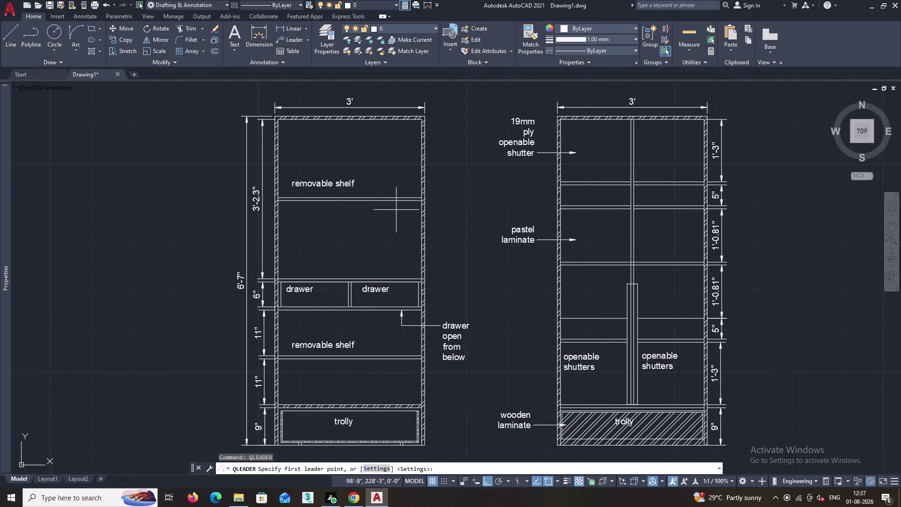
click(388, 201)
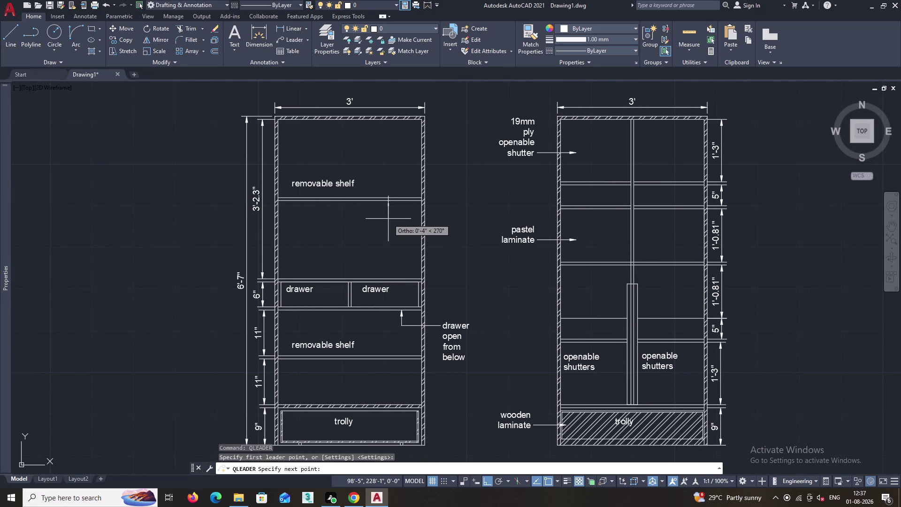
click(388, 218)
click(442, 217)
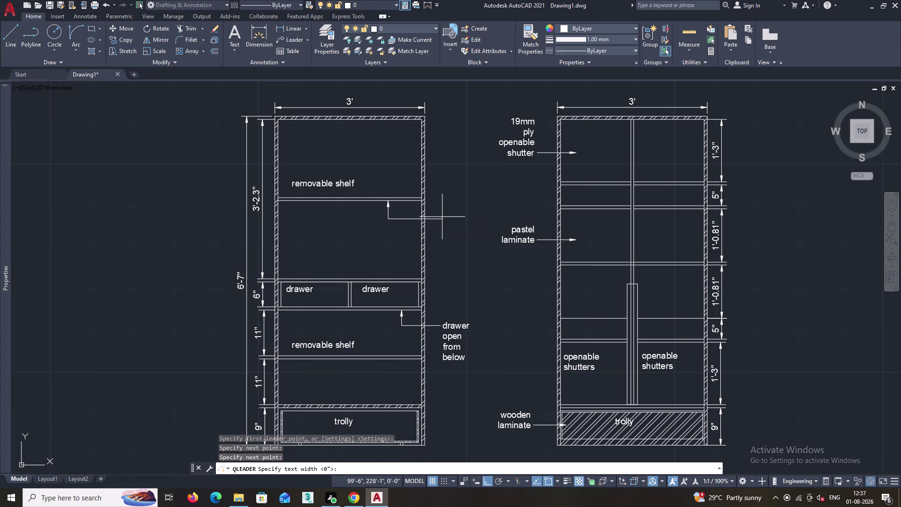
key(Return)
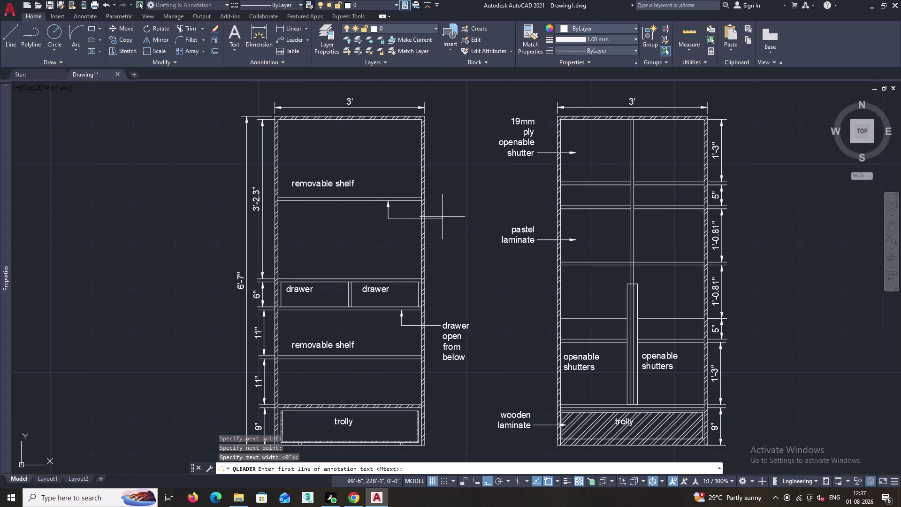
Enter the leader note '19mm ply shelf' and finish the annotation.
text(19)
text(mm ply)
key(space)
text(shelf)
key(Return)
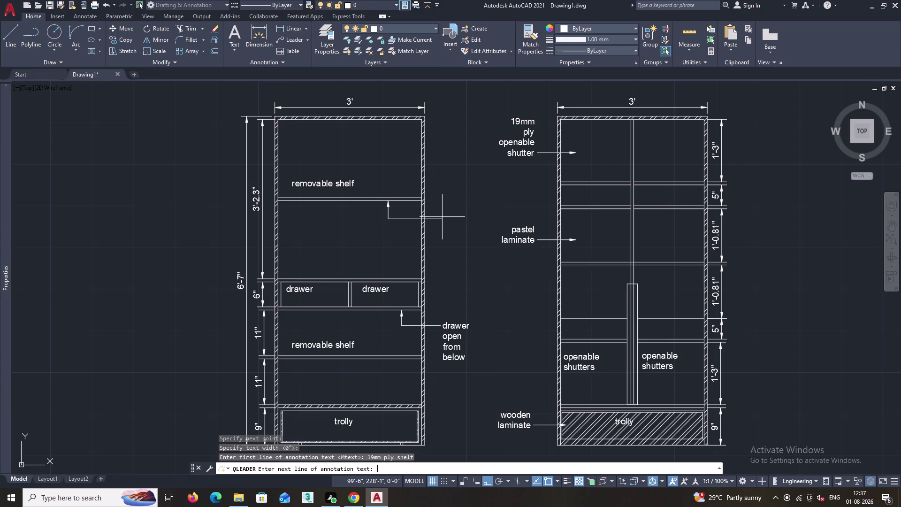
key(Return)
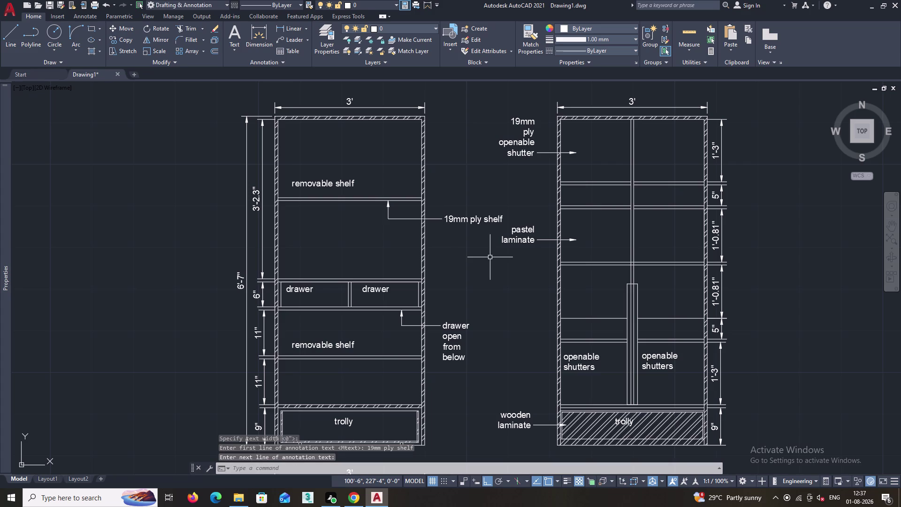
scroll(down, 3)
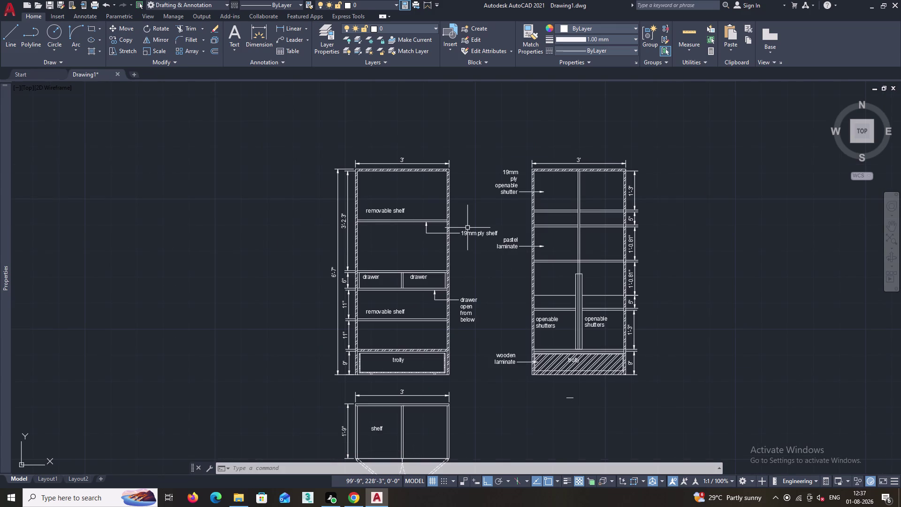
text(ql)
key(Return)
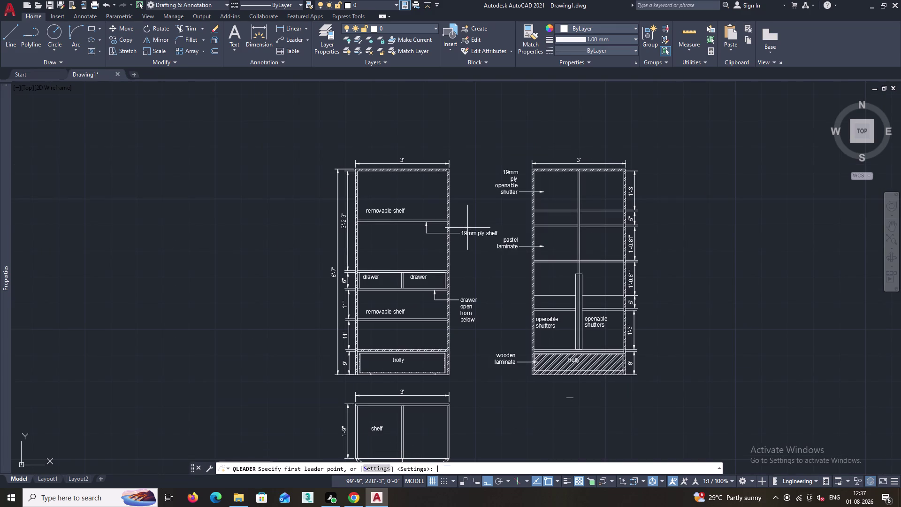
Place a leader from the side panel's top edge to the right, with 2" width.
scroll(up, 3)
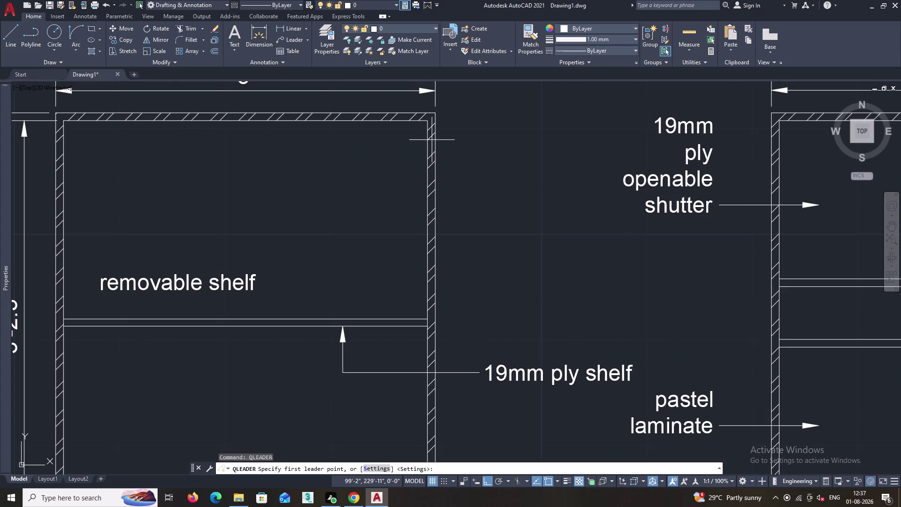
click(430, 138)
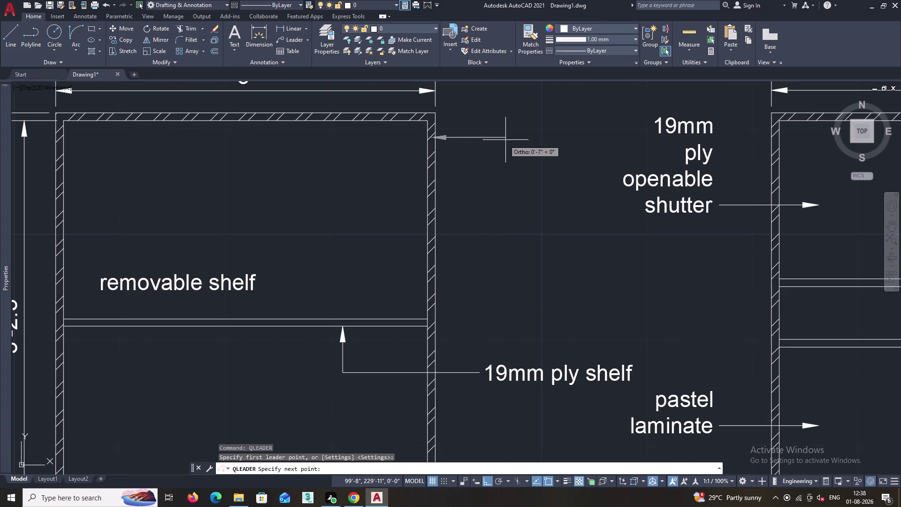
click(509, 140)
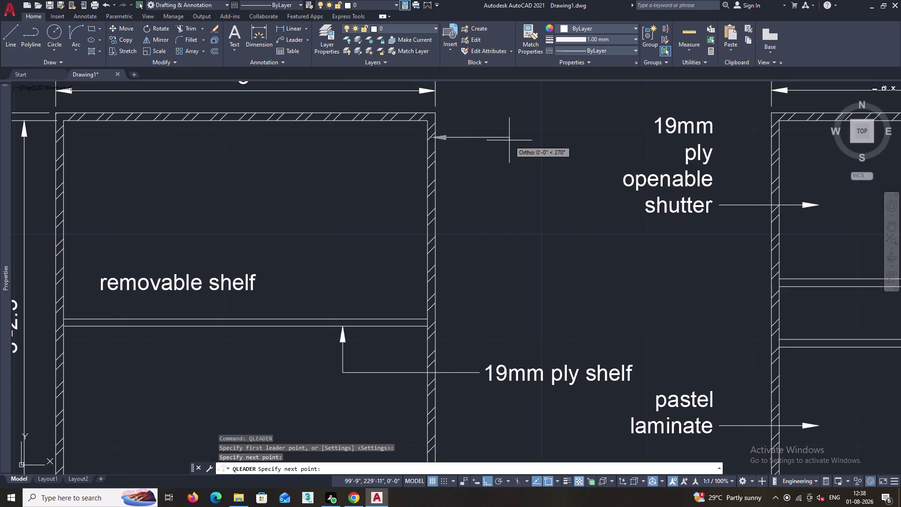
key(space)
text(2)
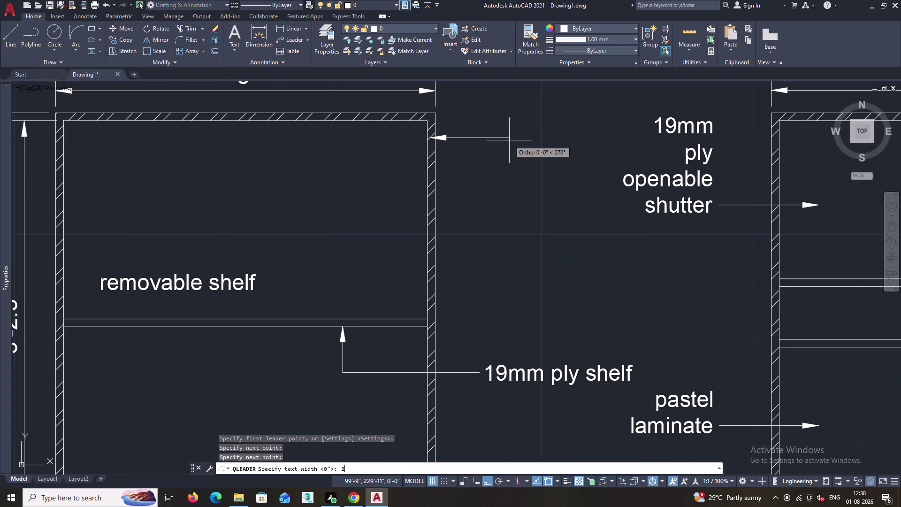
text(")
key(Return)
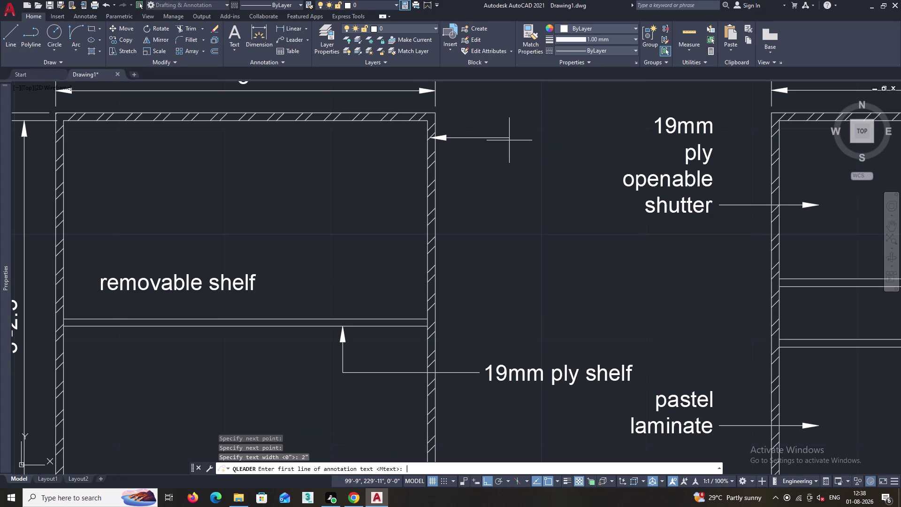
Enter the leader note '3/4" thick border' and finish the annotation.
key(3)
text(/4)
key(shift+quotedbl)
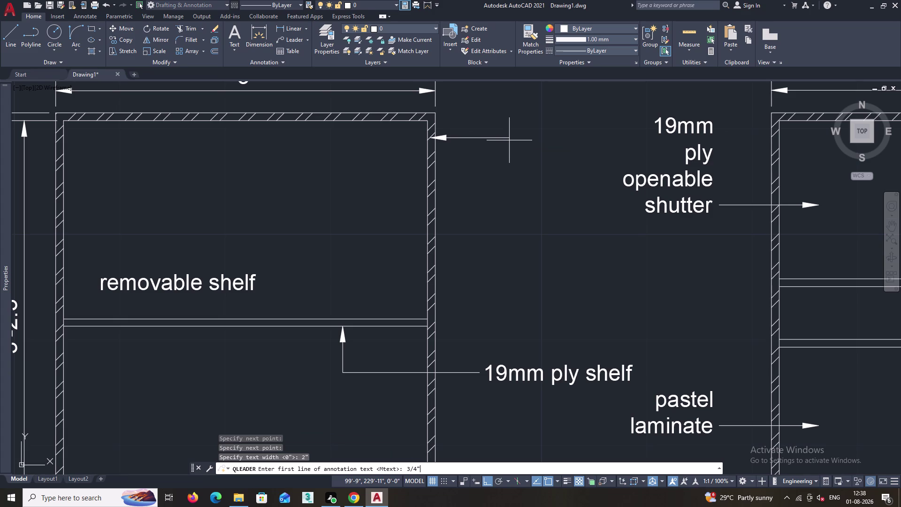
key(space)
text(th)
text(ic)
text(k)
key(space)
text(bo)
text(rder)
key(Return)
key(Return)
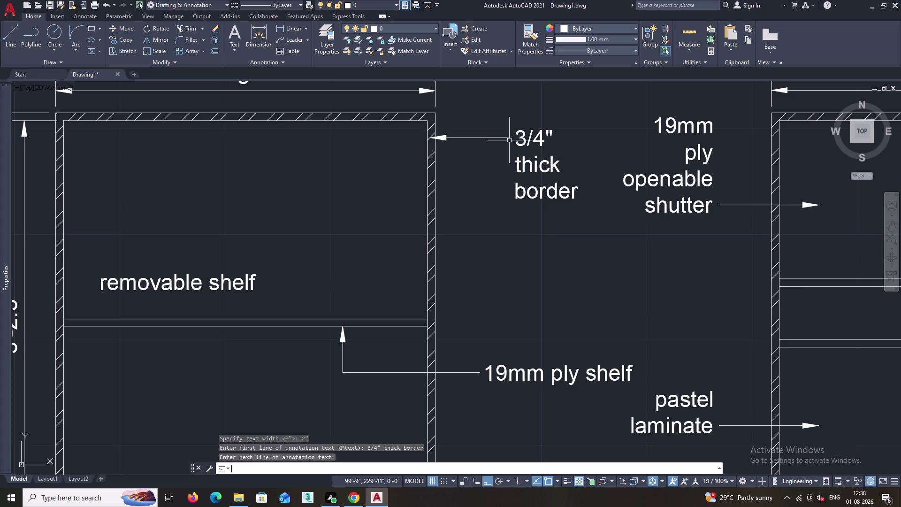
Pan and zoom until the whole wardrobe drawing and the plan title are visible.
scroll(down, 3)
middle_drag(635, 276, 608, 230)
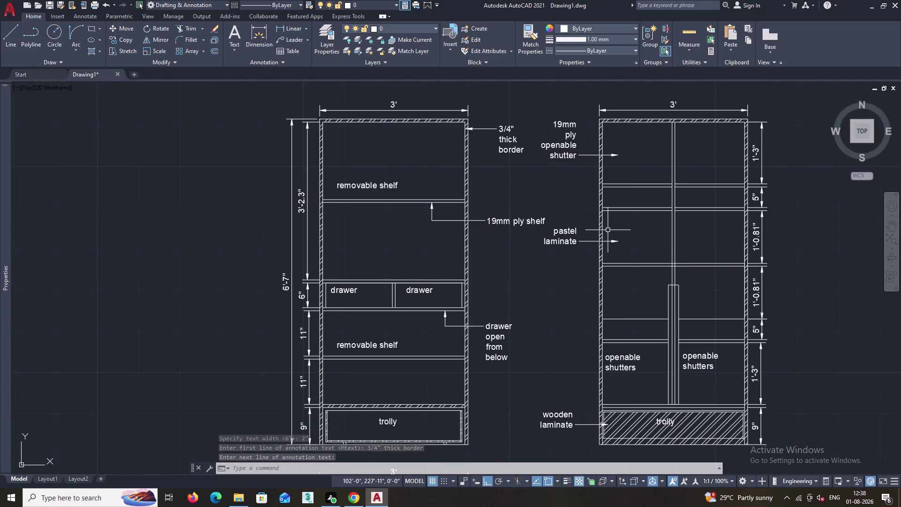
scroll(down, 3)
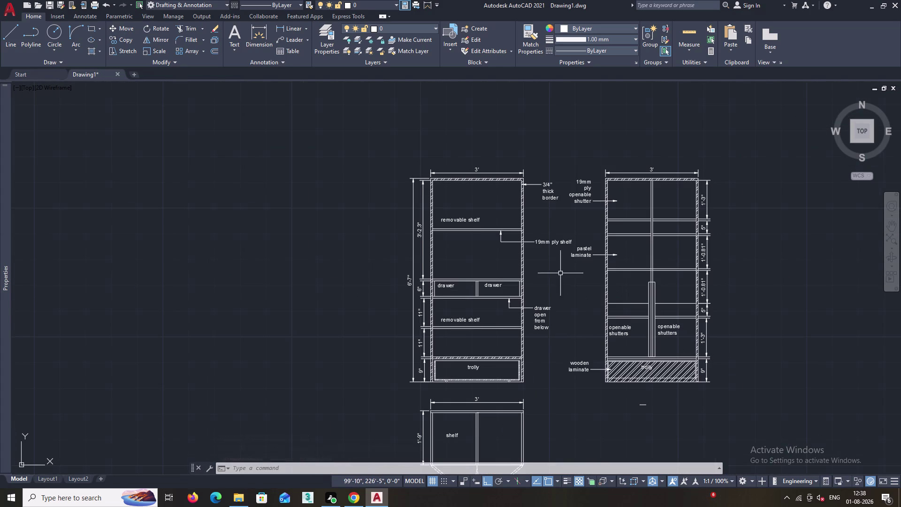
middle_drag(563, 263, 563, 283)
middle_drag(557, 363, 605, 191)
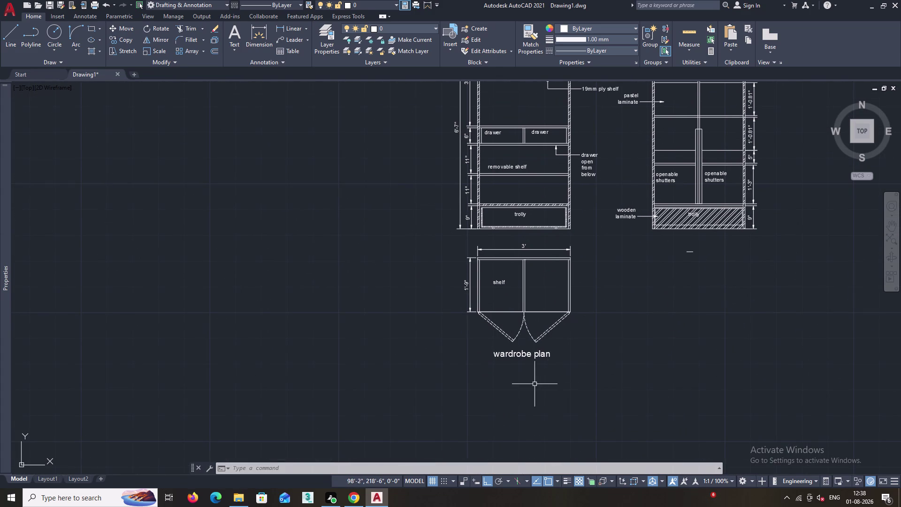
Copy the 'wardrobe plan' title above both the open and closed elevations.
click(523, 354)
text(c)
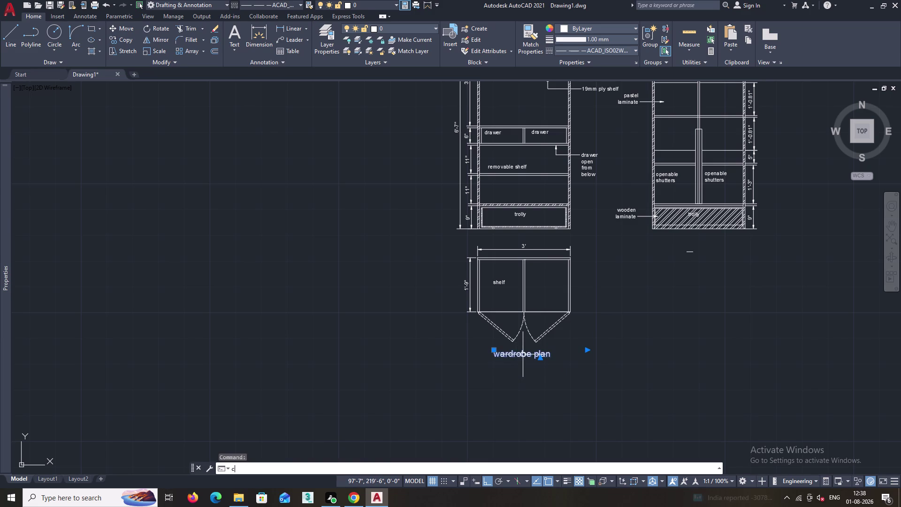
text(o)
key(Return)
scroll(up, 3)
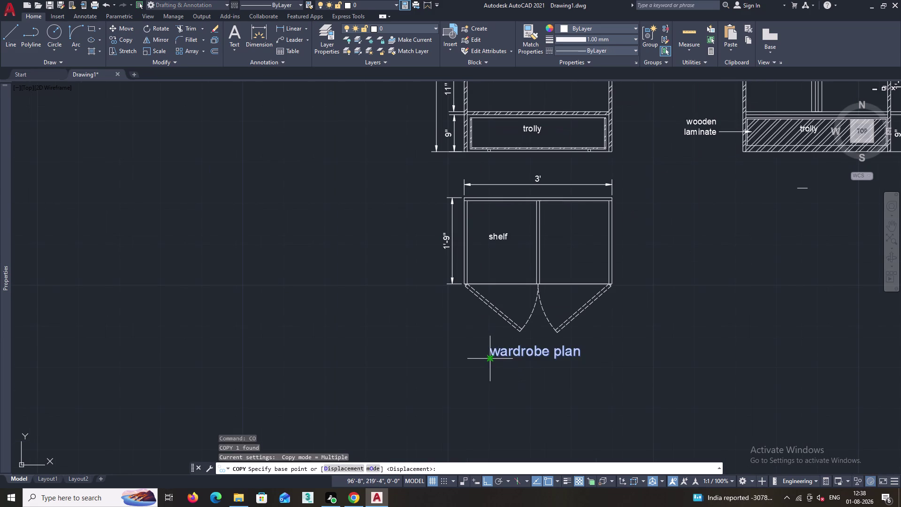
click(488, 357)
scroll(down, 3)
middle_drag(485, 209, 488, 337)
scroll(up, 3)
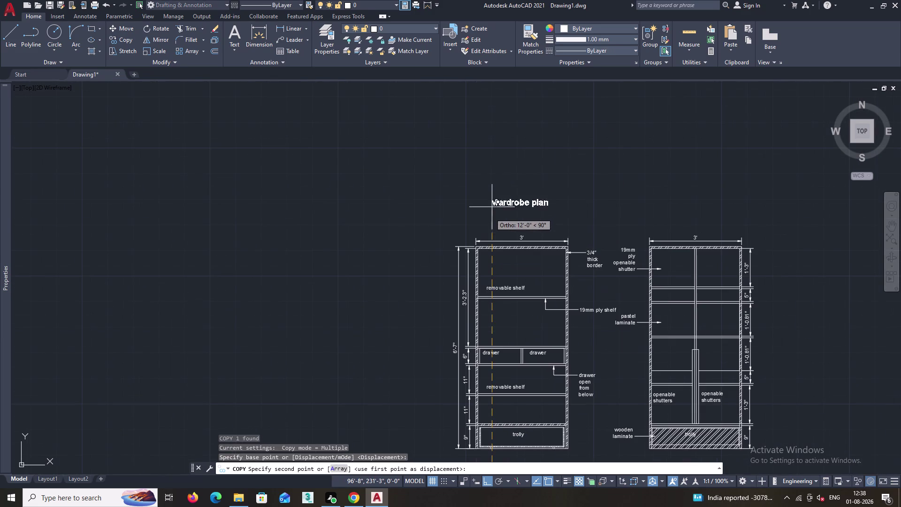
click(492, 225)
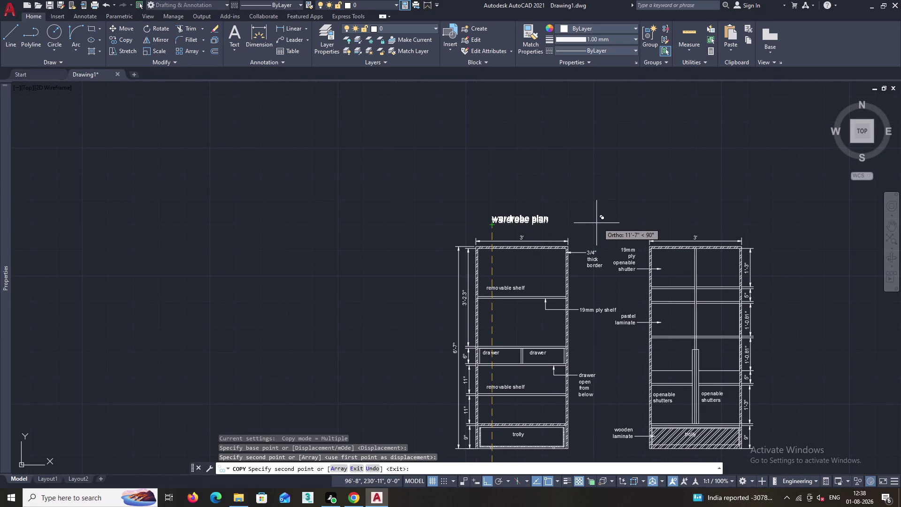
key(F8)
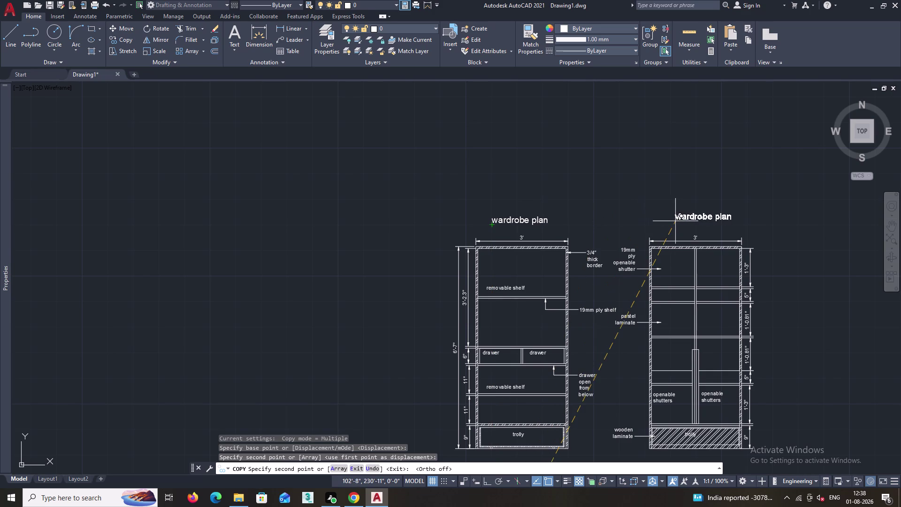
click(670, 221)
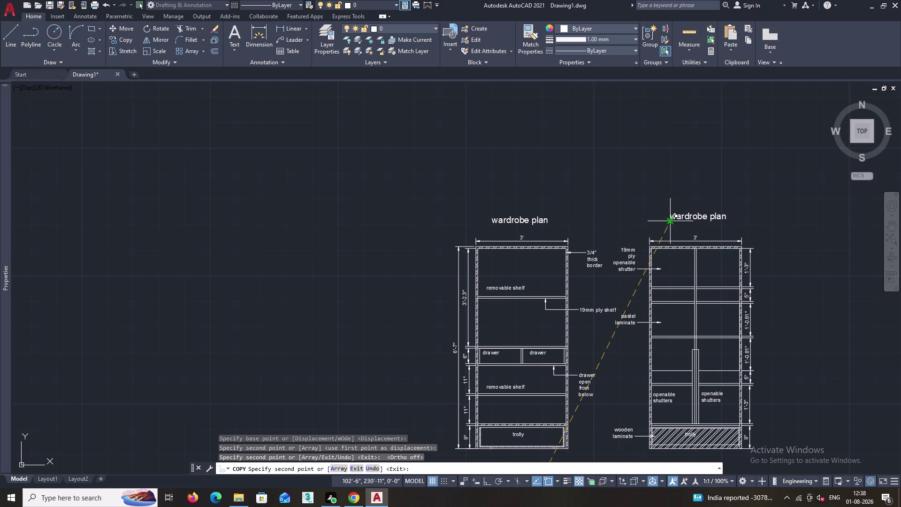
key(space)
Retype the left copied title as 'open elevation'.
double_click(540, 221)
click(553, 221)
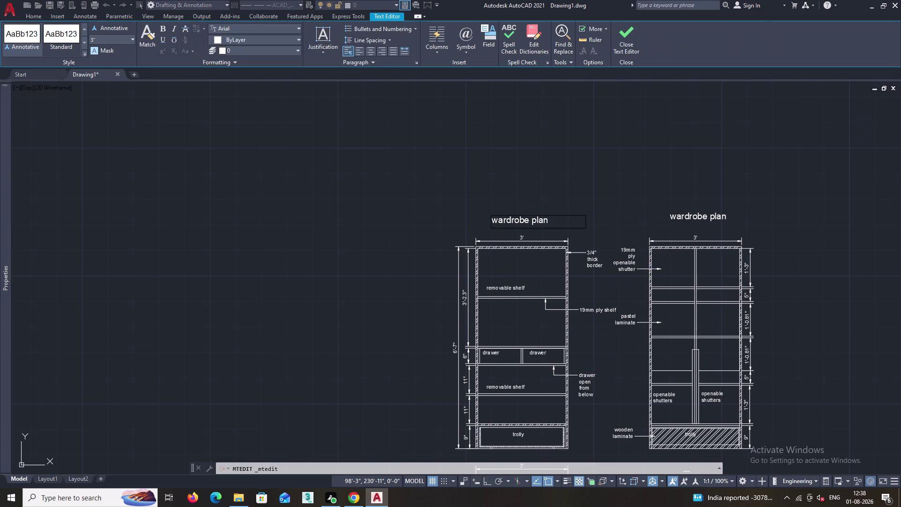
key(BackSpace)
key(BackSpace)
key(BackSpace)
key(BackSpace)
key(BackSpace)
key(BackSpace)
key(BackSpace)
key(BackSpace)
key(BackSpace)
key(BackSpace)
key(BackSpace)
key(BackSpace)
key(BackSpace)
key(BackSpace)
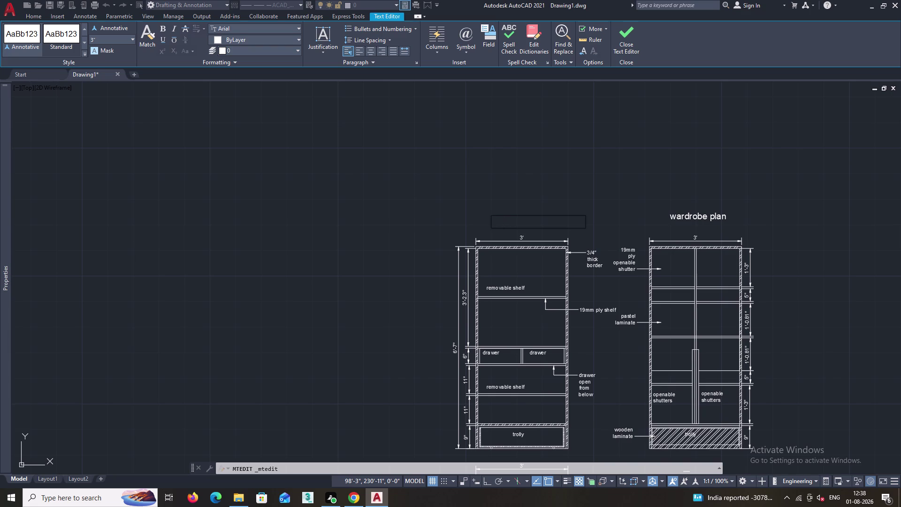
text(open)
key(space)
text(elevat)
text(ion)
click(626, 37)
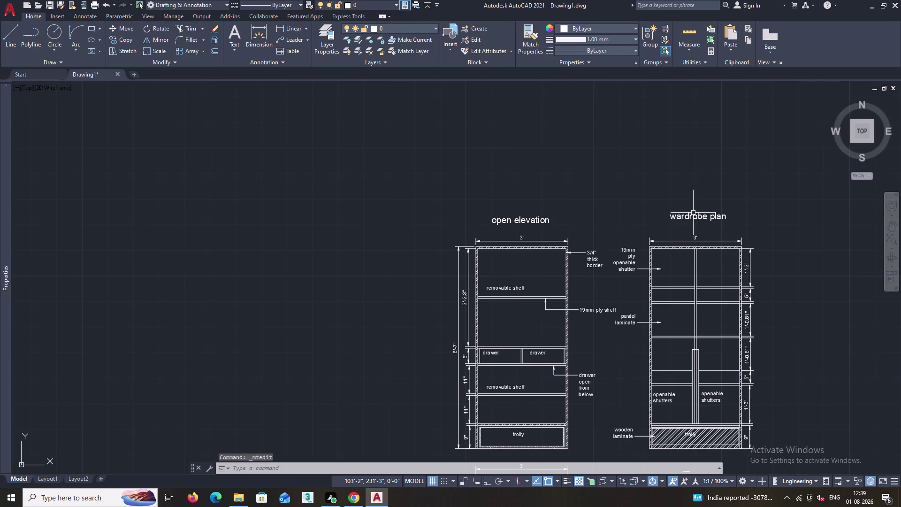
Retype the right copied title as 'closed elevation'.
double_click(693, 213)
click(740, 219)
key(BackSpace)
key(BackSpace)
key(BackSpace)
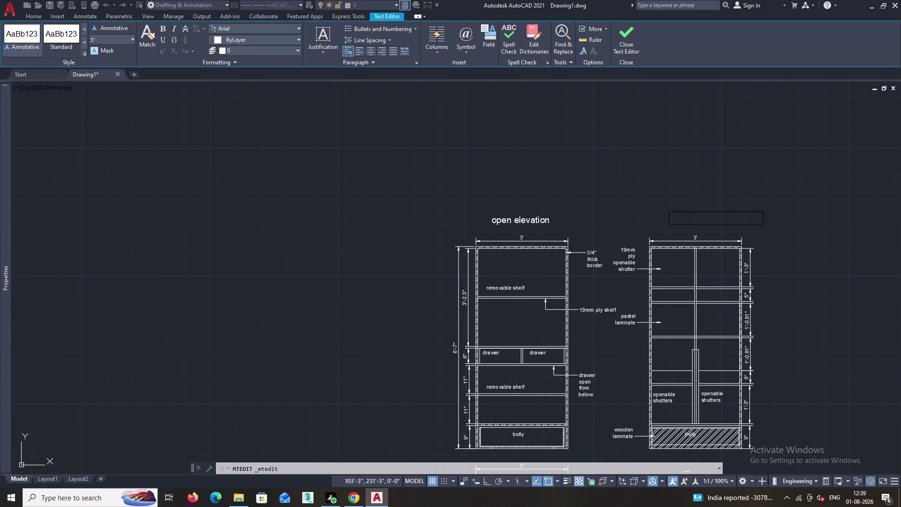
text(clos)
text(ed elev)
text(ation)
click(631, 43)
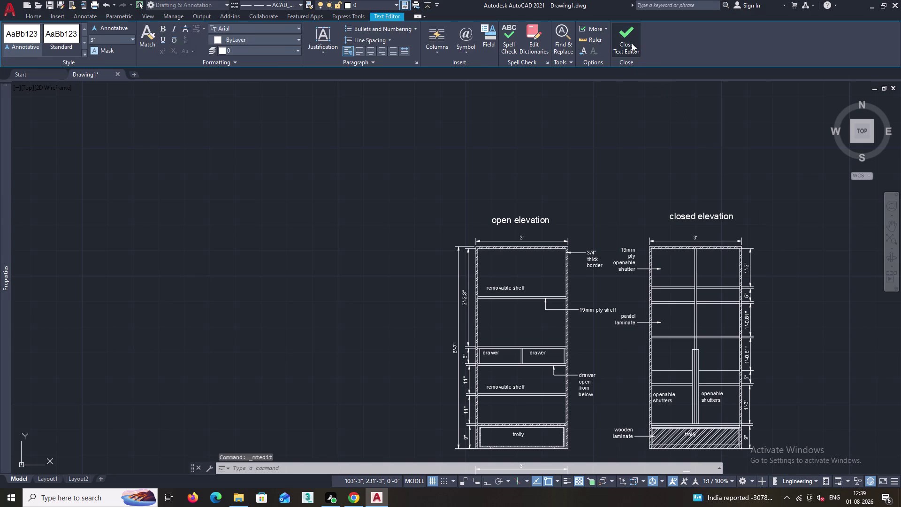
Erase the short stray line below the closed elevation.
scroll(down, 3)
middle_drag(718, 196, 565, 139)
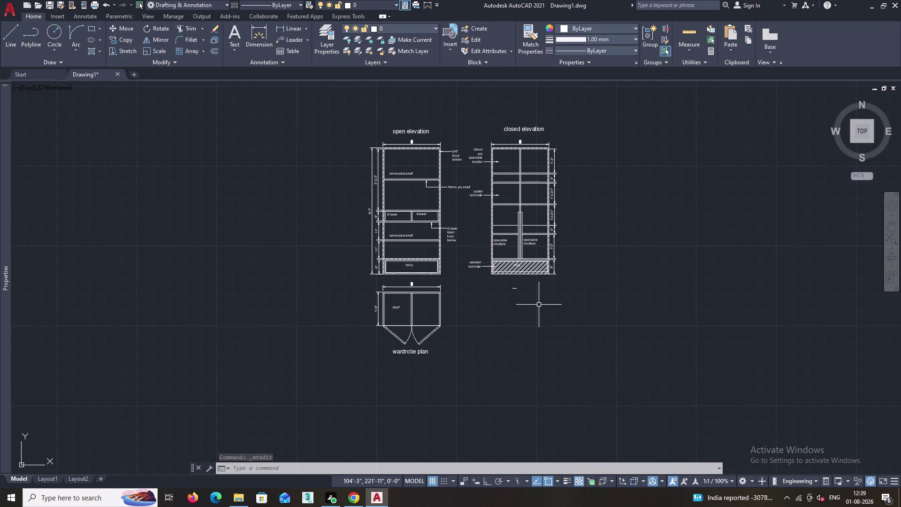
middle_drag(450, 223, 469, 259)
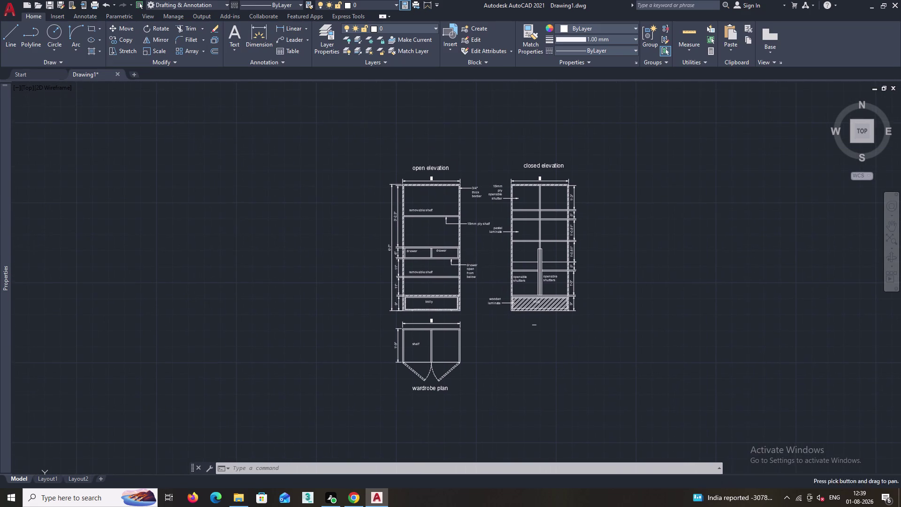
scroll(up, 3)
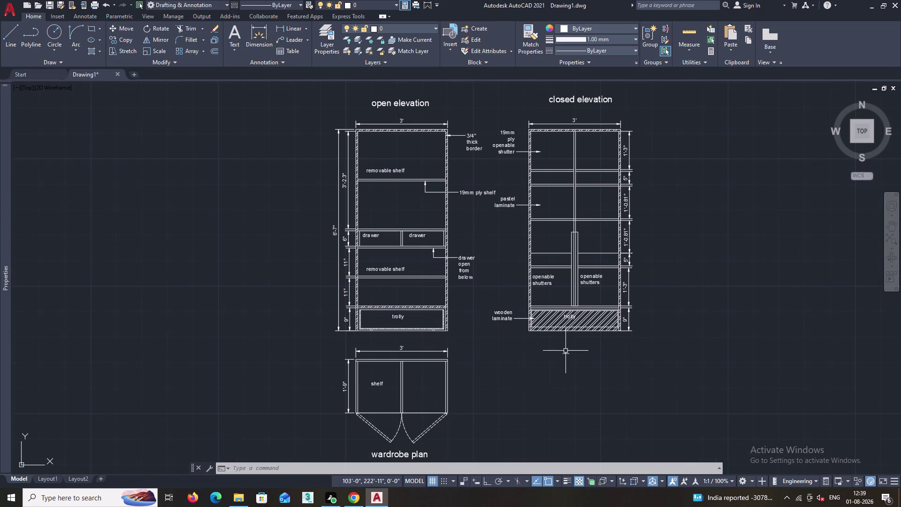
click(566, 353)
key(Delete)
Recentre the elevations and plan in view and open the application menu.
scroll(down, 3)
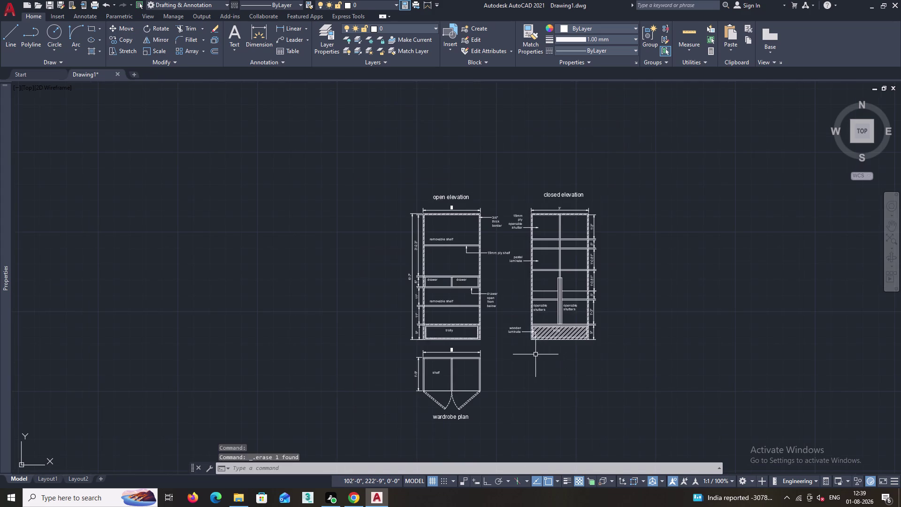
middle_drag(538, 382, 506, 361)
scroll(up, 3)
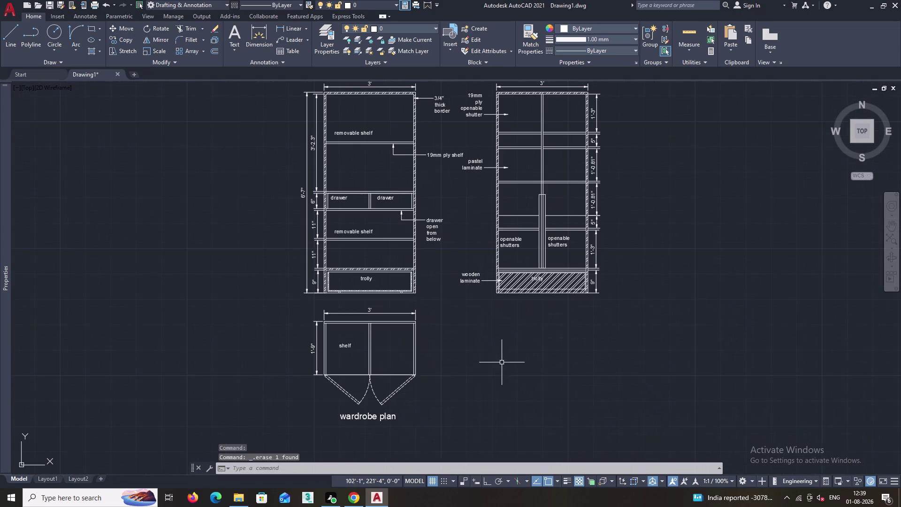
middle_drag(487, 362, 500, 401)
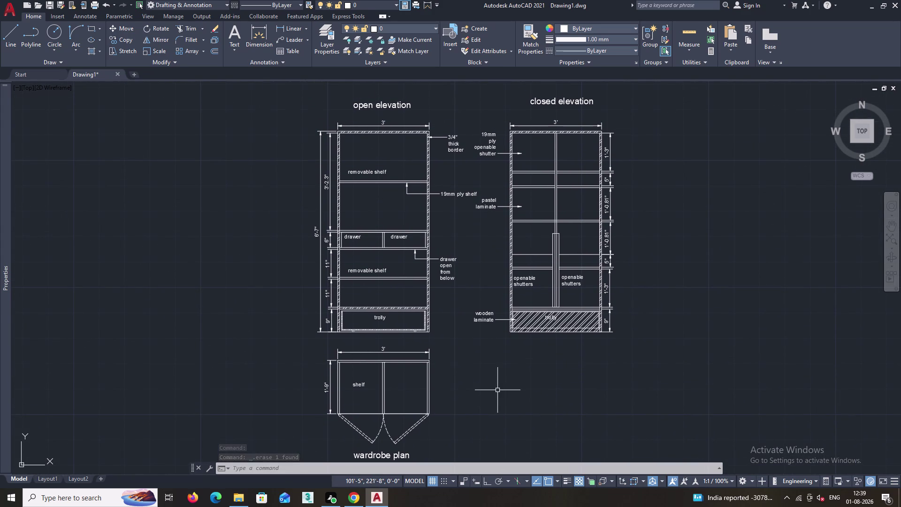
click(11, 4)
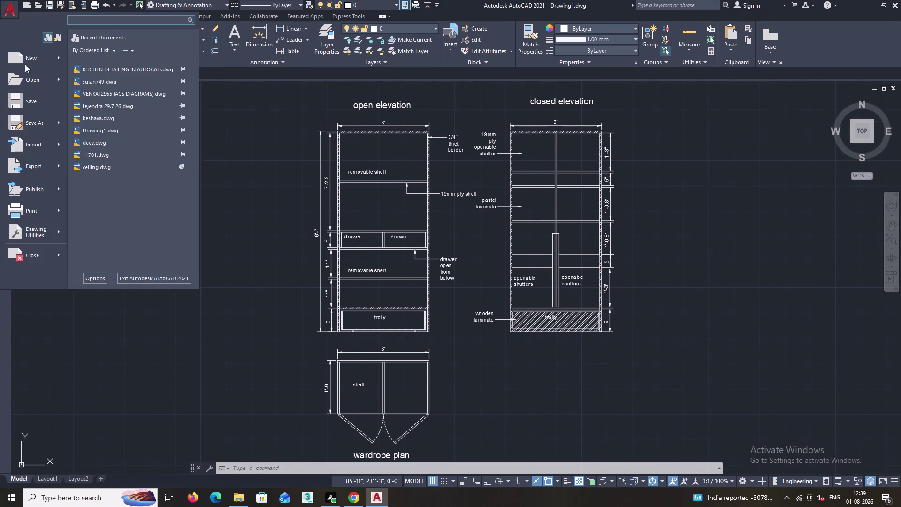
Save the drawing to the Desktop as 'wardrobe detailing.dwg'.
click(48, 123)
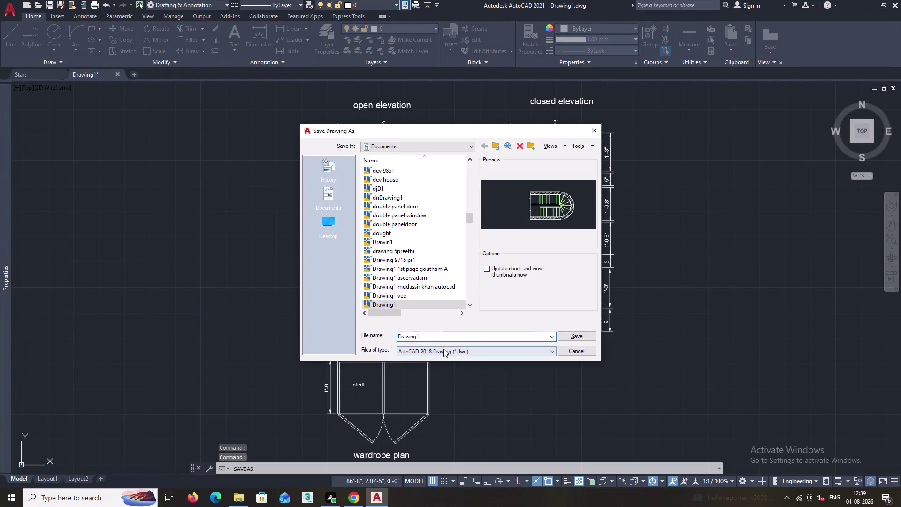
click(434, 335)
key(BackSpace)
key(BackSpace)
key(BackSpace)
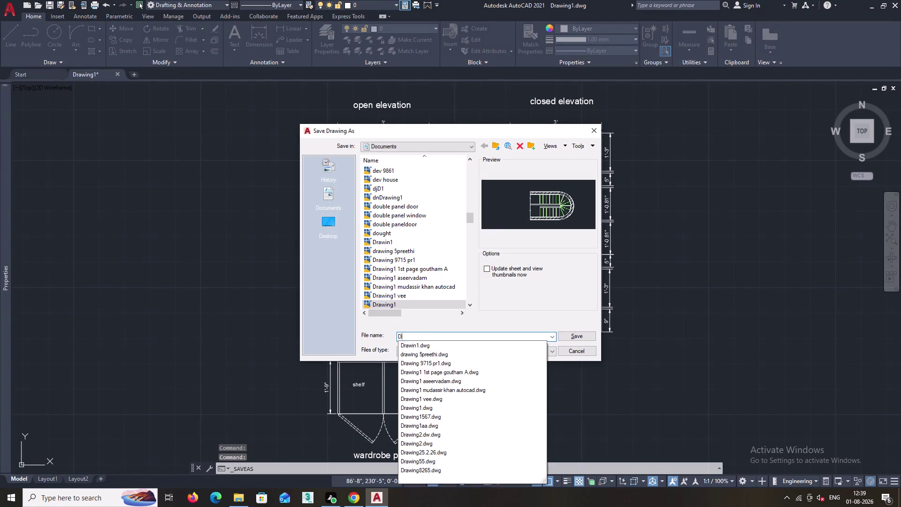
text(ward)
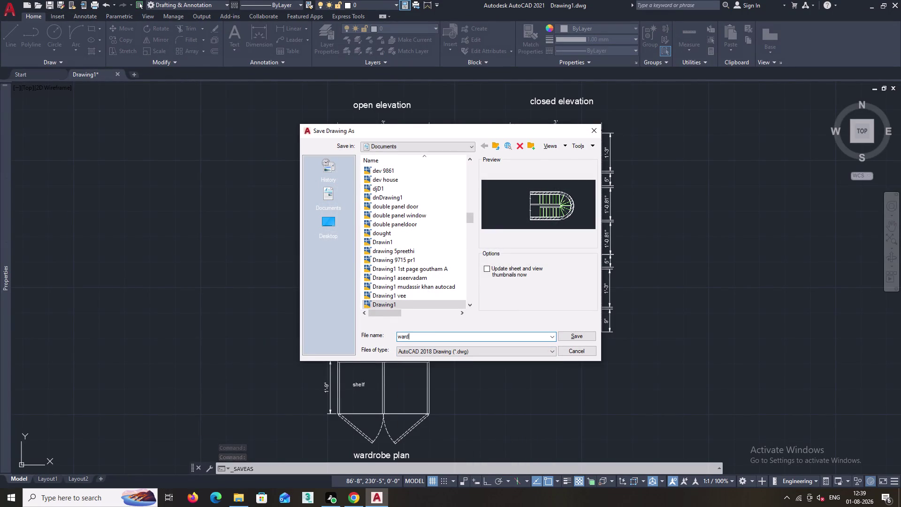
text(robe)
key(space)
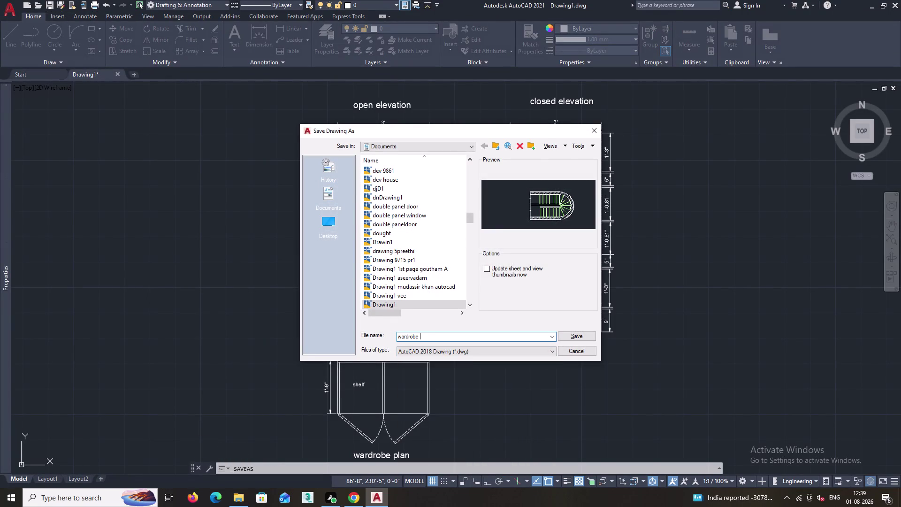
text(detail)
text(ing)
click(409, 144)
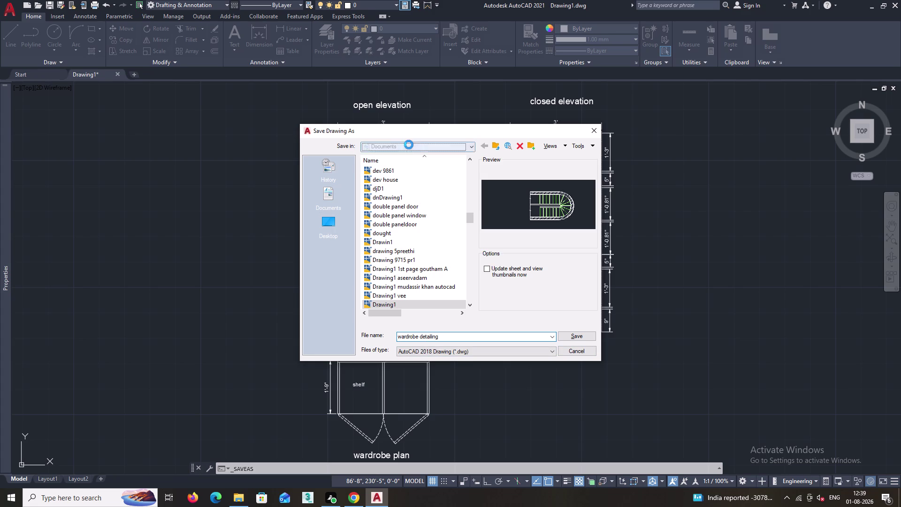
click(399, 153)
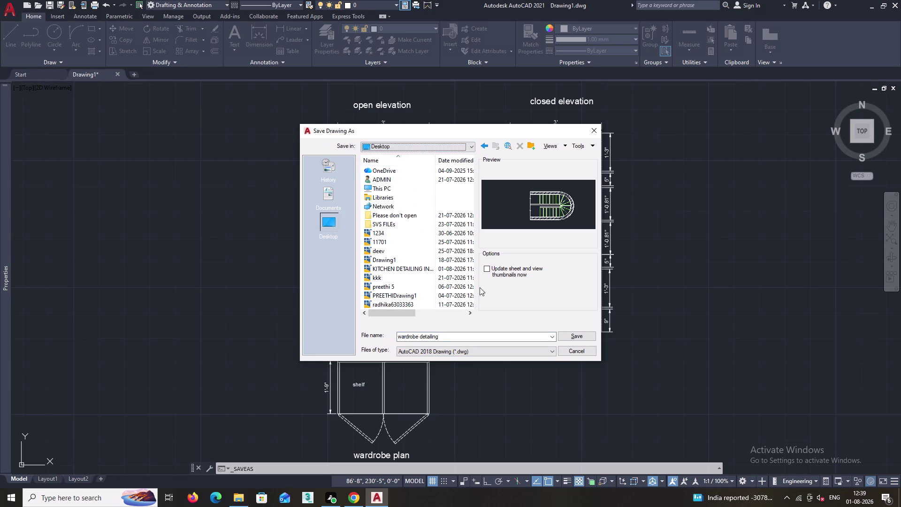
click(582, 336)
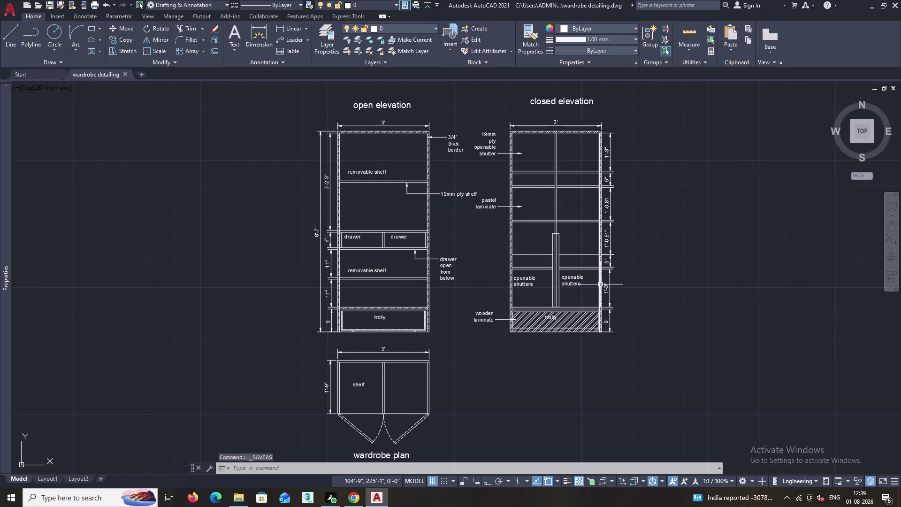
key(ctrl+p)
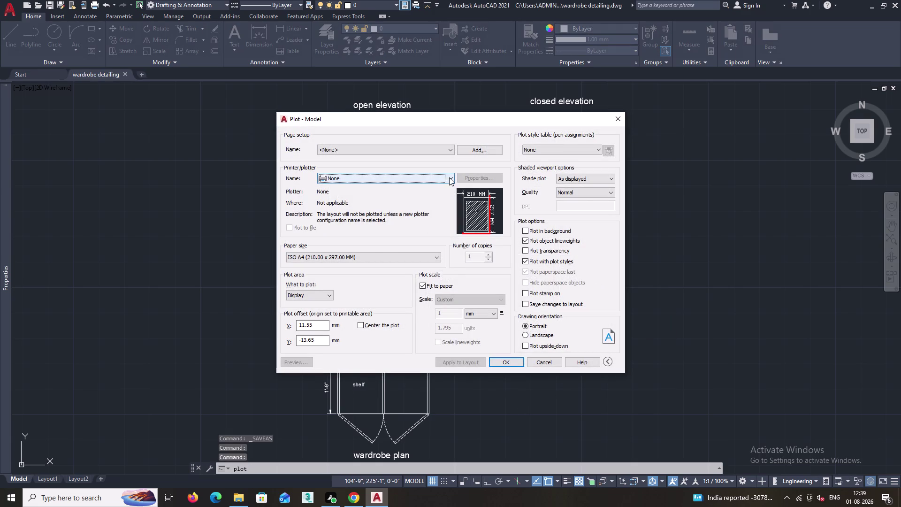
Set the plot to DWG To PDF, windowed around all three views, centred, without object lineweights.
click(449, 177)
click(365, 295)
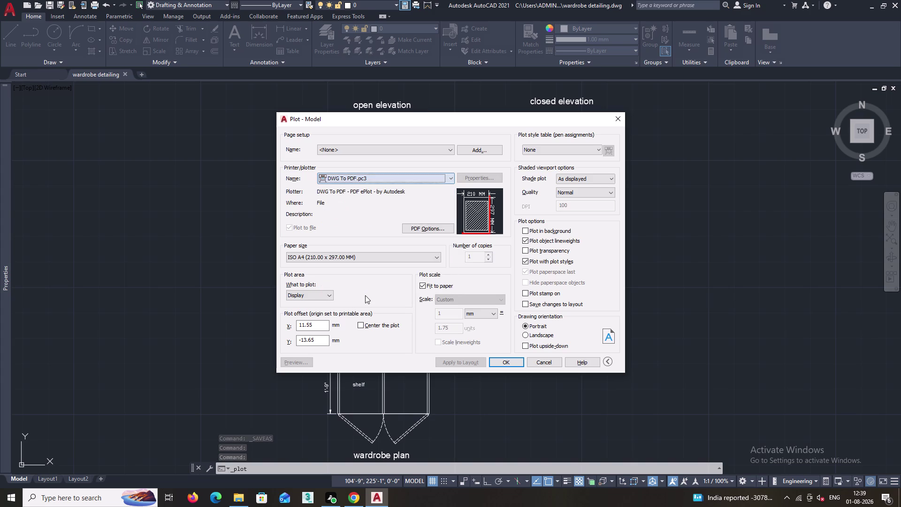
click(323, 296)
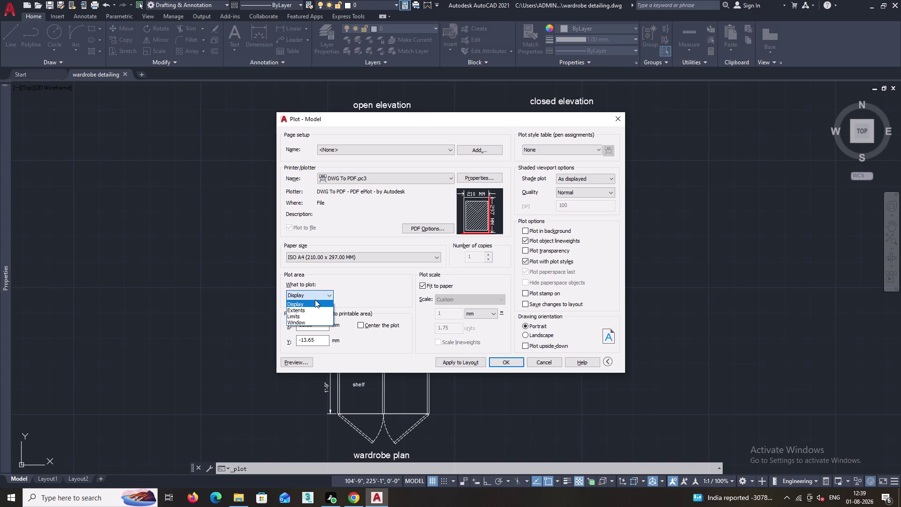
click(311, 323)
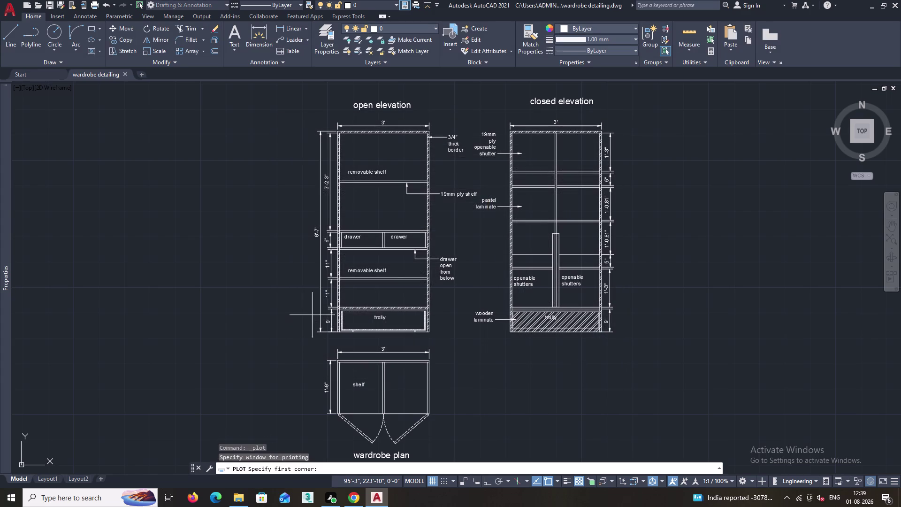
drag(284, 87, 350, 280)
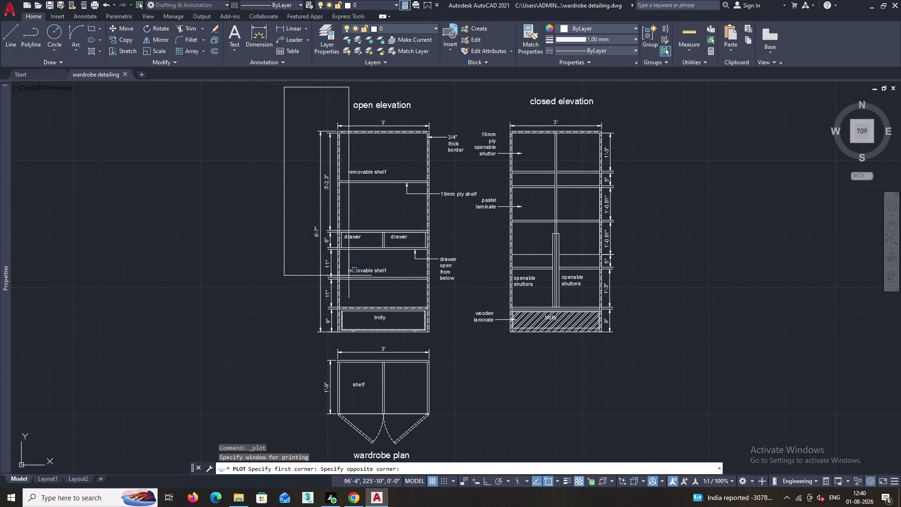
drag(350, 280, 640, 460)
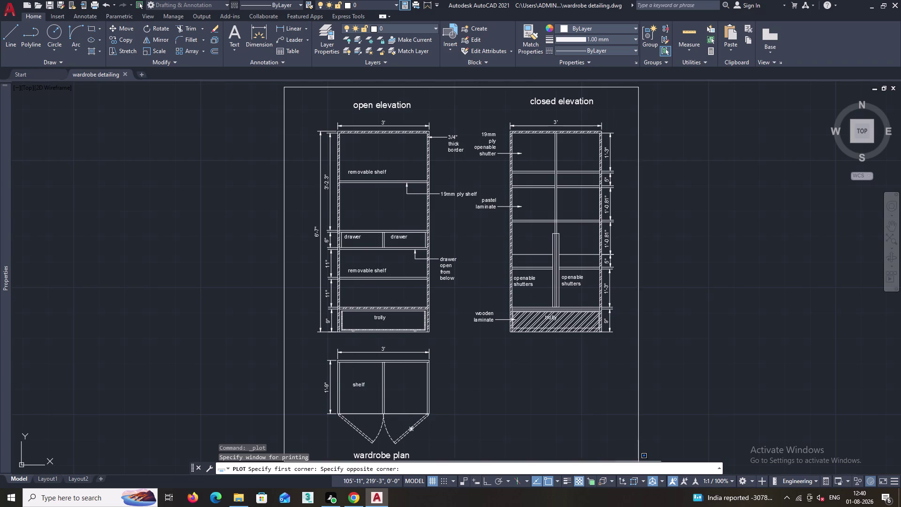
drag(640, 460, 670, 462)
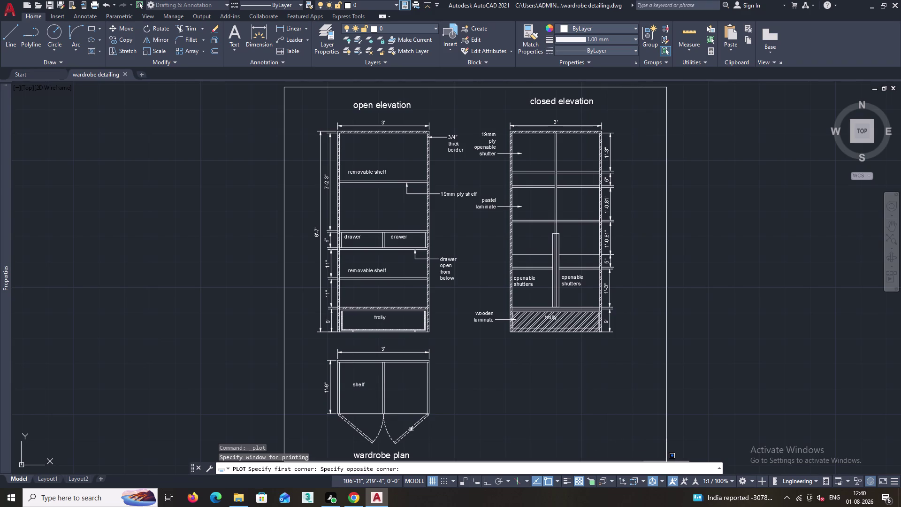
click(666, 461)
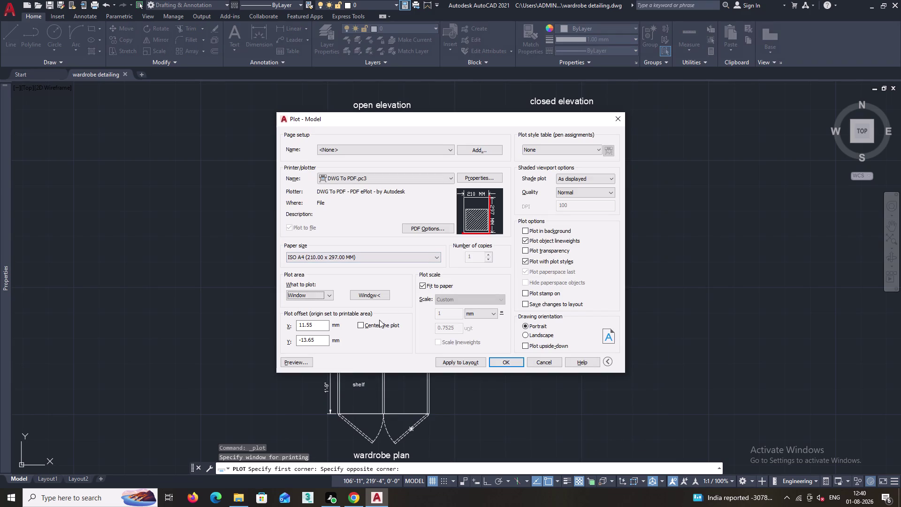
click(362, 324)
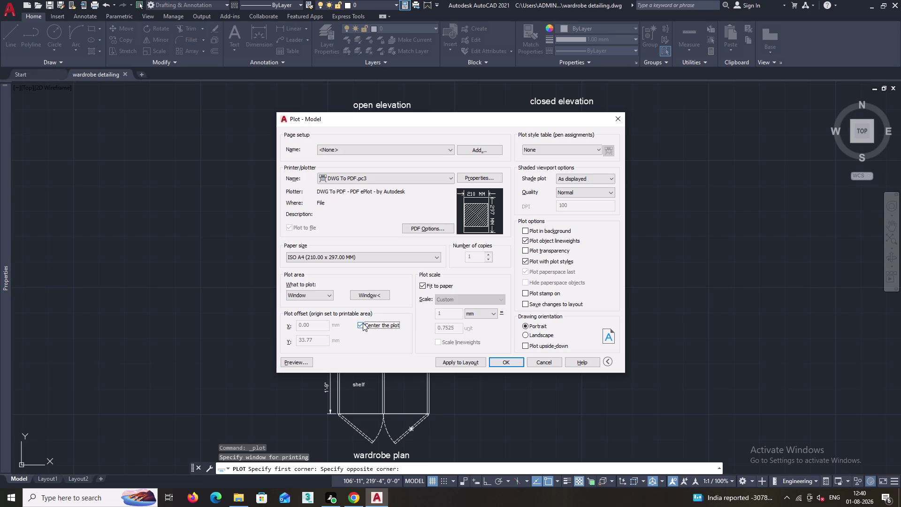
click(526, 239)
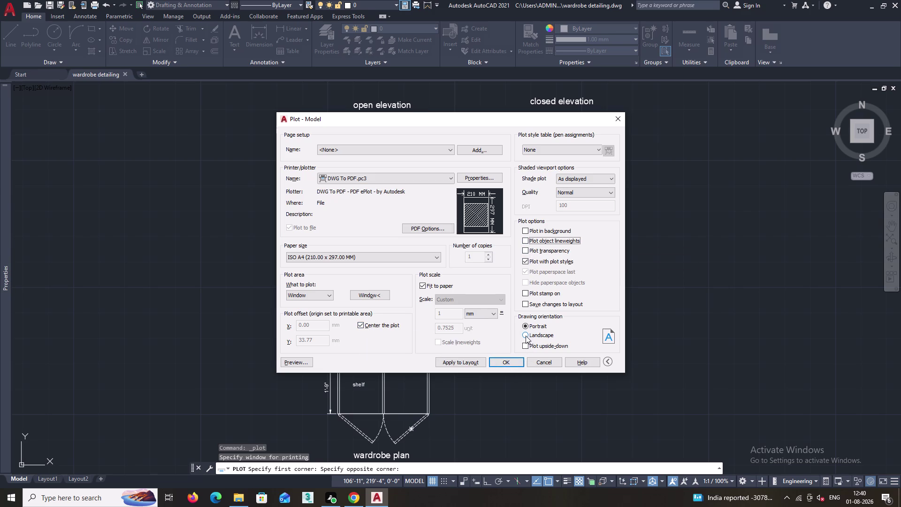
Save the plot to the Desktop as 'wardrobe detailing-Model.pdf' and close the preview.
click(525, 336)
click(507, 362)
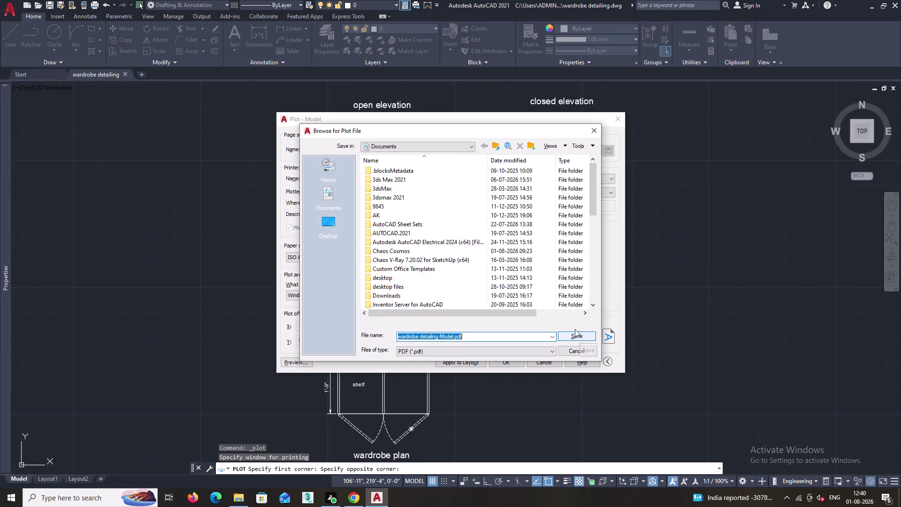
click(469, 145)
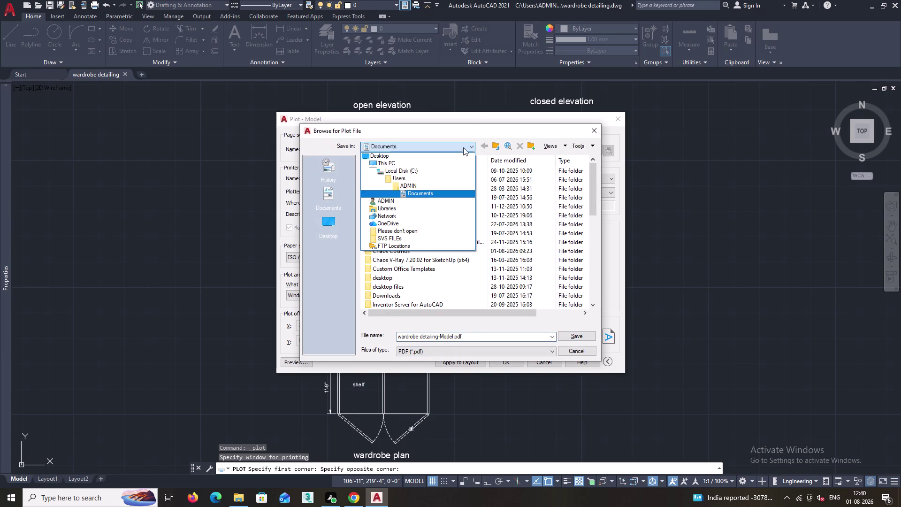
click(428, 158)
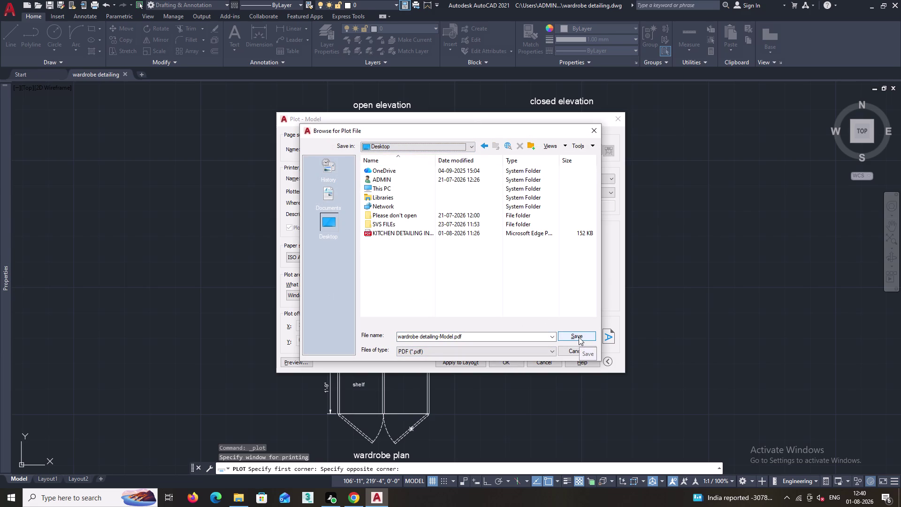
click(578, 337)
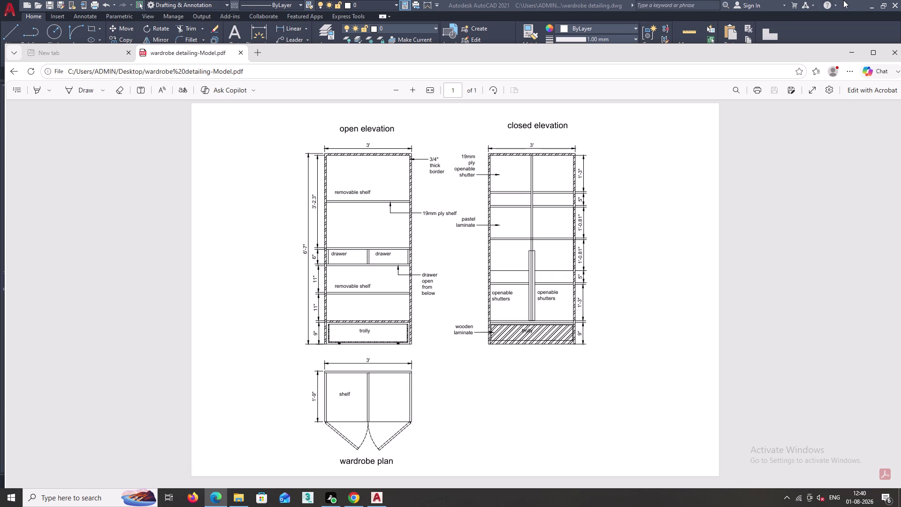
click(853, 53)
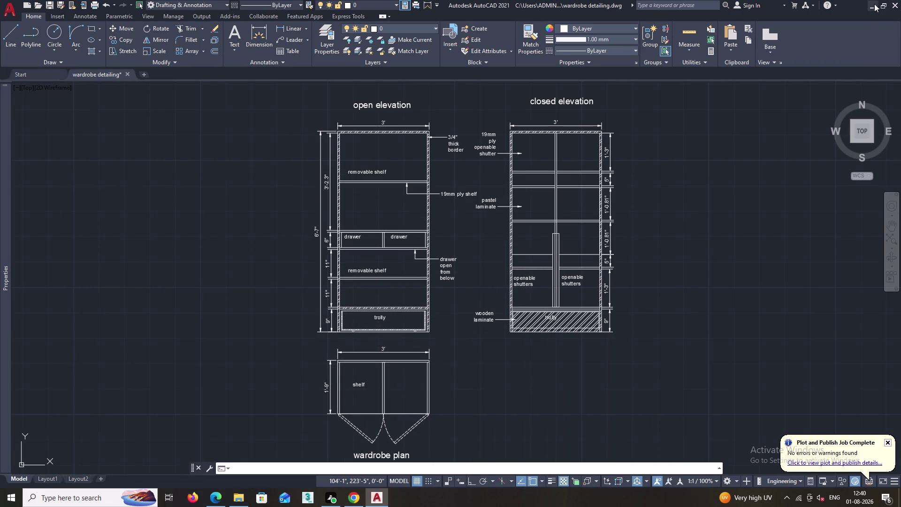
click(870, 6)
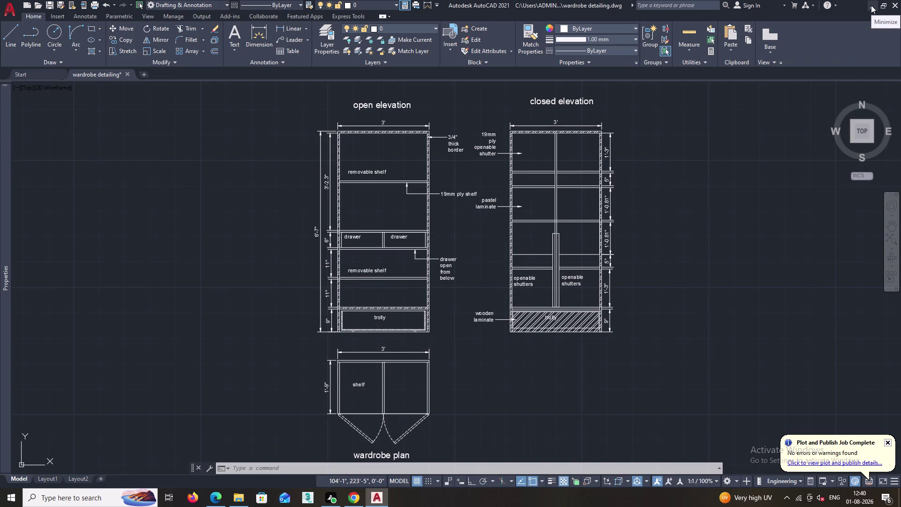